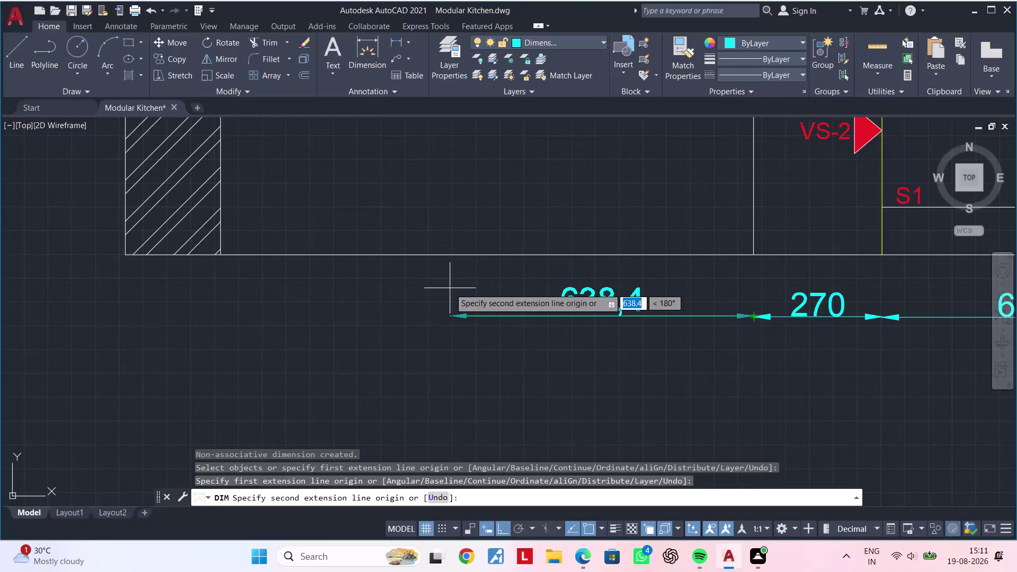
Finish the cabinet width chain with a 1120 dimension placed in line.
text(1)
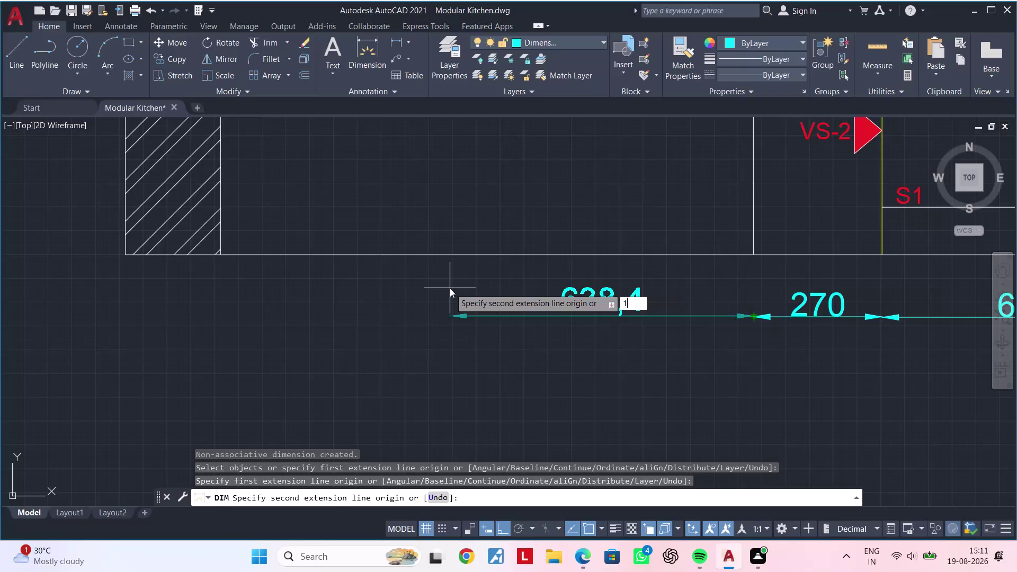
text(120)
key(Return)
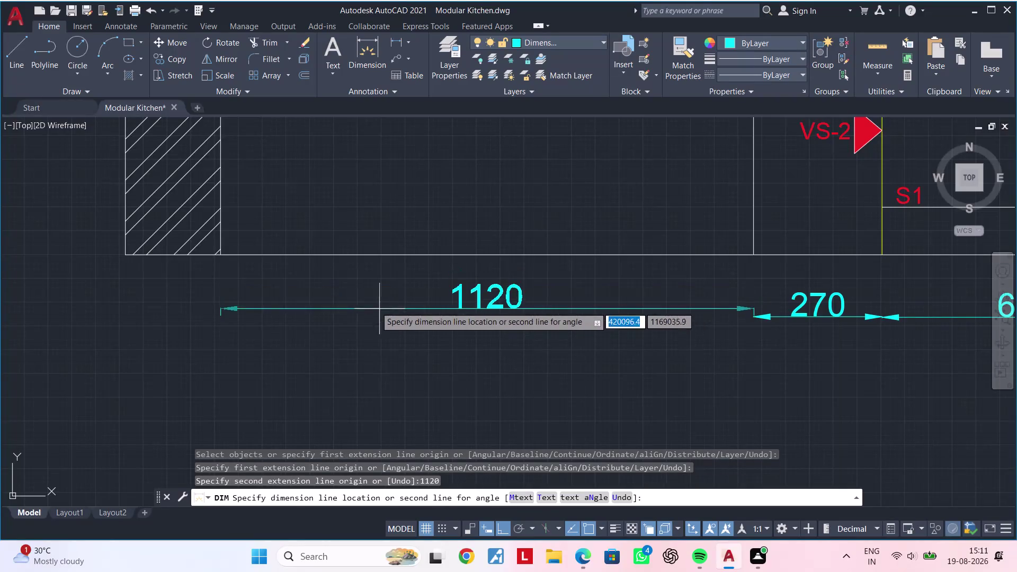
click(754, 319)
middle_drag(819, 332, 409, 233)
scroll(down, 3)
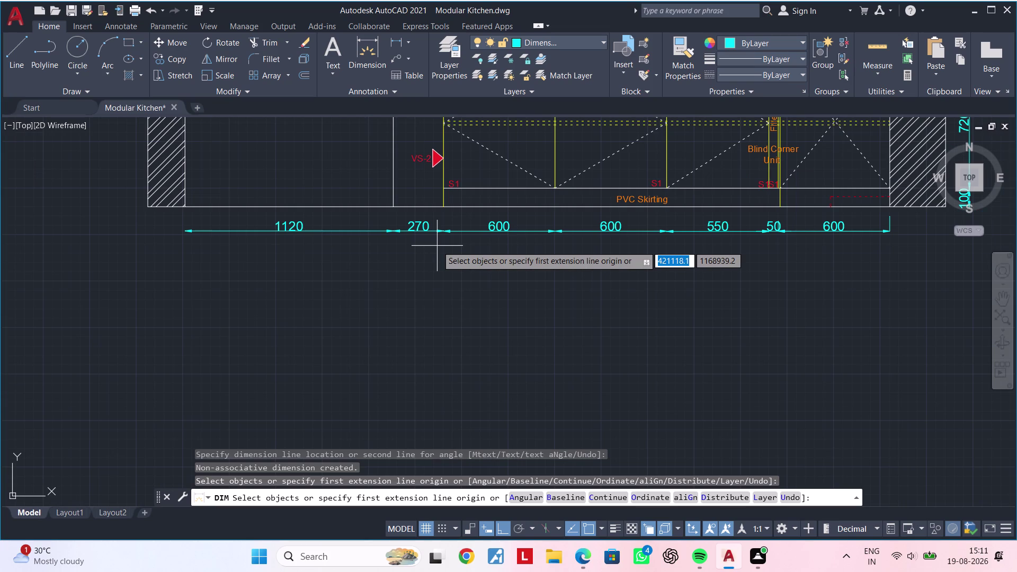
scroll(up, 3)
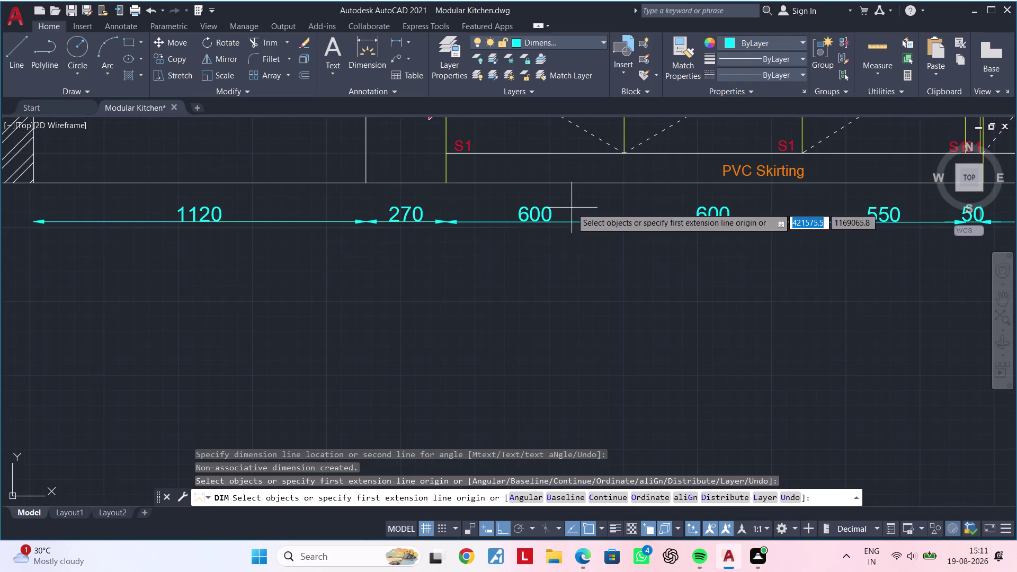
scroll(down, 3)
middle_drag(800, 343, 584, 332)
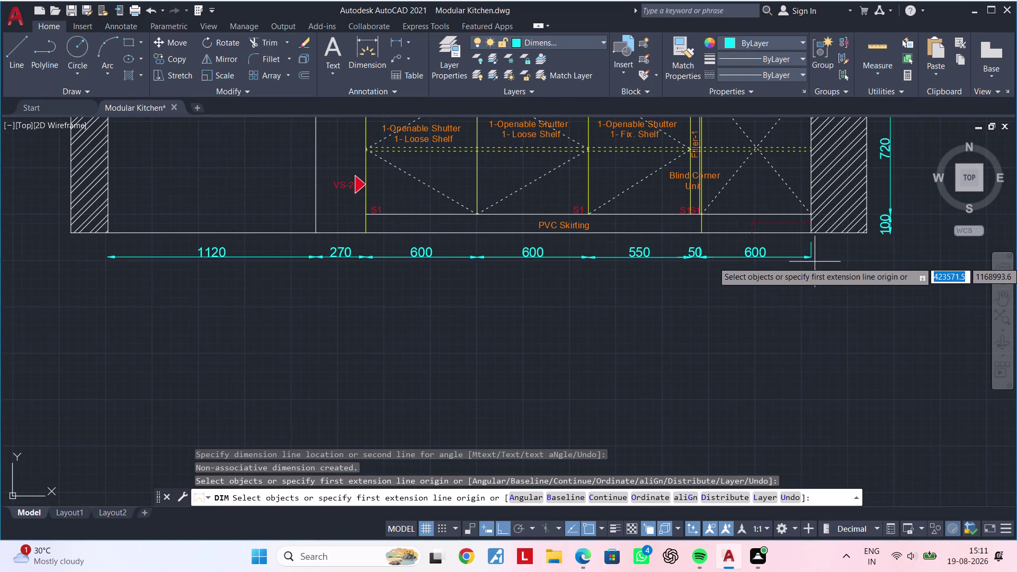
Dimension 1200 from the elevation's right end and place it below the chain.
click(809, 294)
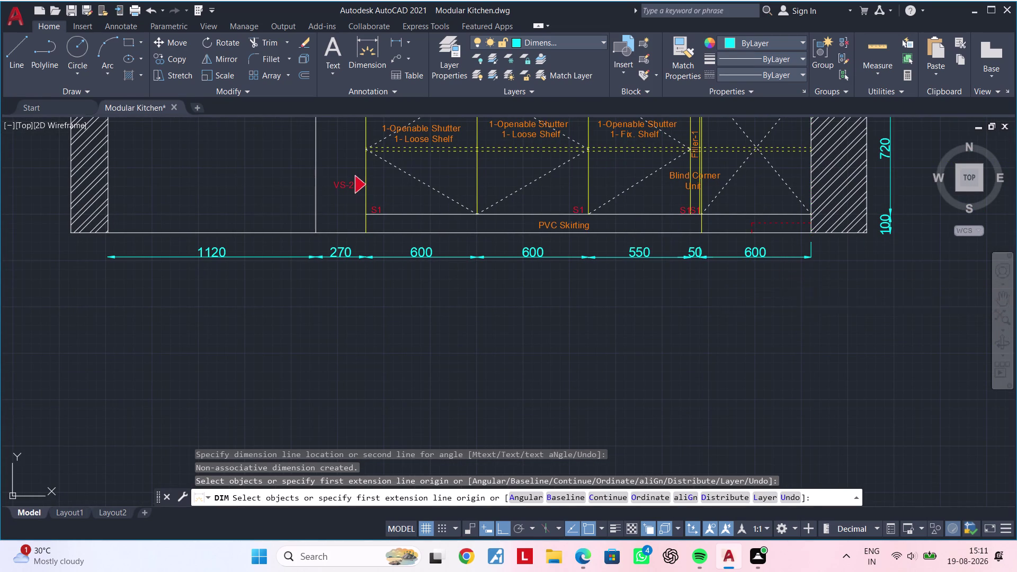
middle_drag(491, 283, 761, 289)
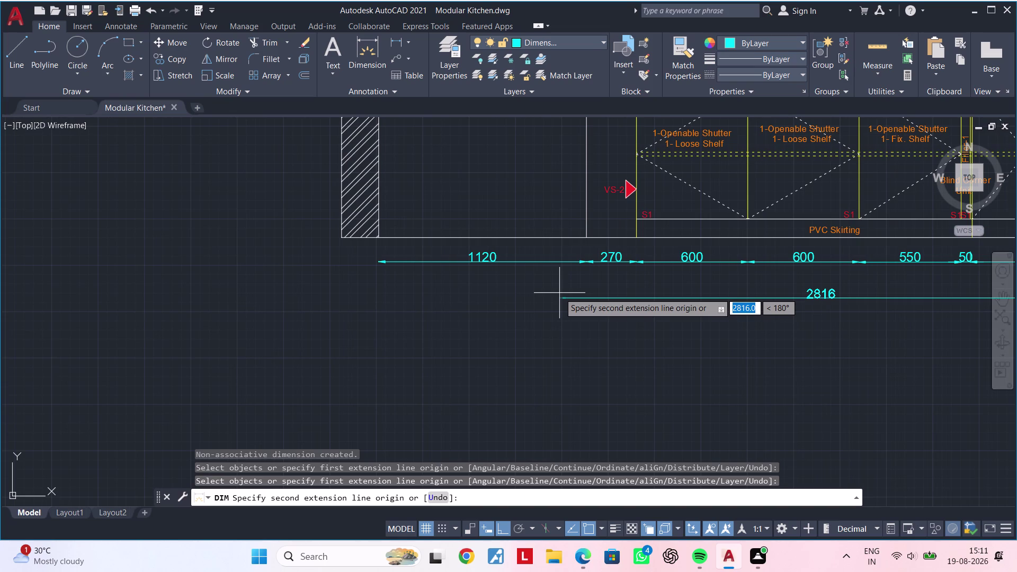
text(12)
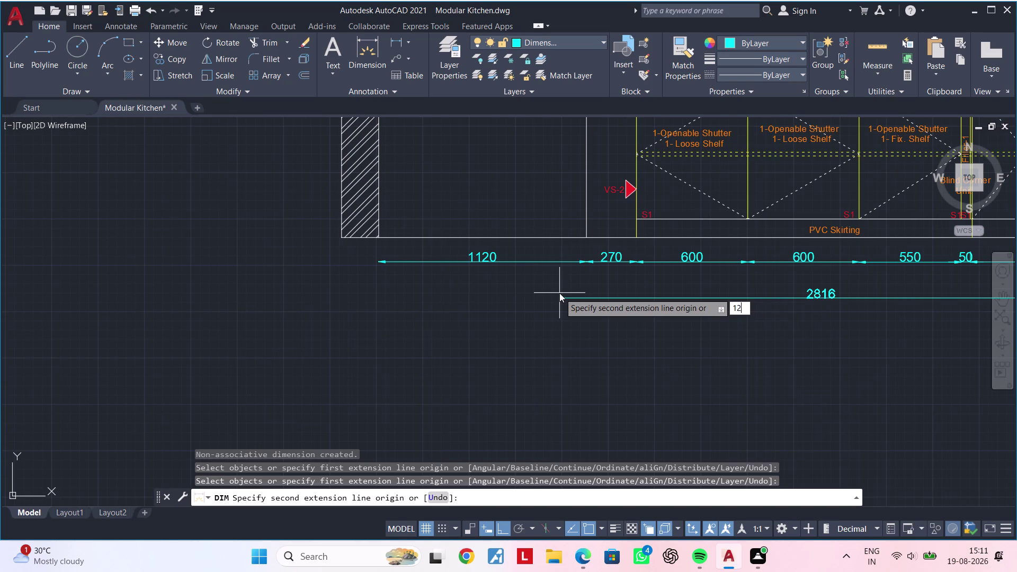
text(00)
key(Return)
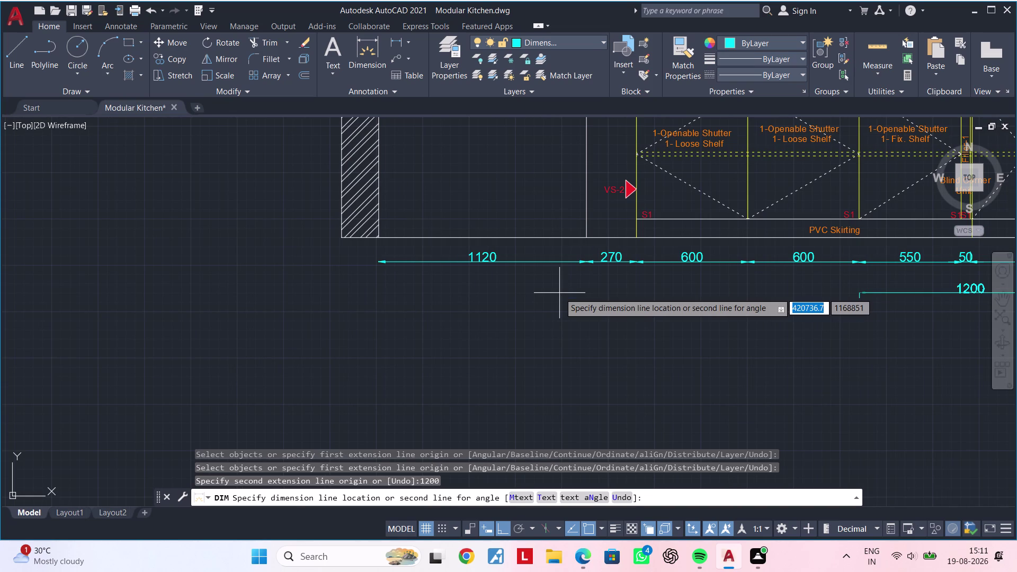
middle_drag(884, 313, 538, 307)
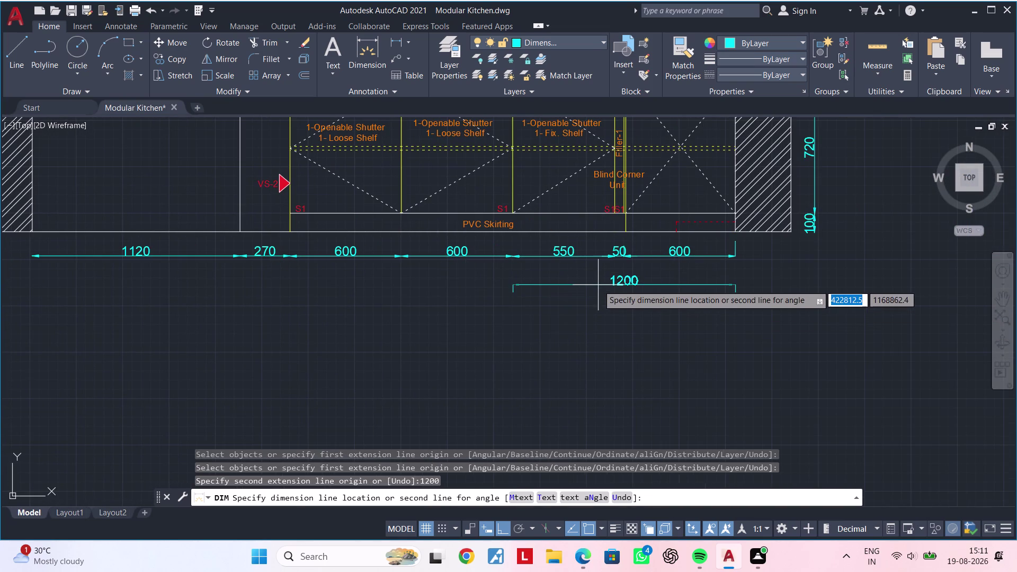
click(599, 278)
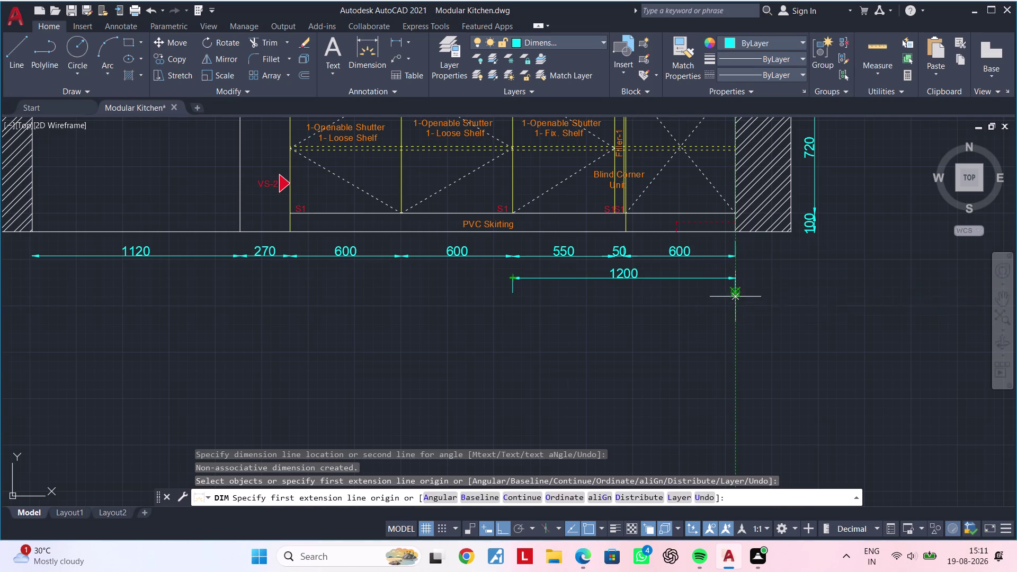
Start a 2400 dimension from the right end, cancel it, and restart dimensioning.
click(736, 307)
middle_click(757, 308)
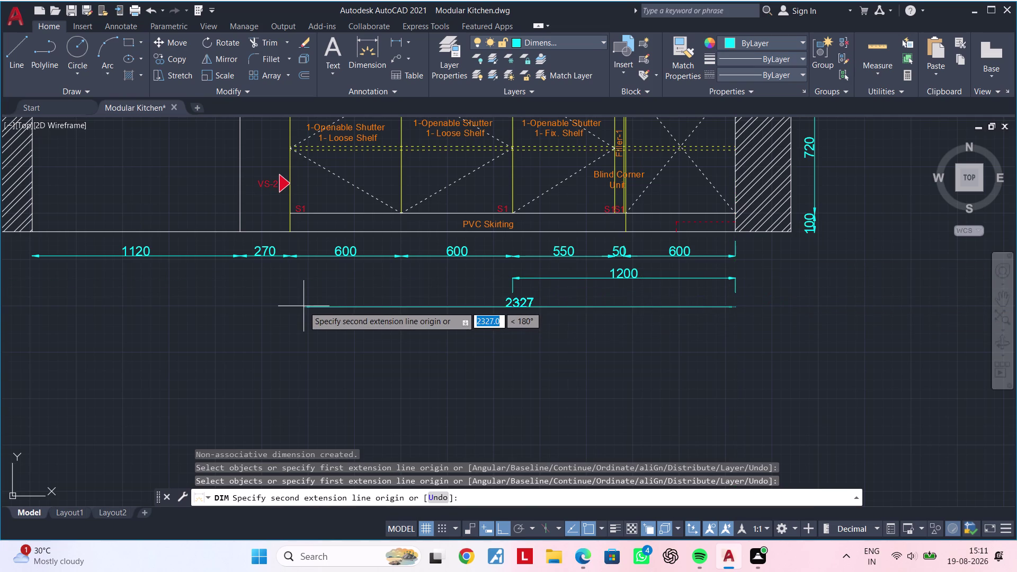
middle_drag(304, 306, 786, 320)
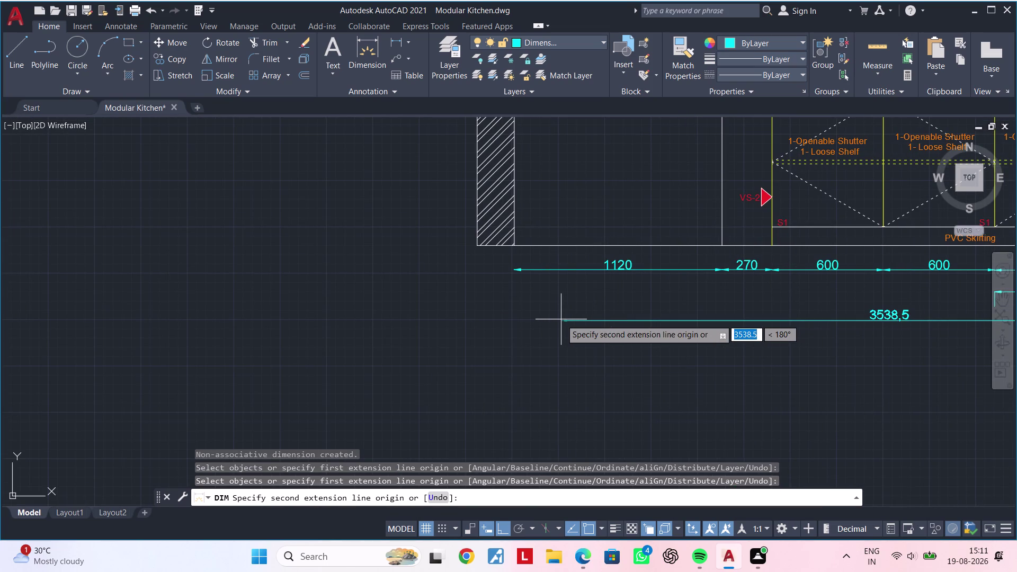
text(240)
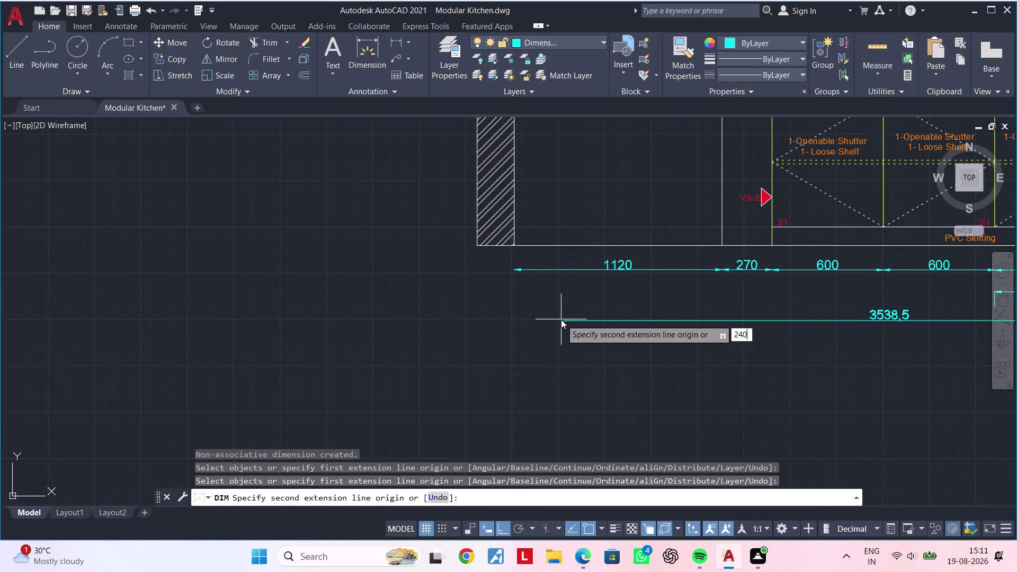
text(0)
key(Return)
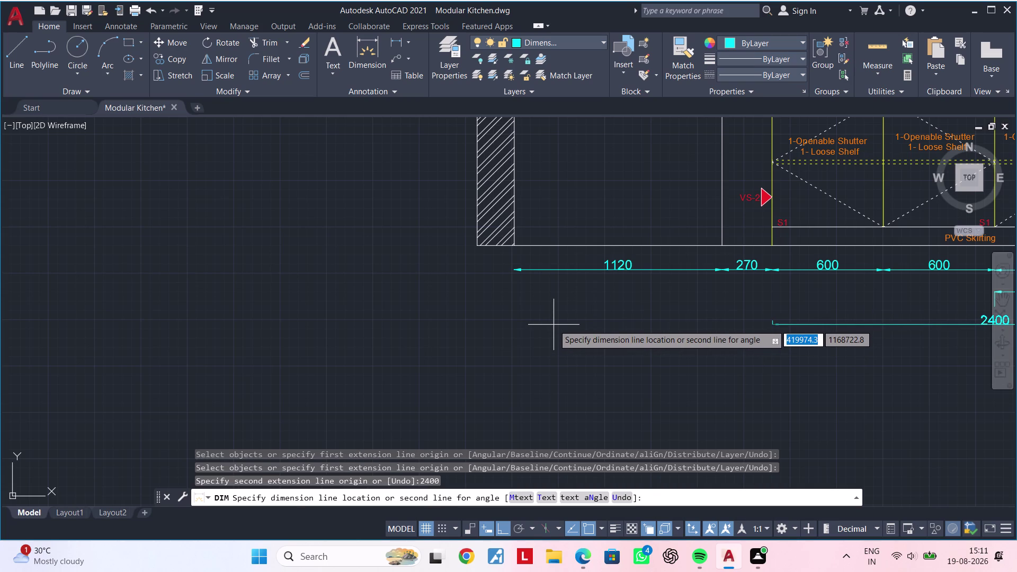
middle_drag(582, 326, 330, 323)
key(Escape)
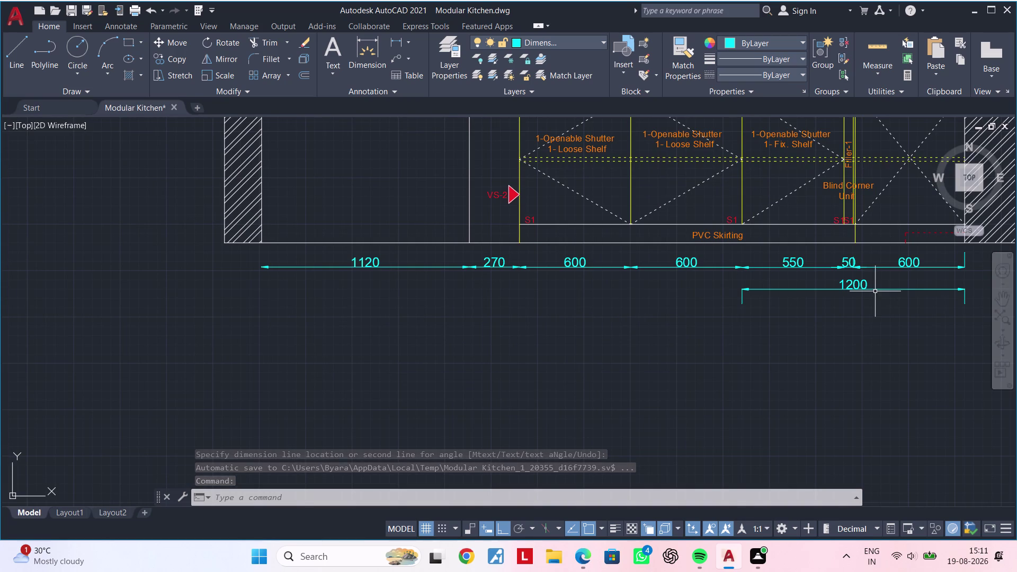
middle_drag(887, 319, 667, 322)
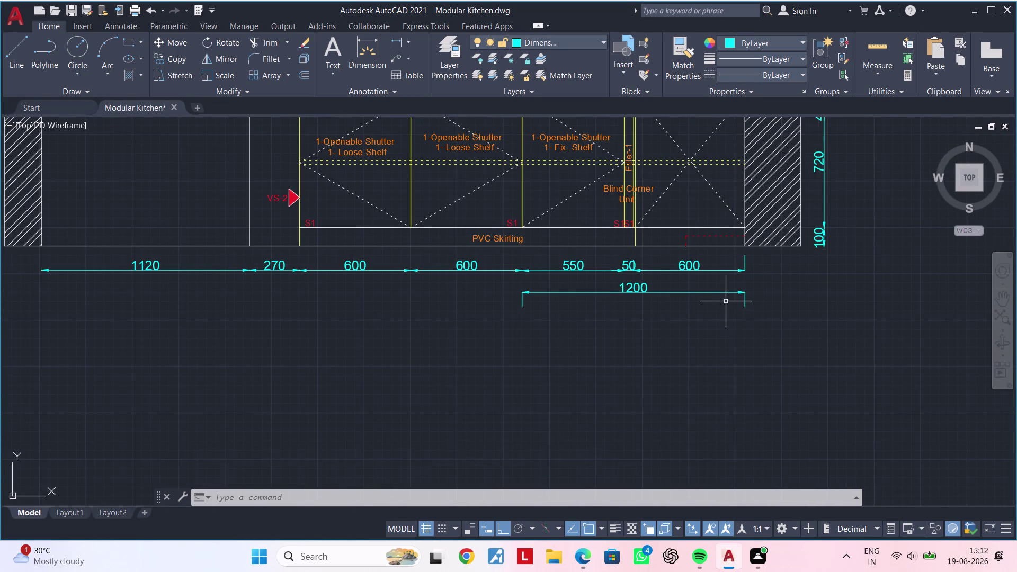
key(space)
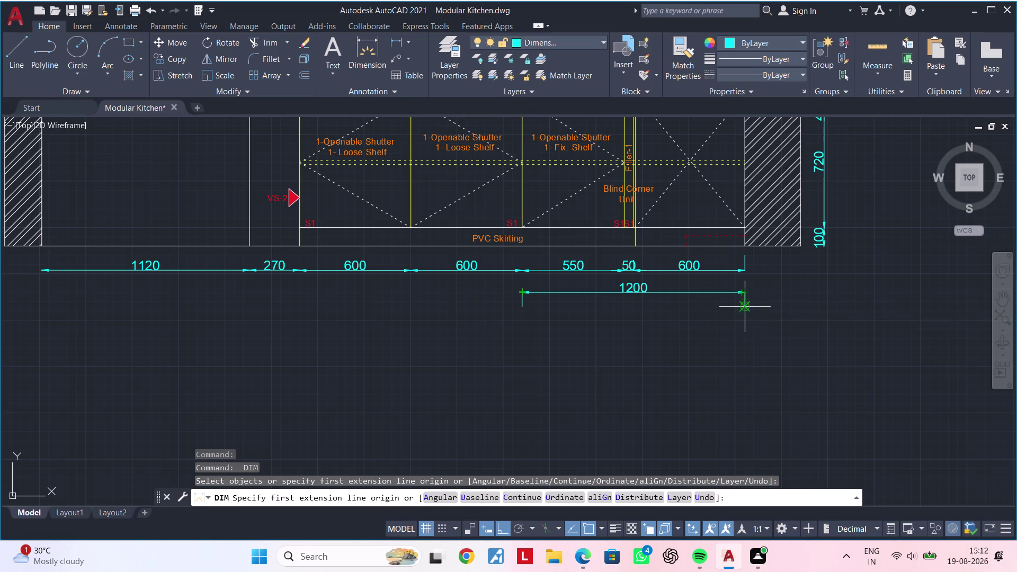
Add a 2400 overall dimension from the right end, below the 1200 one.
click(746, 320)
middle_drag(508, 321, 710, 325)
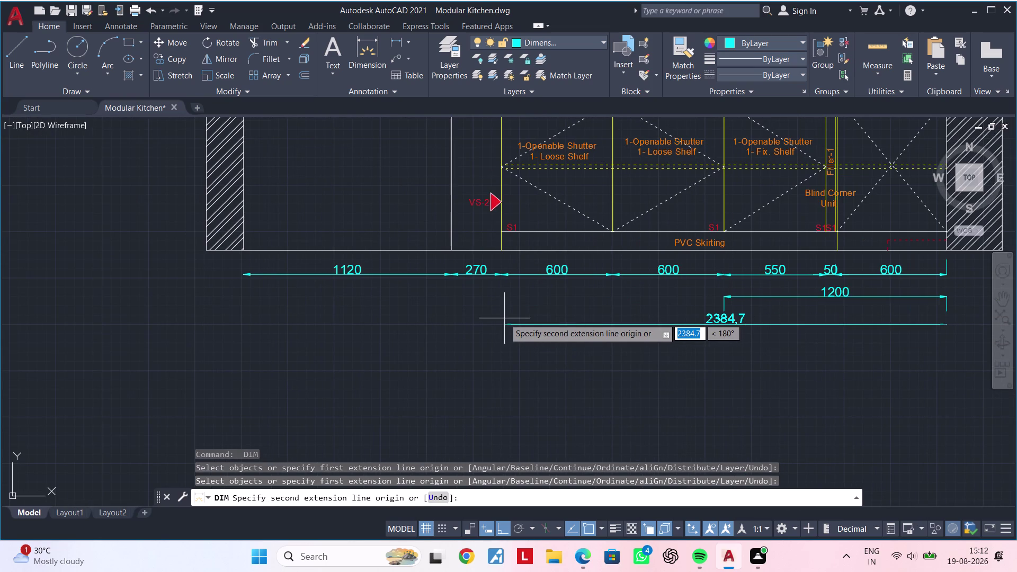
text(2400)
key(Return)
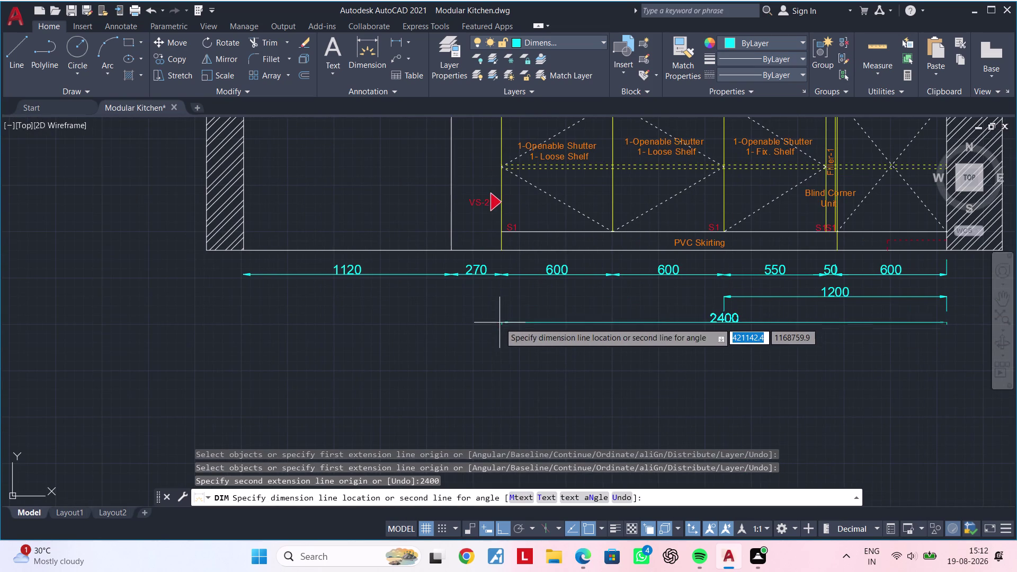
click(488, 326)
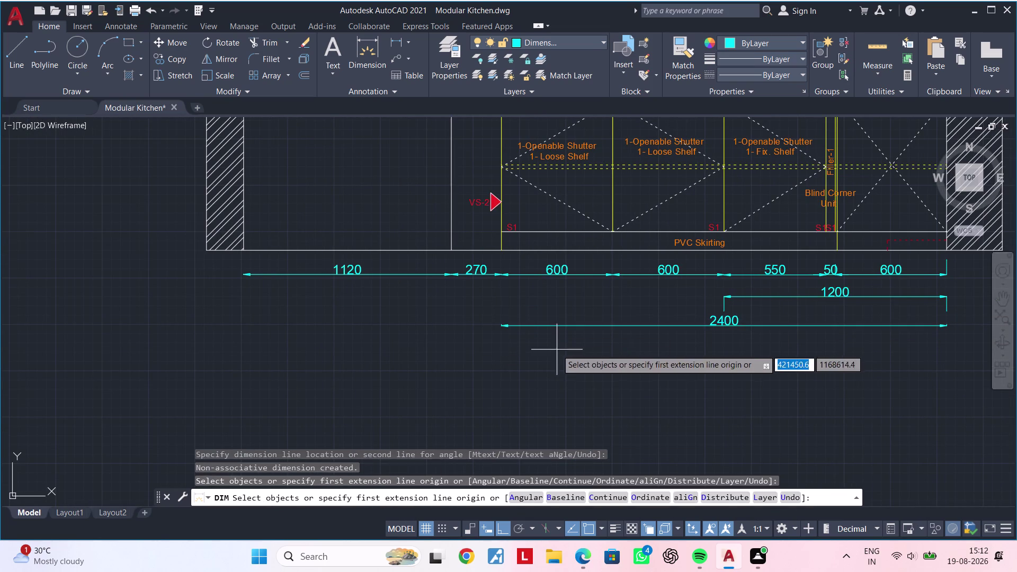
middle_drag(556, 350, 588, 330)
middle_drag(922, 340, 758, 332)
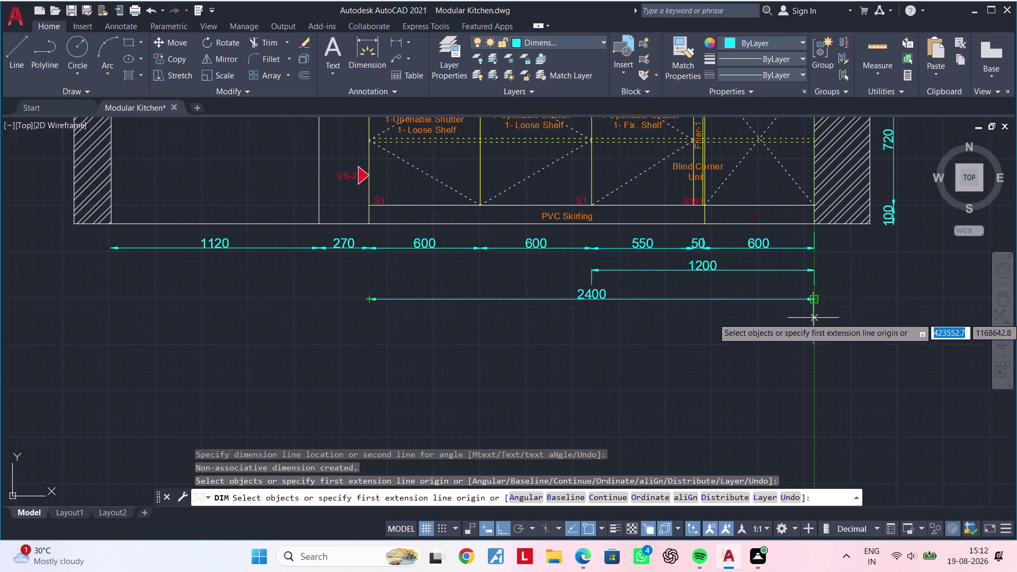
Add a 3790 overall dimension beneath the 2400 dimension.
click(812, 321)
middle_drag(392, 335, 560, 336)
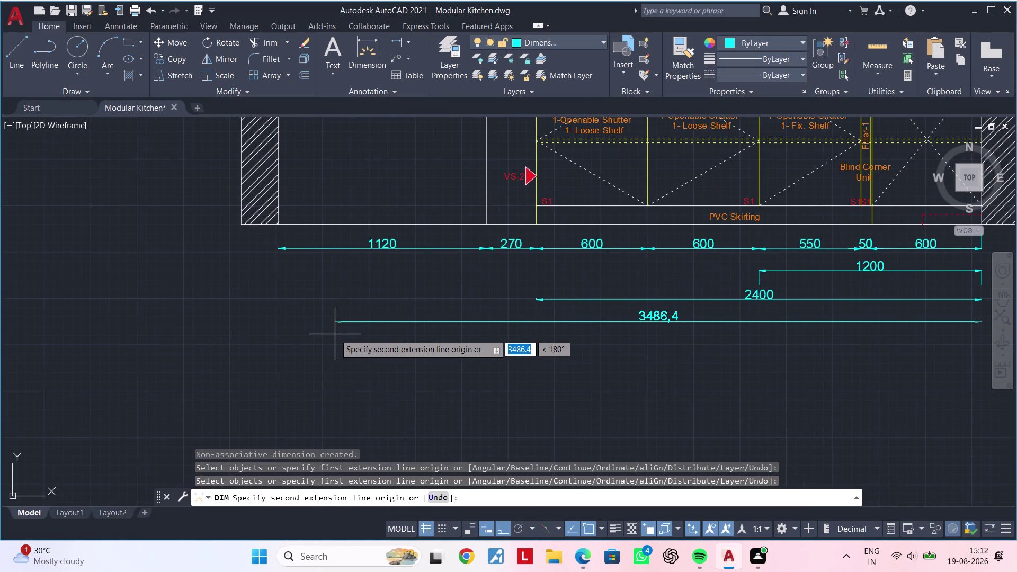
text(3790)
key(Return)
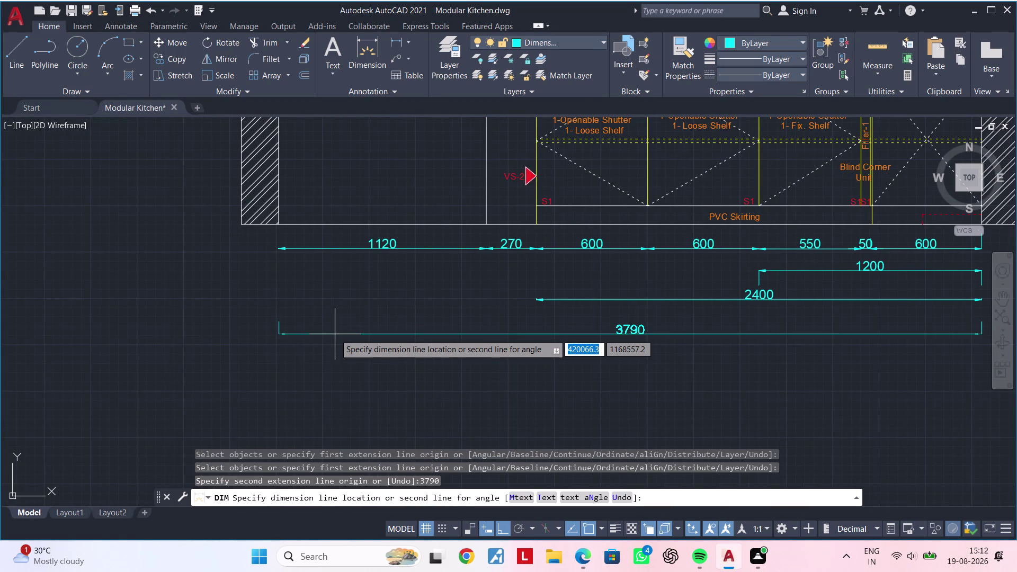
click(341, 324)
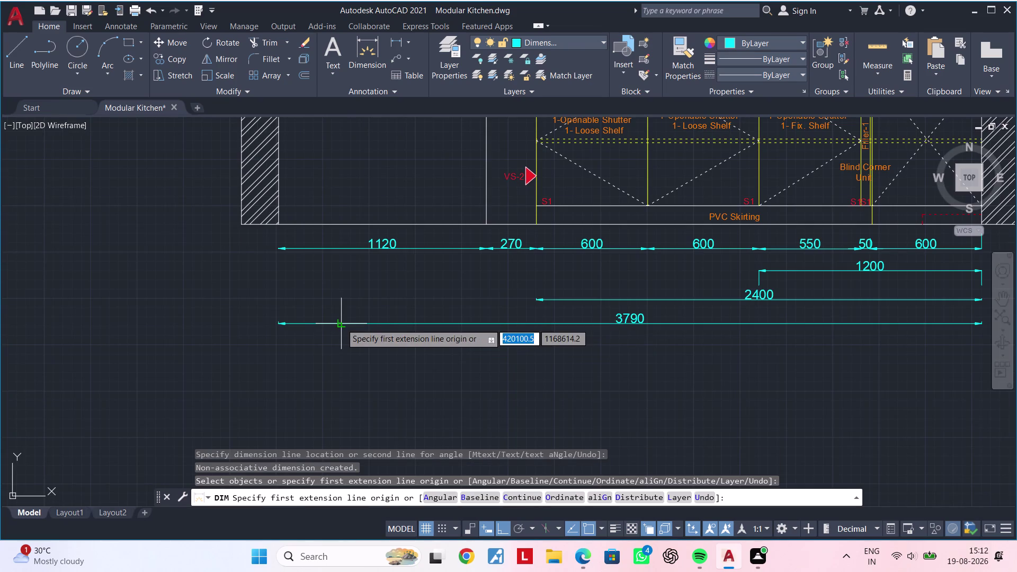
End dimensioning and zoom out to show both elevations.
scroll(down, 3)
middle_drag(344, 328, 389, 313)
key(Escape)
key(Escape)
middle_drag(382, 341, 404, 390)
scroll(down, 3)
middle_drag(330, 367, 495, 367)
middle_drag(296, 333, 364, 335)
click(648, 239)
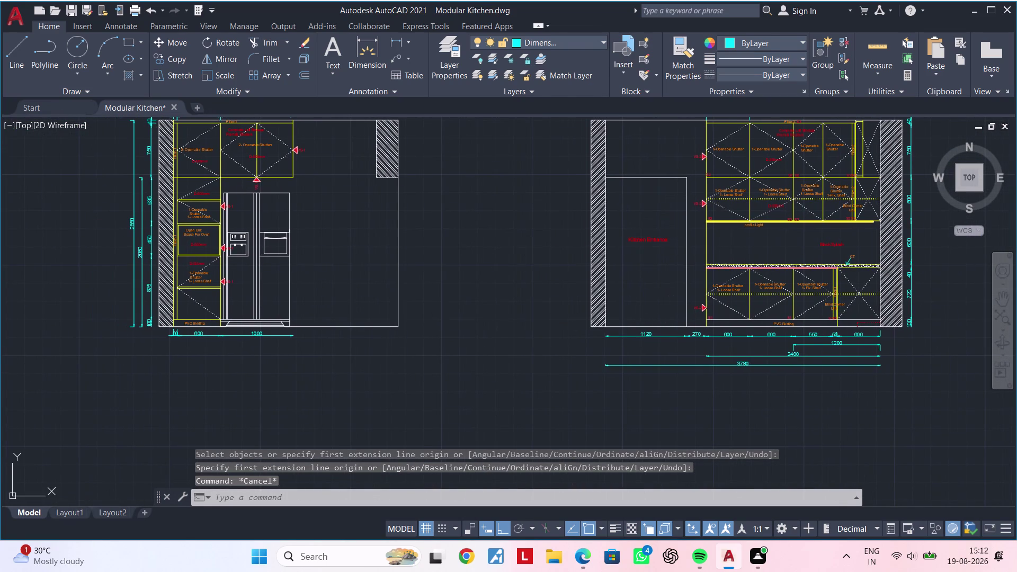
Copy the Kitchen Entrance label with CO to a point below the 3790 dimension.
middle_drag(641, 308, 515, 286)
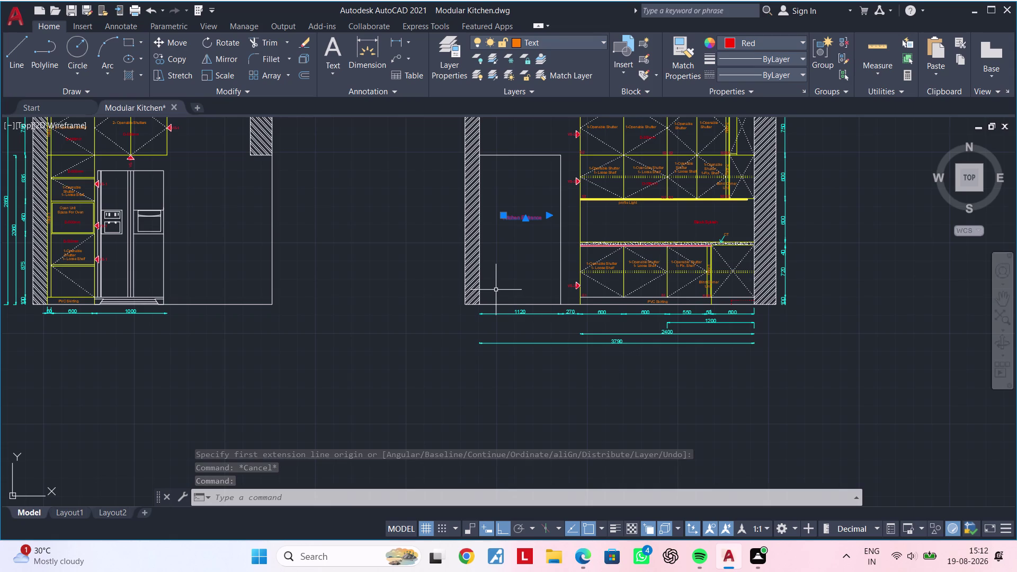
text(co)
key(space)
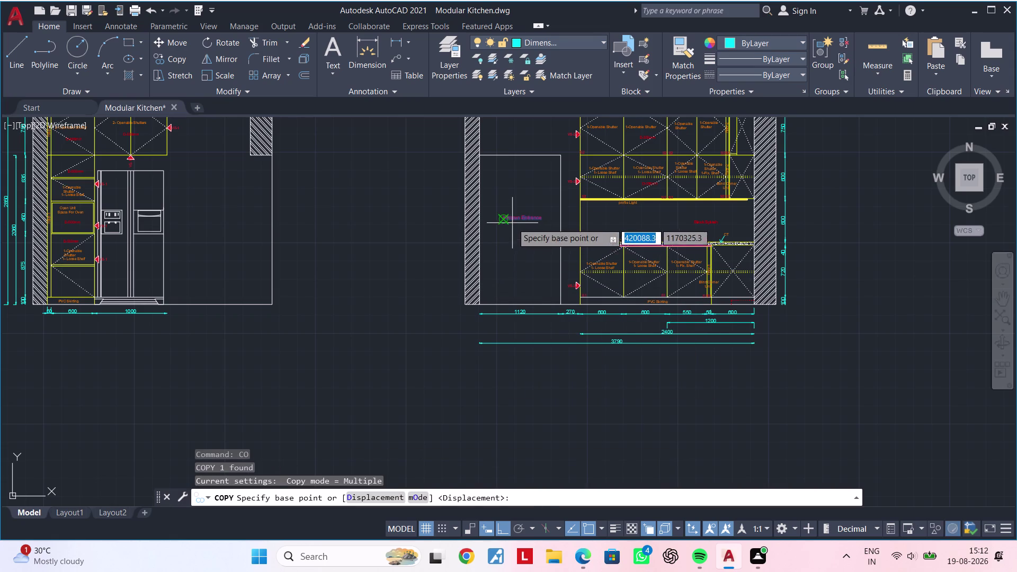
click(512, 223)
middle_drag(600, 385, 573, 349)
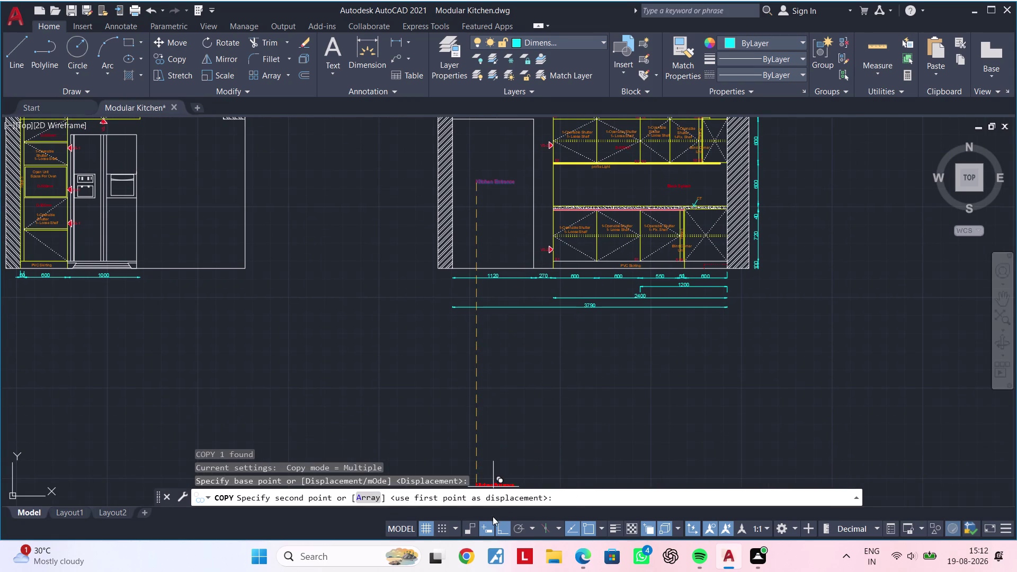
click(496, 528)
scroll(up, 3)
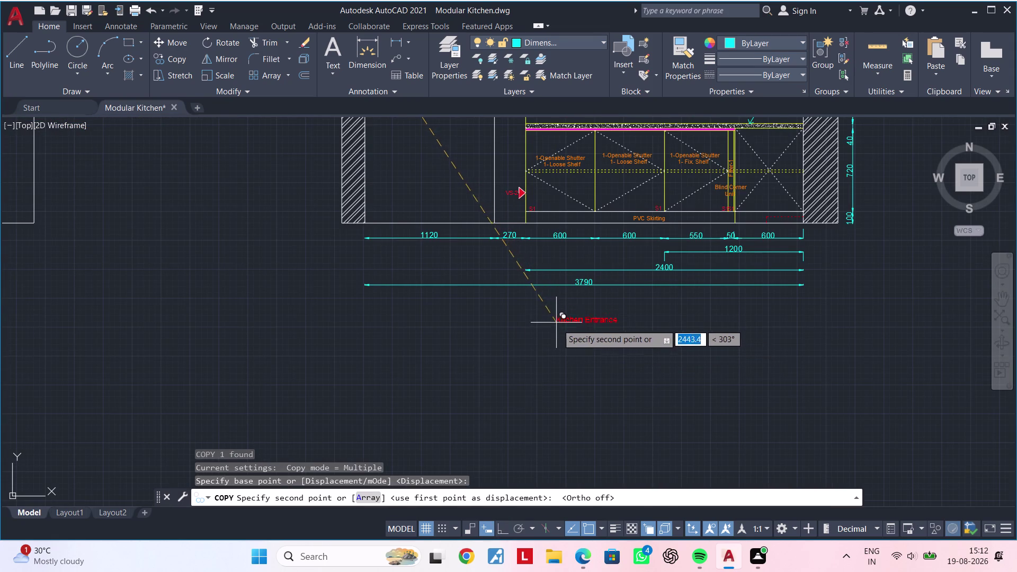
click(561, 340)
key(Escape)
key(Escape)
scroll(up, 3)
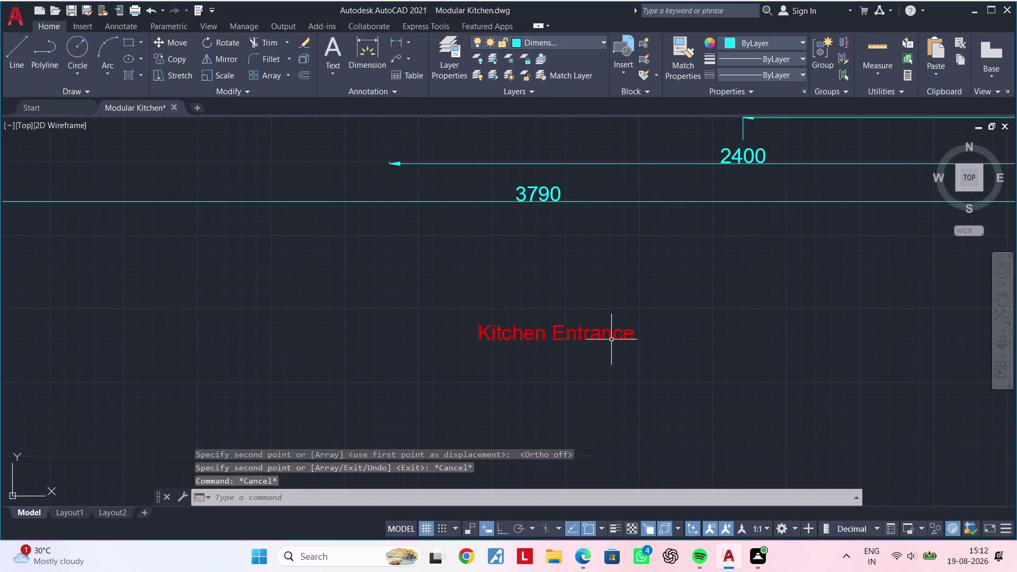
Replace 'Entrance' with 'Elevation' in the copied label text.
double_click(620, 339)
click(636, 338)
key(BackSpace)
key(BackSpace)
key(BackSpace)
key(BackSpace)
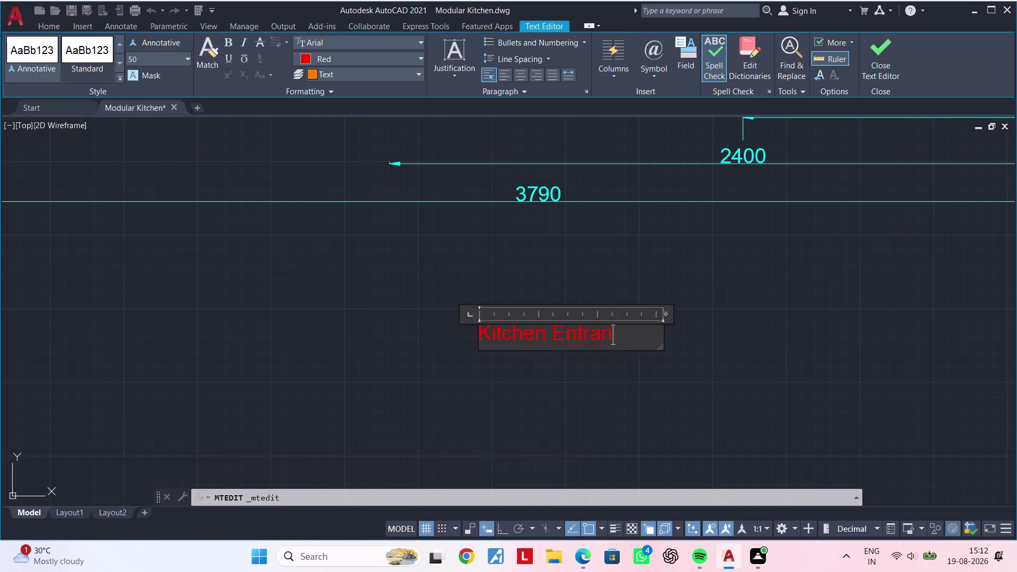
key(BackSpace)
key(BackSpace)
key(BackSpace)
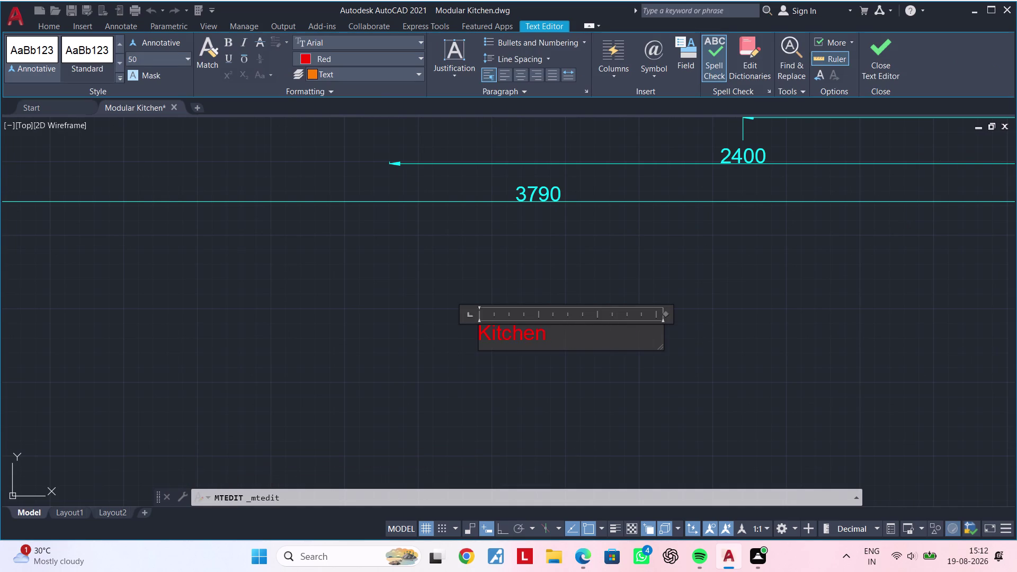
key(space)
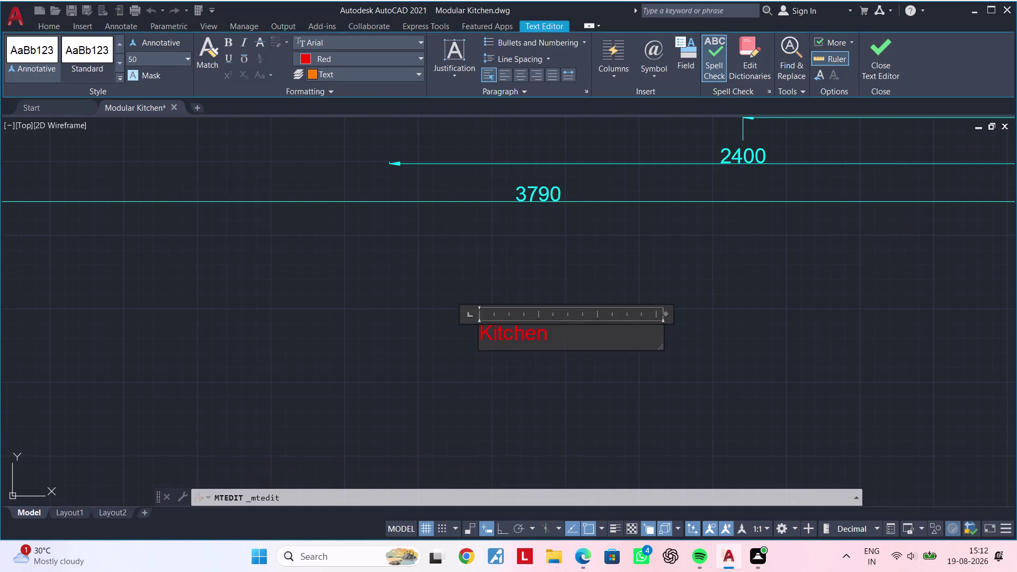
text(El)
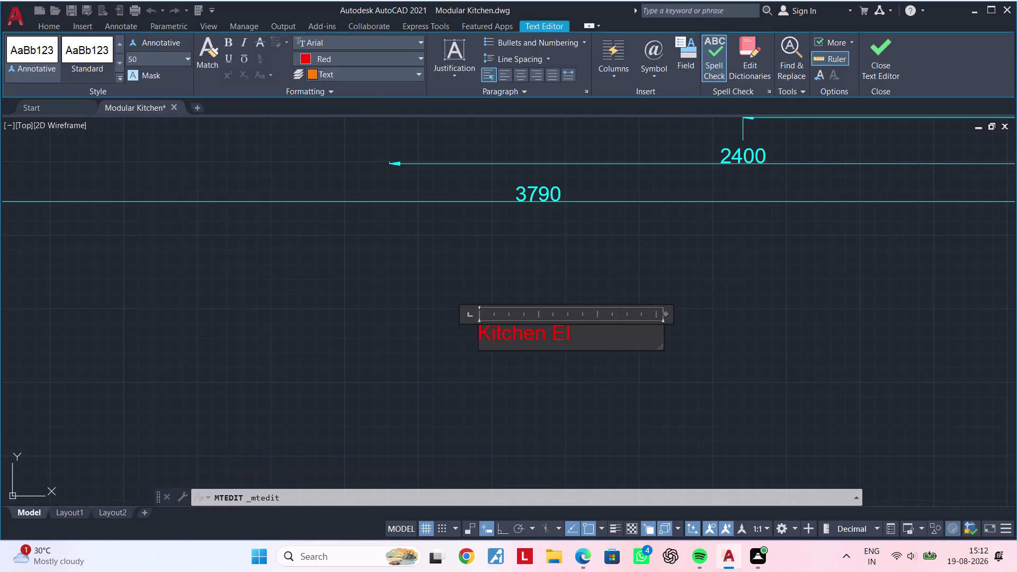
key(e)
text(va)
text(tion)
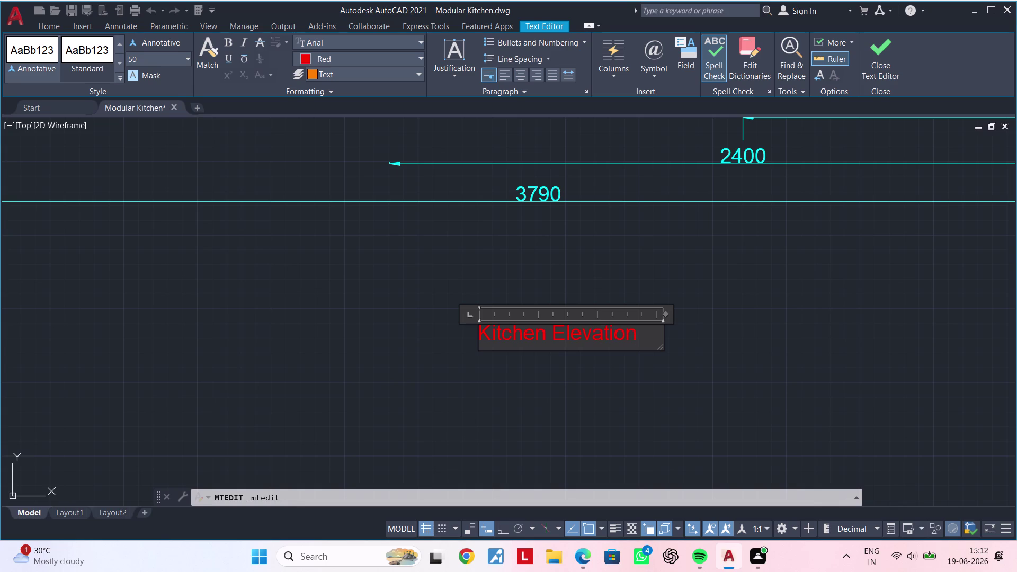
key(space)
key(ctrl+a)
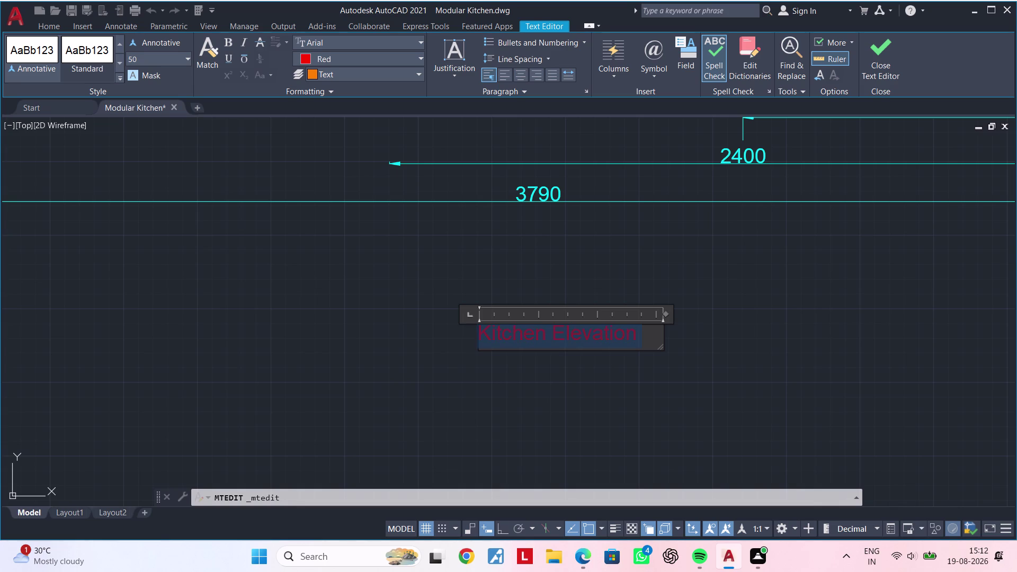
key(BackSpace)
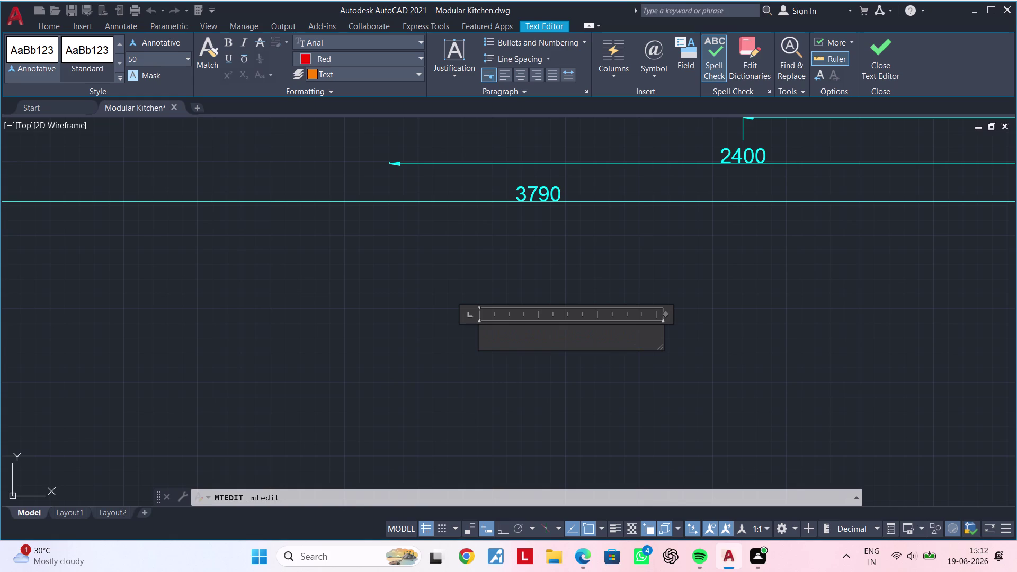
key(ctrl+z)
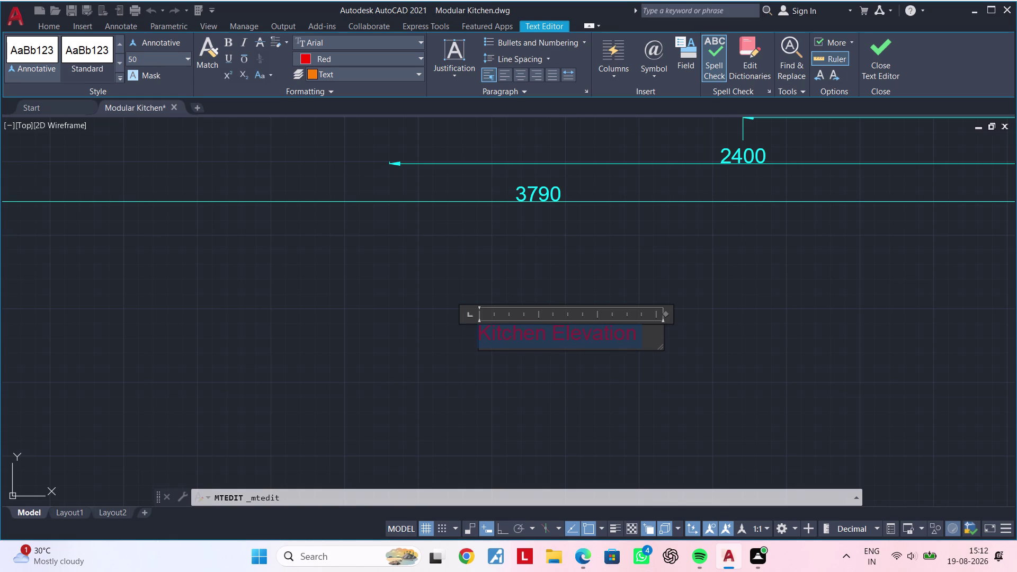
key(space)
key(ctrl+z)
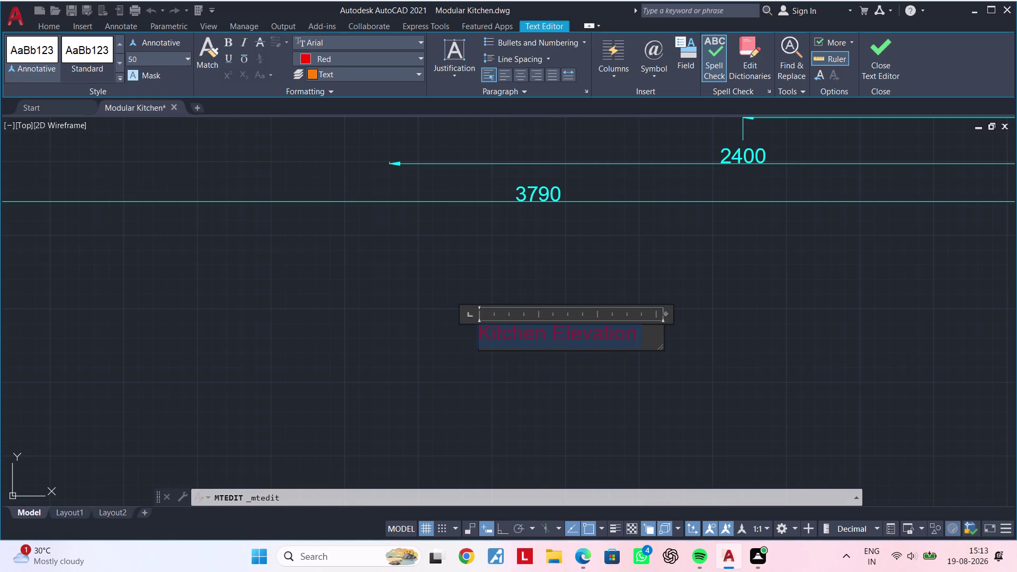
click(595, 365)
Append 'At-D' to the label and widen its text box to one line.
double_click(629, 336)
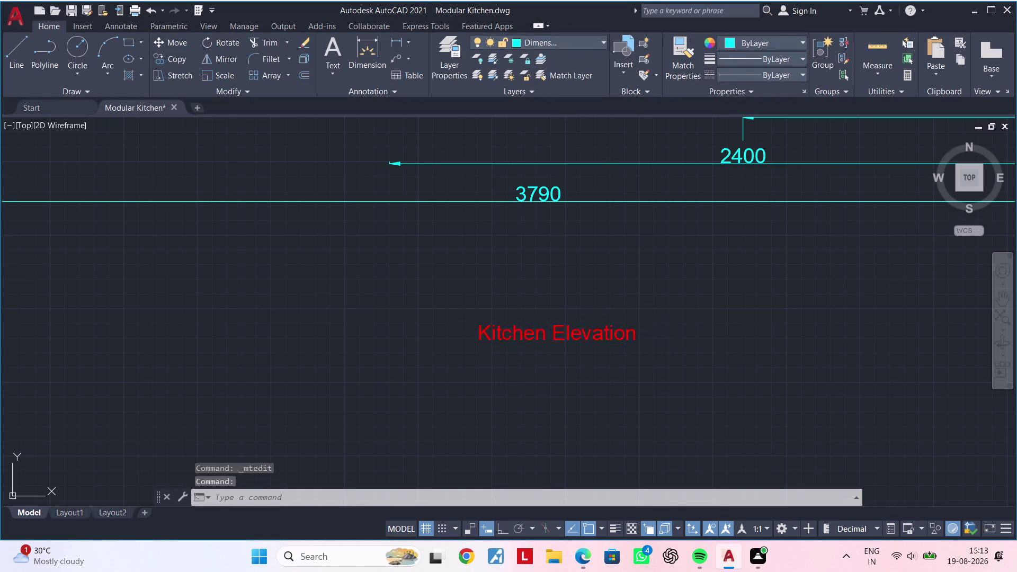
click(644, 336)
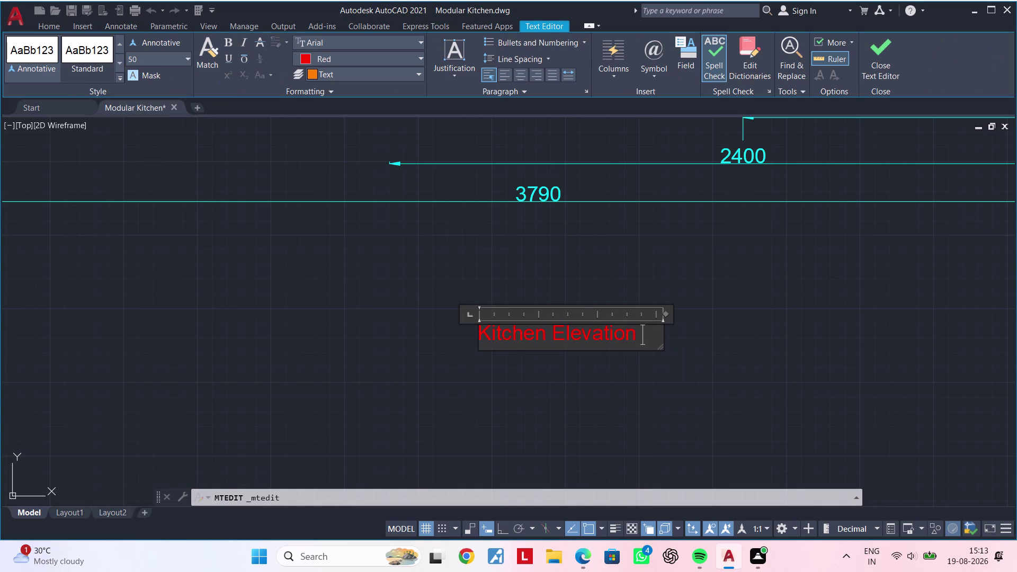
key(shift+a)
key(t)
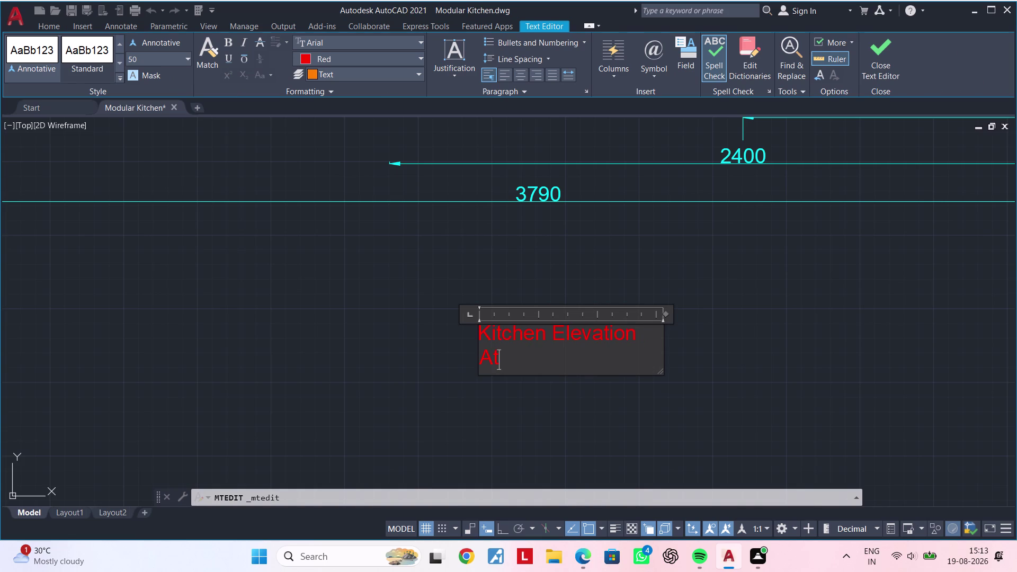
key(minus)
key(d)
key(BackSpace)
key(shift+d)
drag(663, 312, 682, 312)
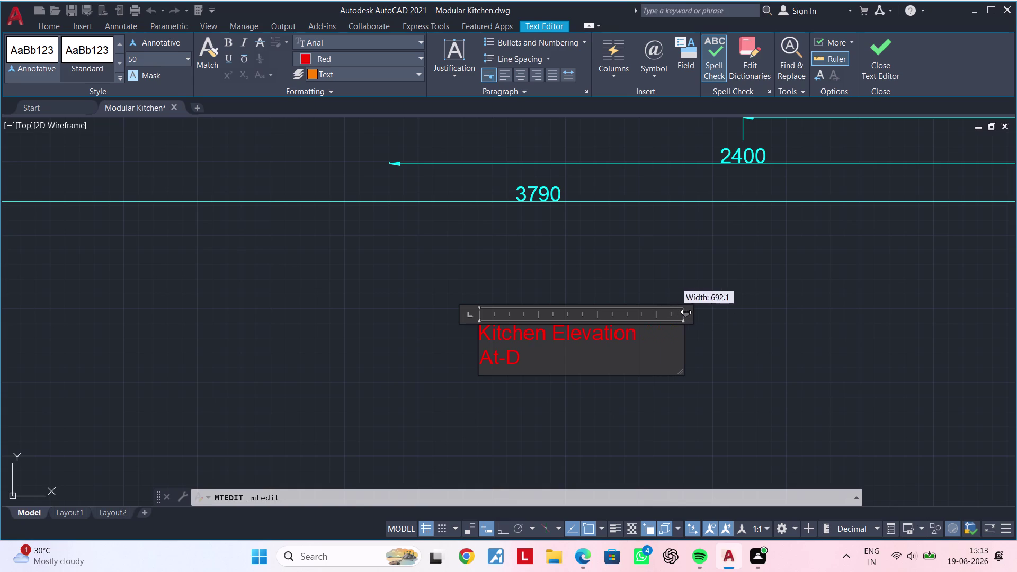
drag(682, 311, 702, 313)
key(Escape)
key(Escape)
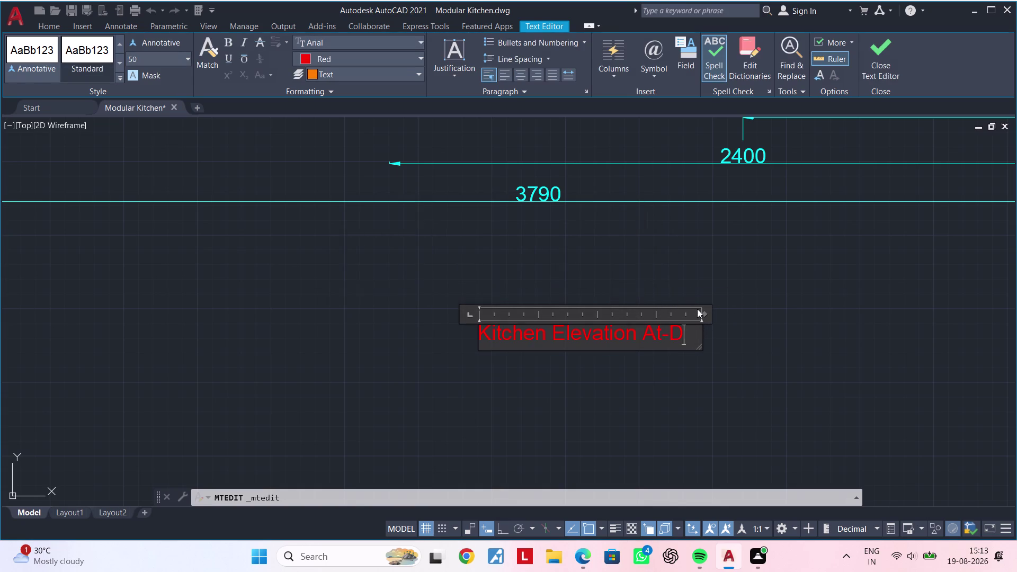
drag(703, 313, 784, 311)
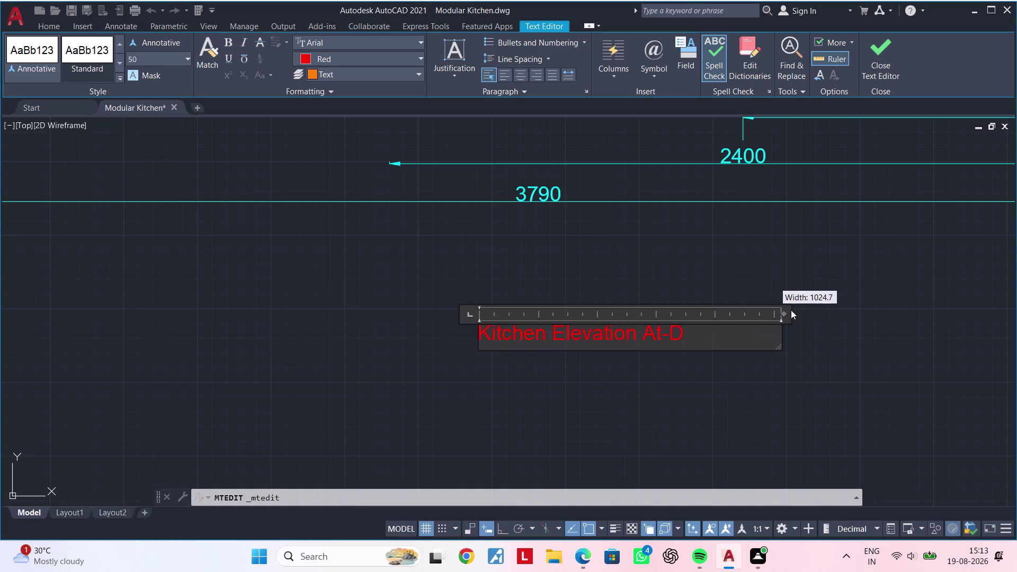
click(792, 310)
right_click(716, 334)
key(Escape)
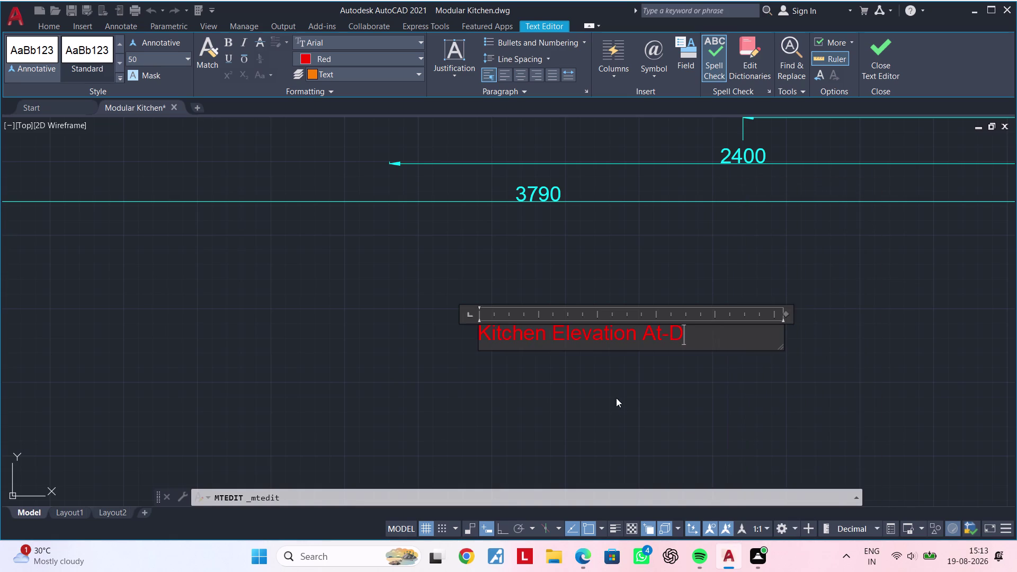
click(616, 398)
click(668, 332)
right_click(656, 333)
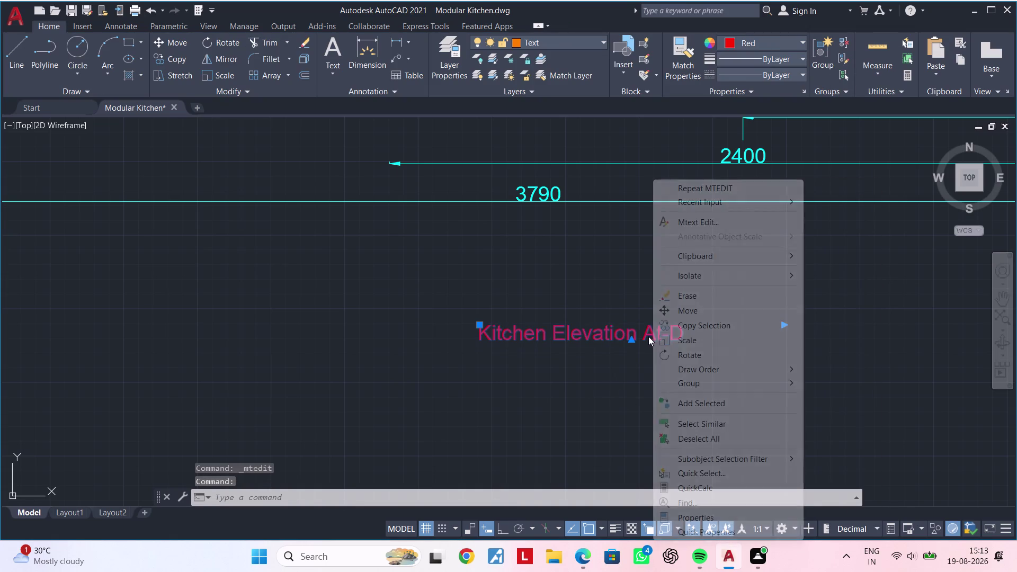
Set the Kitchen Elevation At-D label's text height to 70.
click(694, 524)
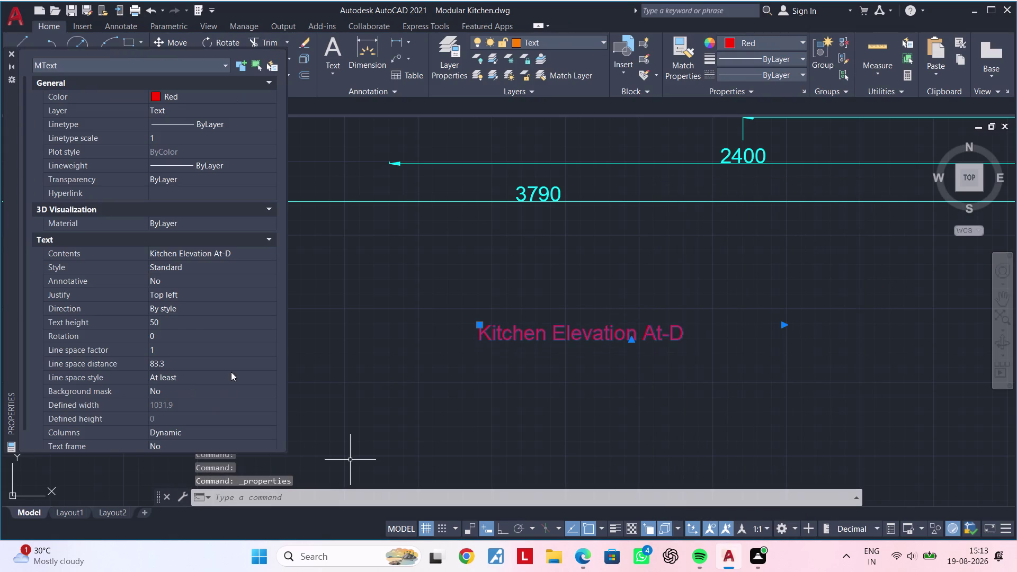
click(189, 320)
key(BackSpace)
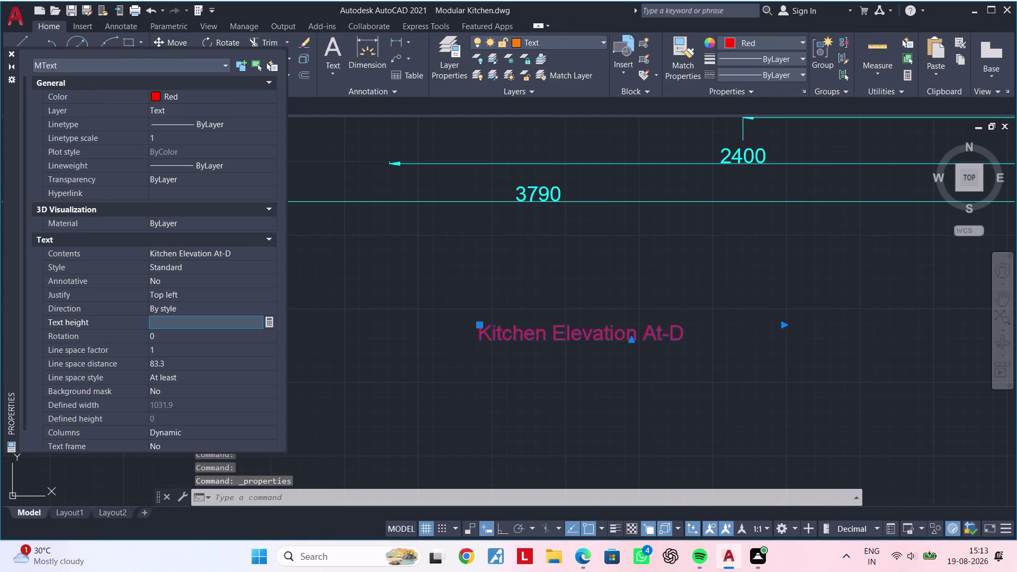
text(70)
key(Return)
key(Escape)
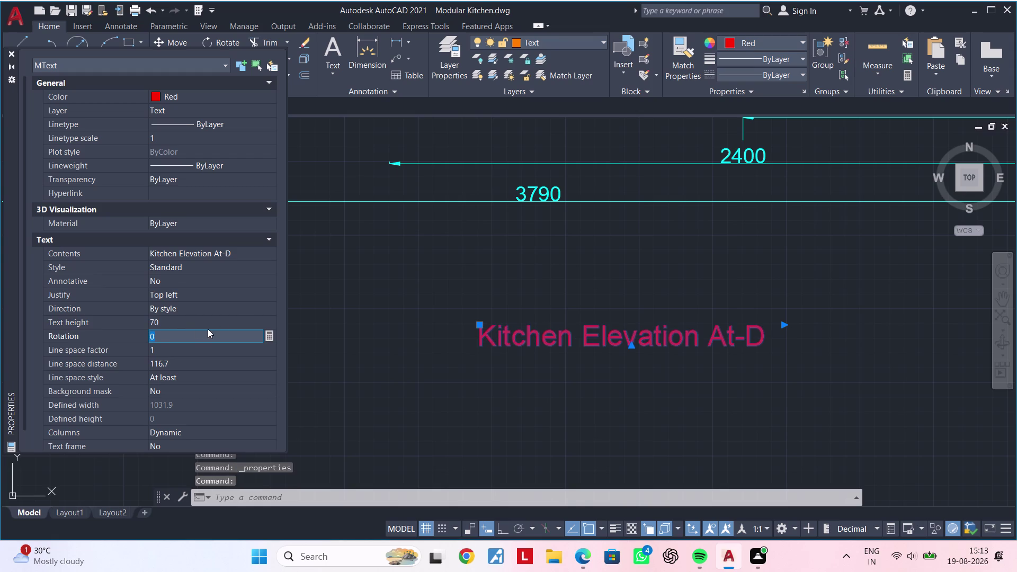
click(9, 53)
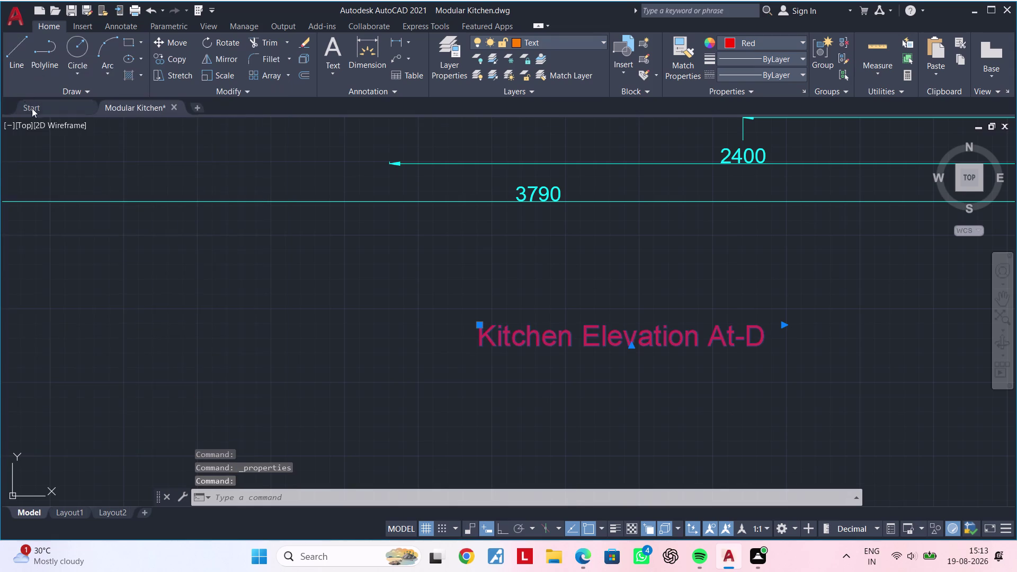
Move the At-D label up to sit just under the elevation's dimensions.
scroll(down, 3)
key(Escape)
key(Escape)
middle_drag(236, 292, 276, 345)
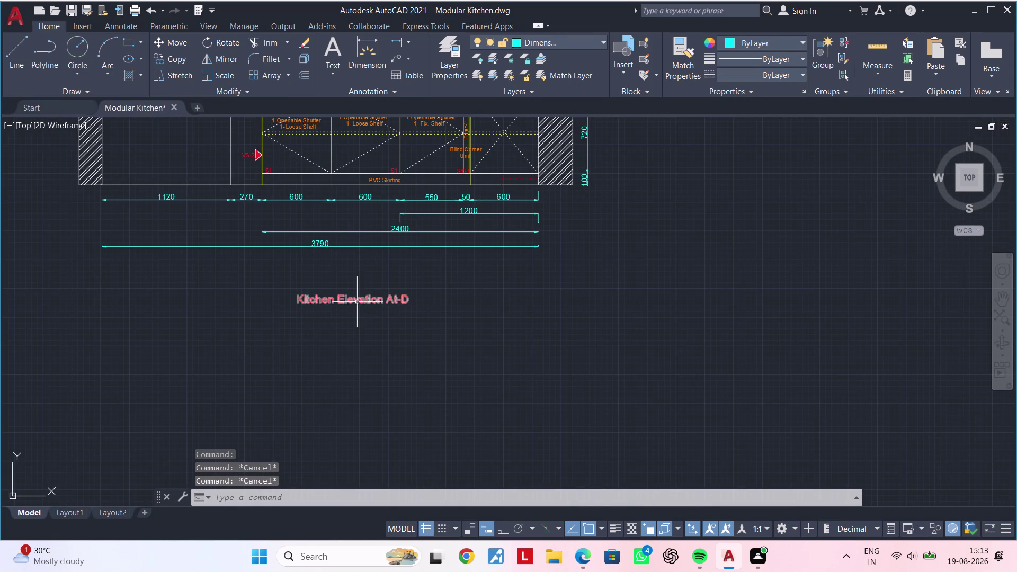
click(357, 302)
text(m)
key(space)
click(369, 311)
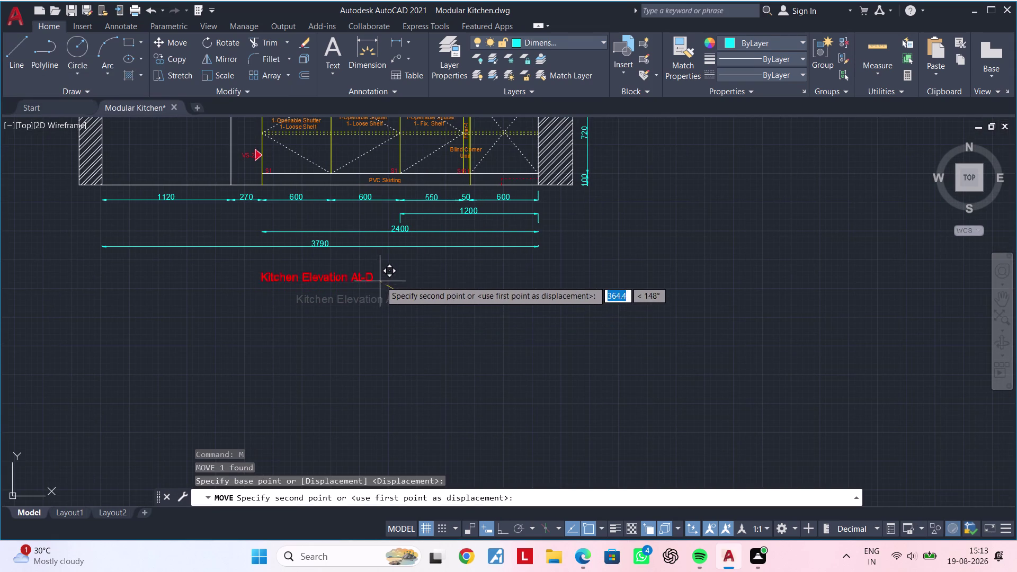
click(390, 271)
scroll(down, 3)
middle_drag(336, 314, 615, 325)
scroll(up, 3)
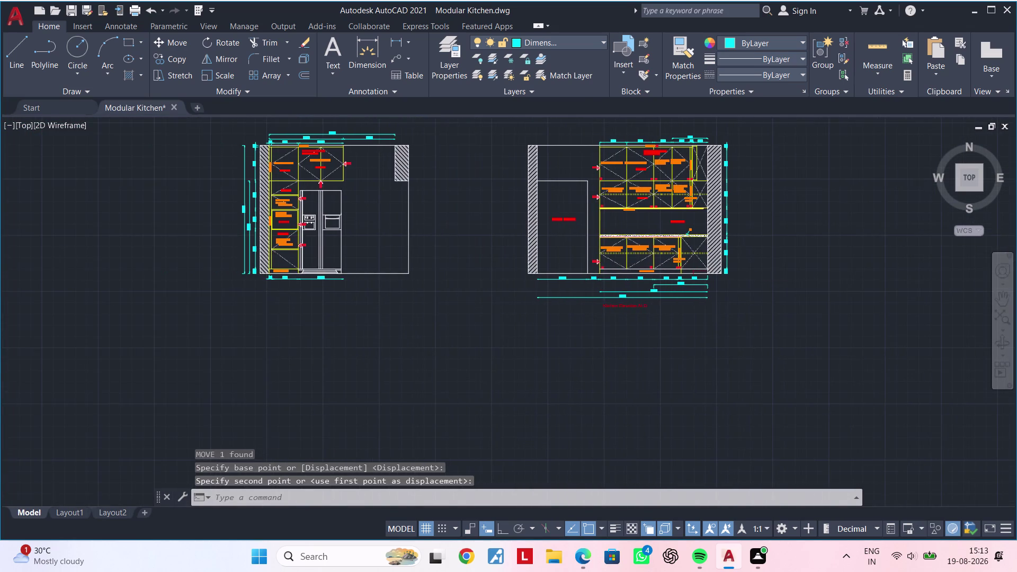
scroll(down, 3)
middle_drag(540, 326, 570, 389)
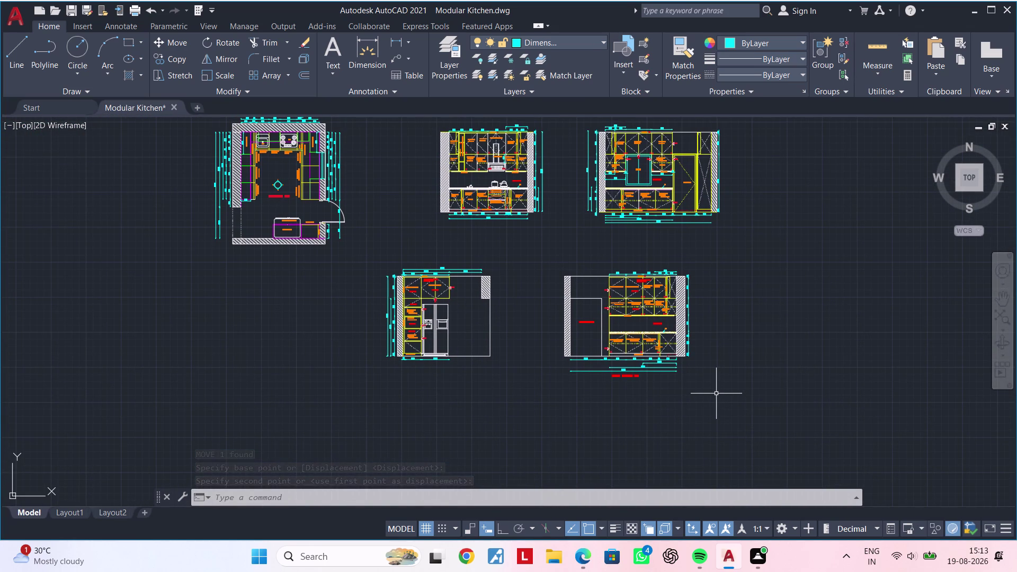
Change the At-D label's text height to 80 in Properties.
key(Escape)
key(Escape)
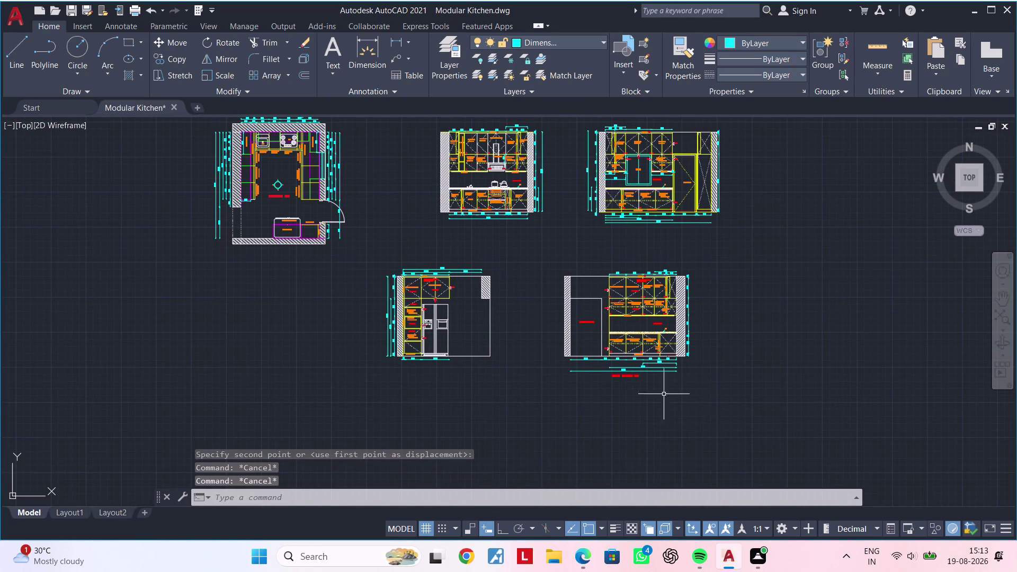
scroll(up, 3)
click(630, 349)
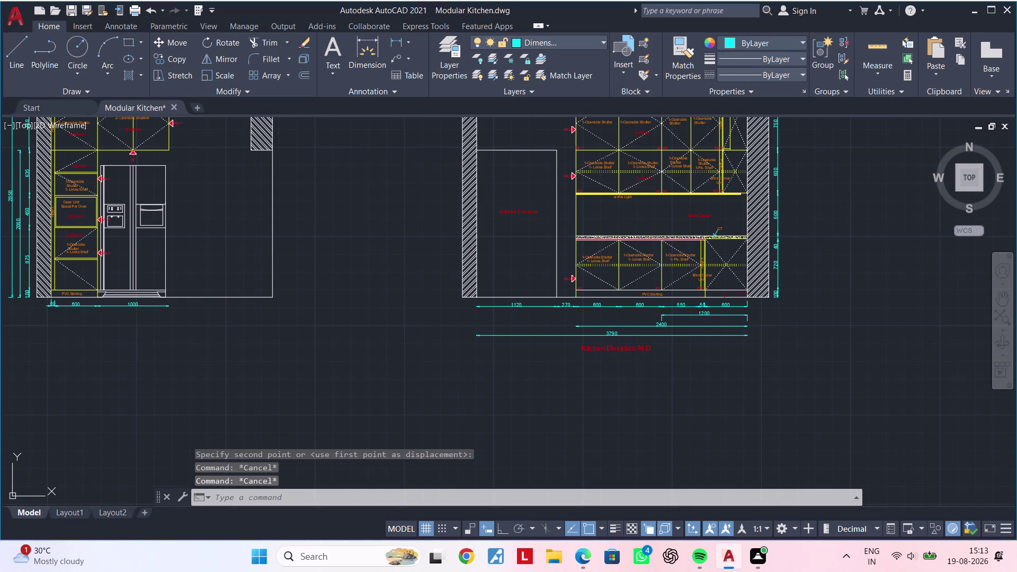
right_click(631, 349)
click(671, 518)
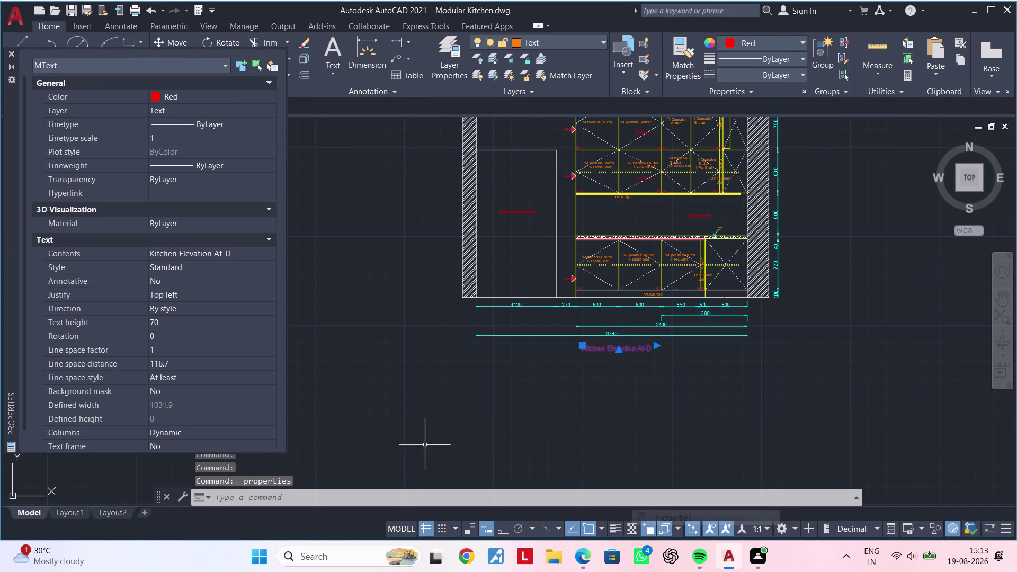
click(187, 321)
key(BackSpace)
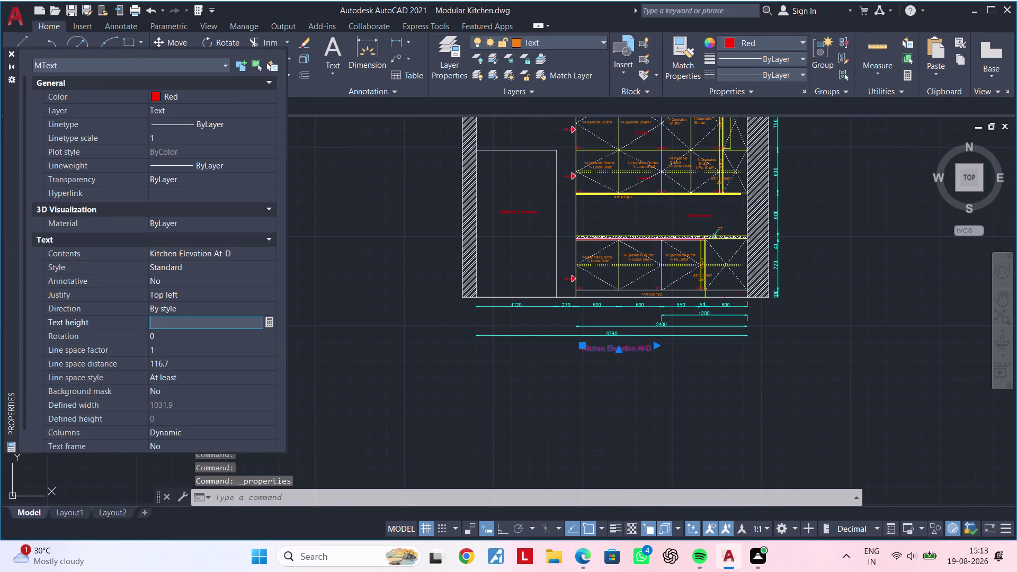
text(80)
key(Return)
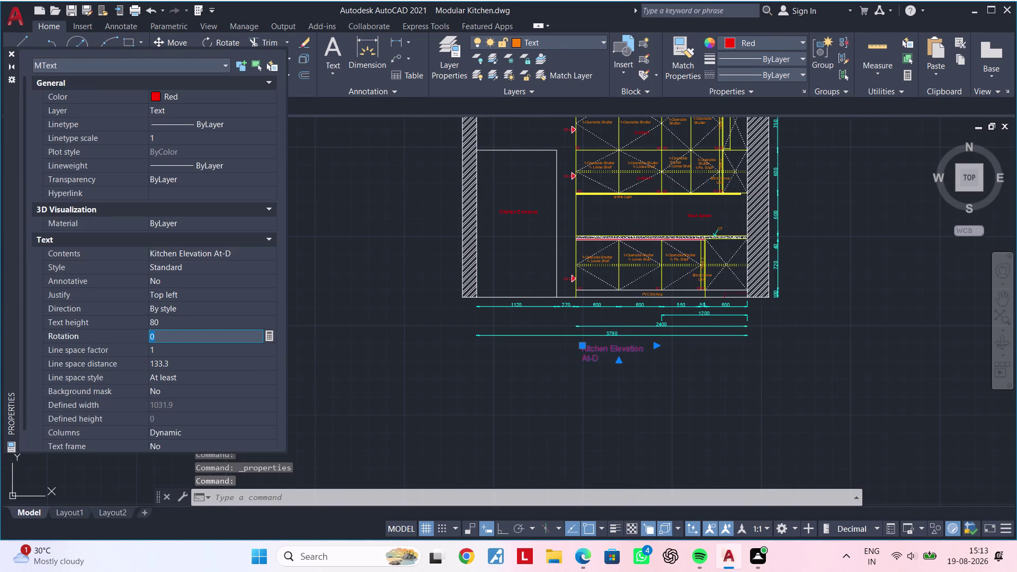
click(12, 51)
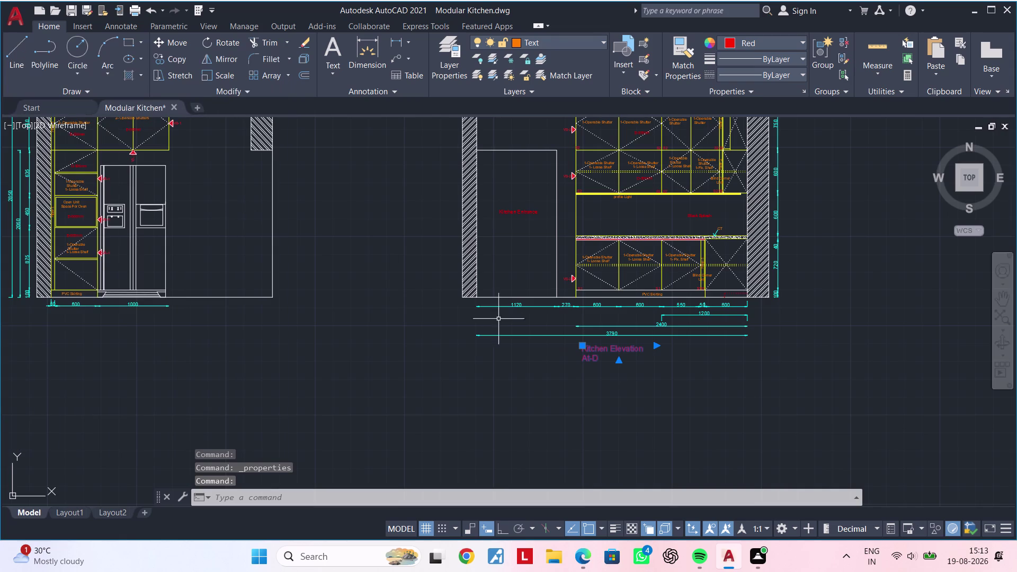
key(Escape)
Drag the At-D title's MText width handle so the title fits on one line.
double_click(594, 359)
middle_drag(643, 356, 547, 377)
scroll(up, 3)
scroll(up, 3)
drag(557, 362, 579, 363)
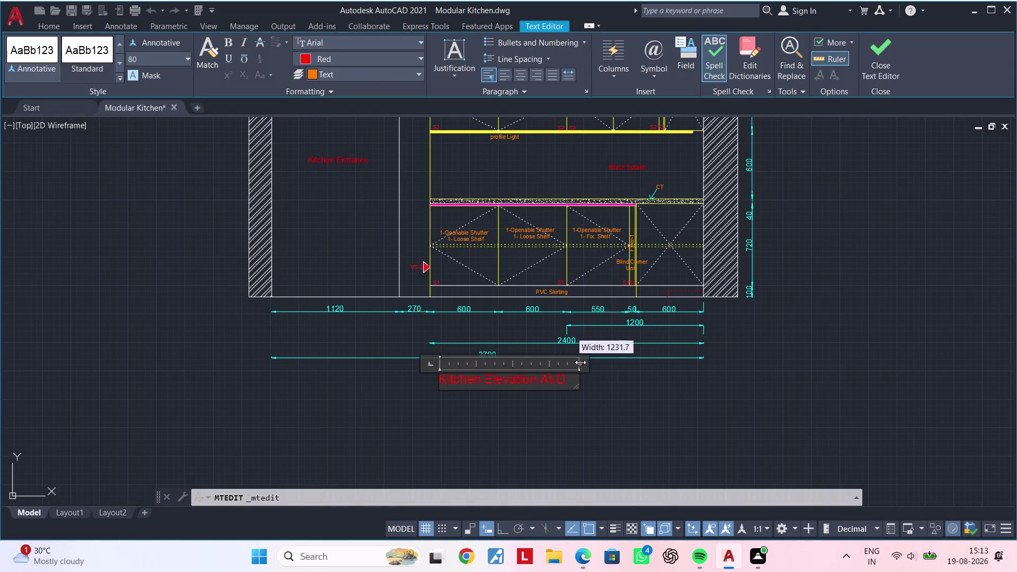
drag(579, 362, 594, 362)
click(555, 424)
key(Escape)
scroll(down, 3)
middle_drag(529, 410, 606, 407)
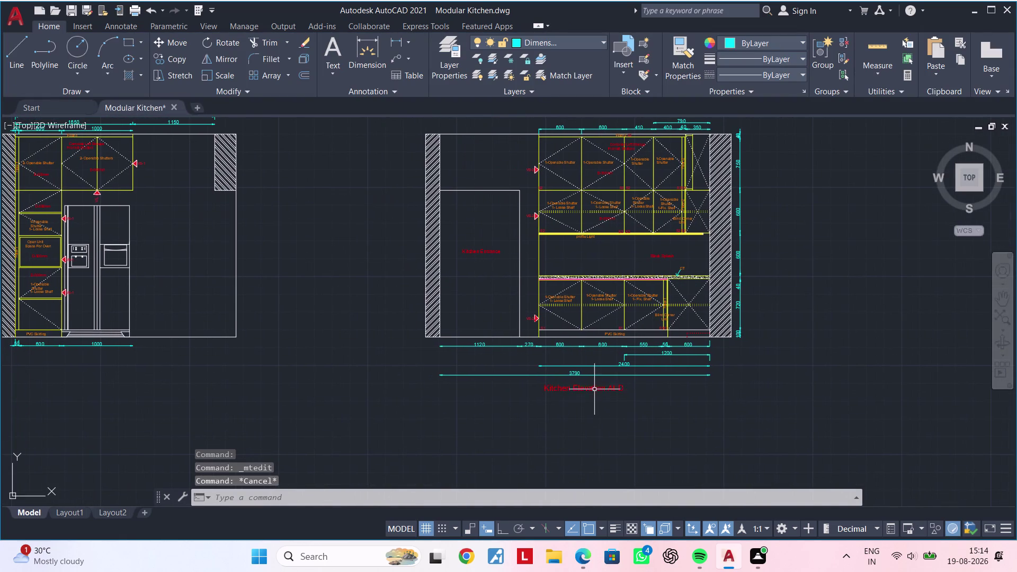
Copy the At-D title with CO and place a copy under the left elevation.
click(594, 387)
key(c)
key(o)
key(space)
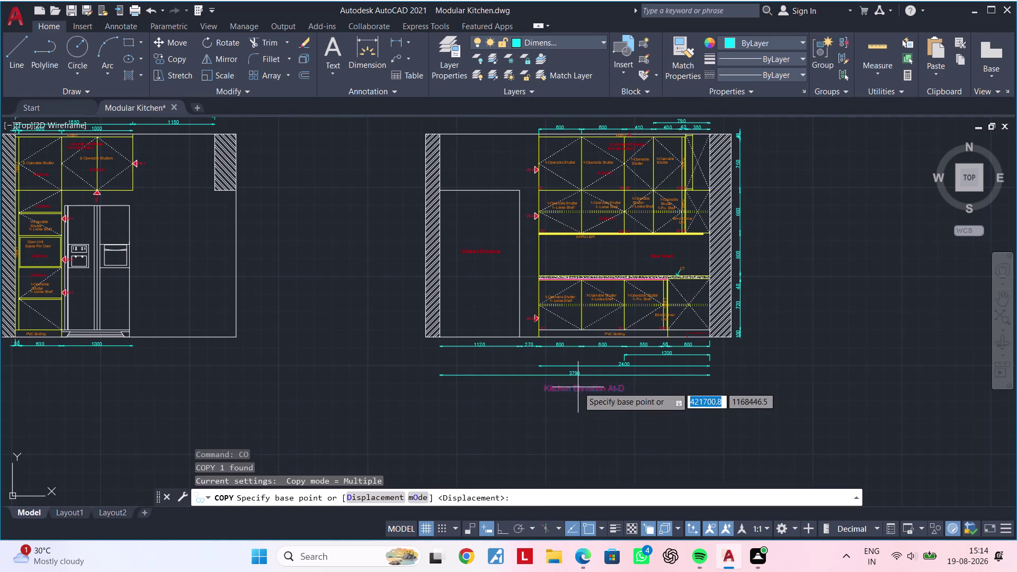
click(577, 387)
middle_drag(293, 395, 629, 394)
click(400, 360)
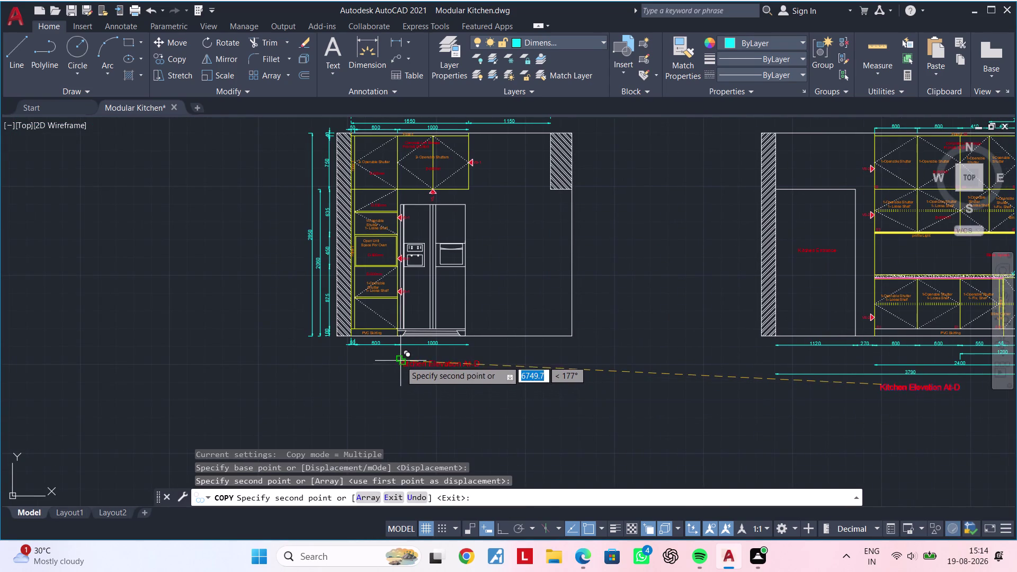
middle_drag(586, 361, 372, 484)
scroll(down, 3)
middle_drag(472, 389, 418, 455)
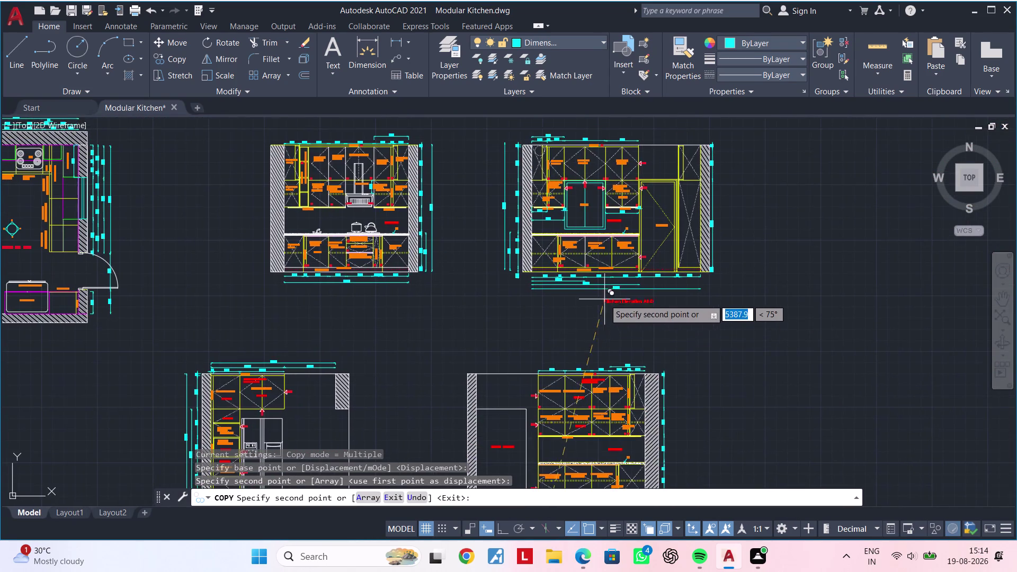
scroll(up, 3)
click(579, 295)
Place a second title copy under an upper elevation.
middle_drag(464, 317, 720, 320)
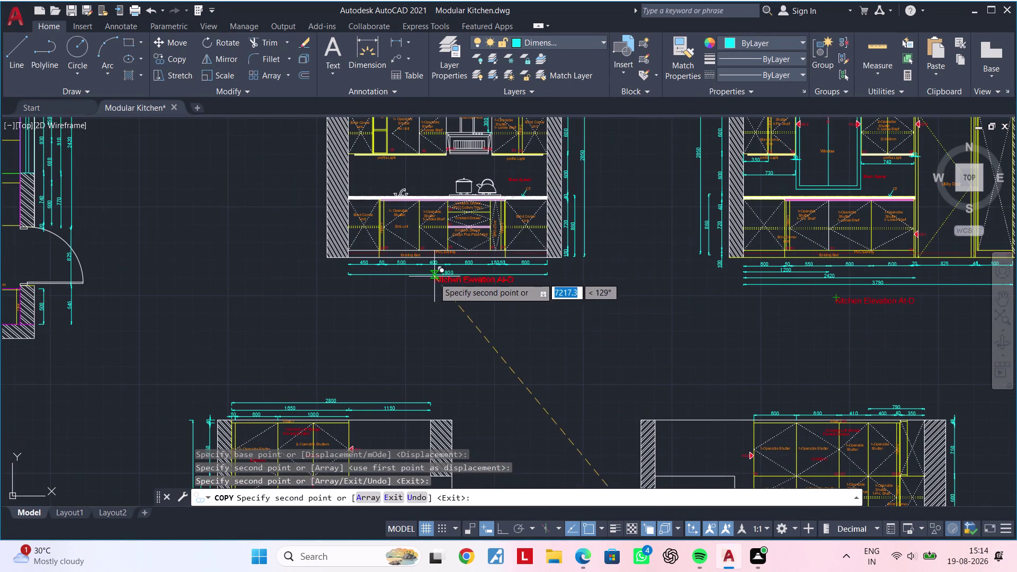
click(405, 289)
scroll(down, 3)
key(Escape)
middle_drag(430, 327, 461, 306)
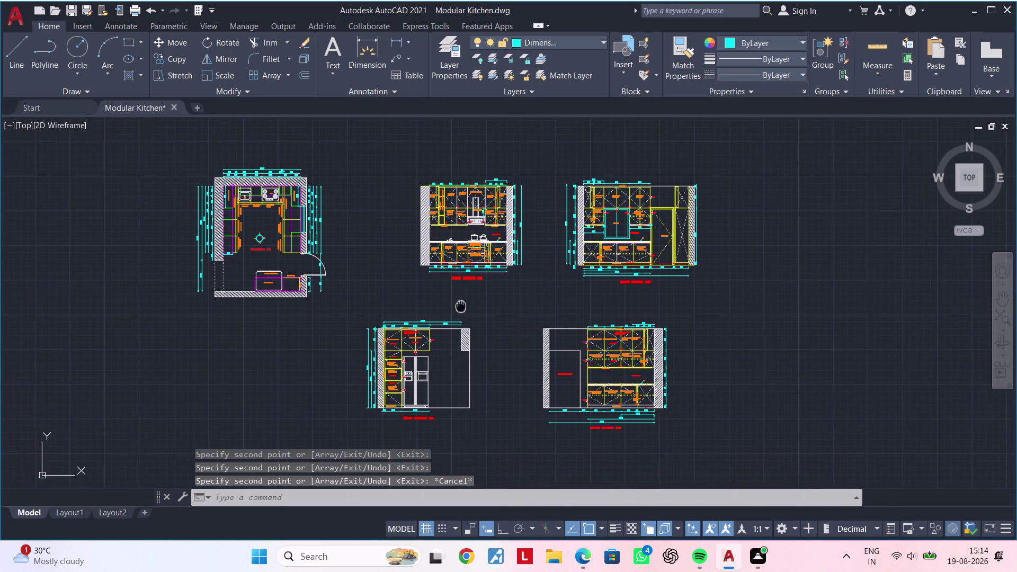
key(Escape)
key(Escape)
middle_drag(439, 412, 475, 346)
key(Escape)
scroll(up, 3)
scroll(up, 3)
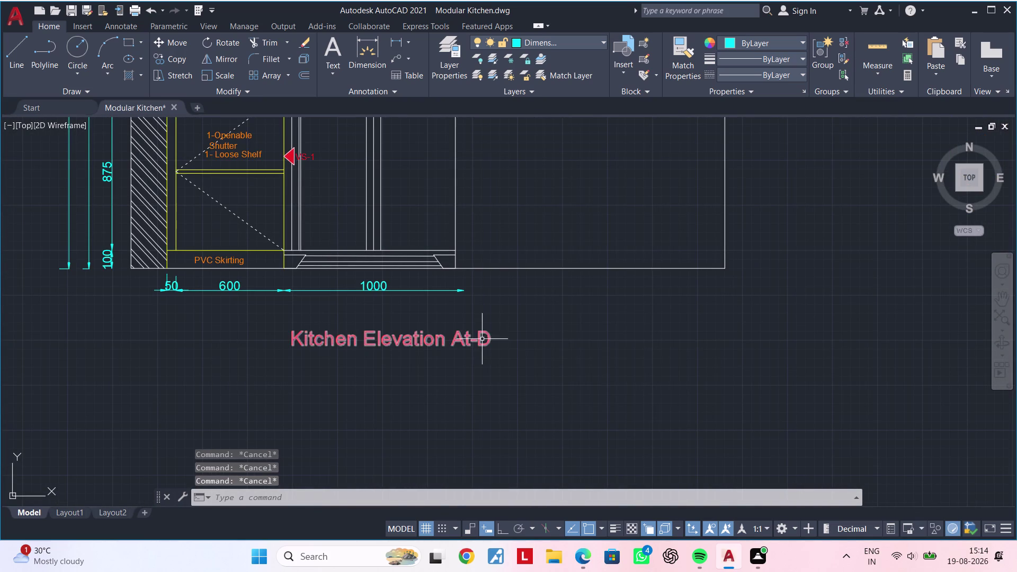
Edit the copy under the left elevation to read Kitchen Elevation At-C.
double_click(483, 340)
key(Escape)
key(Escape)
key(Escape)
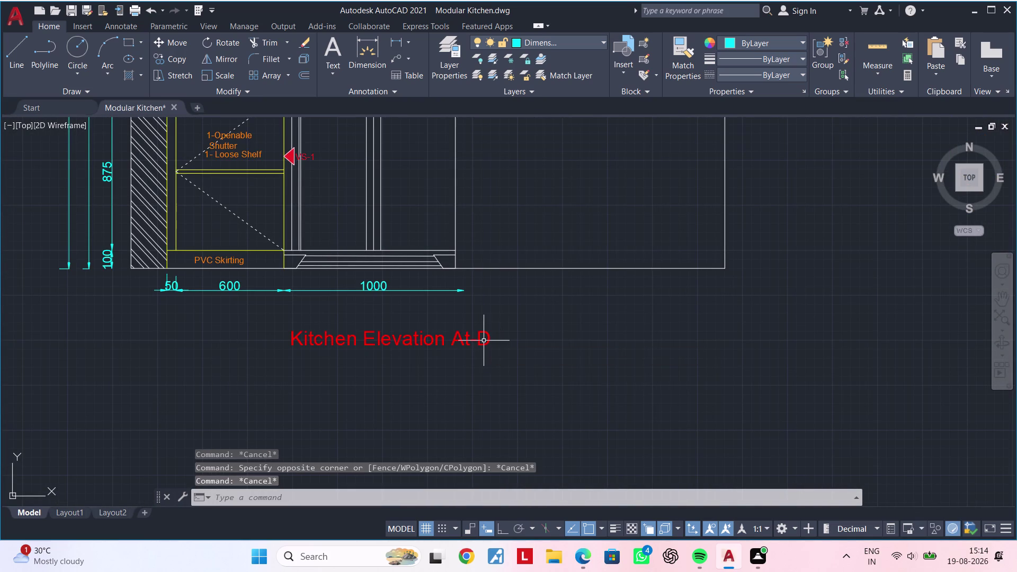
scroll(up, 3)
double_click(489, 341)
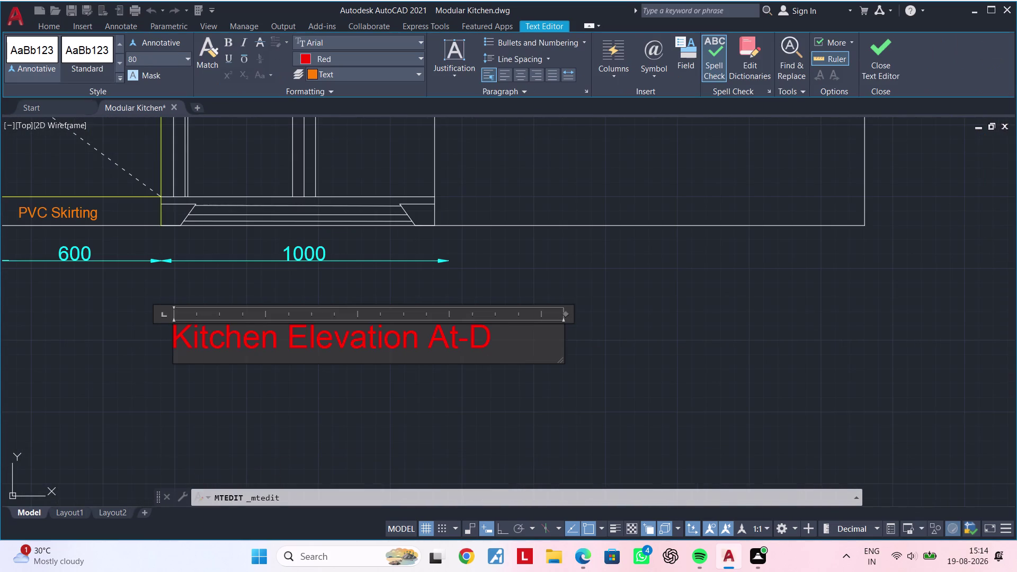
key(BackSpace)
key(c)
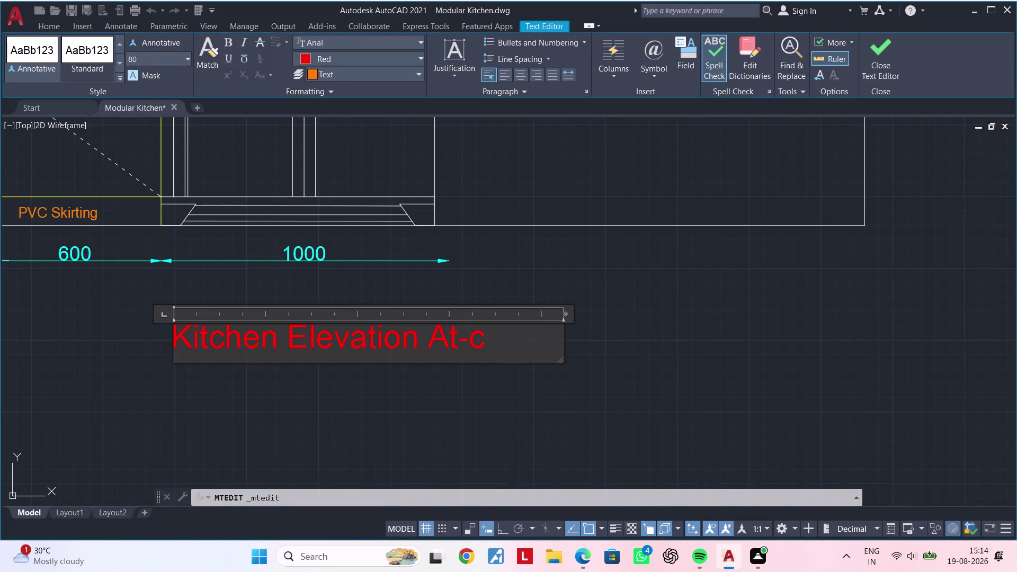
key(BackSpace)
key(shift+c)
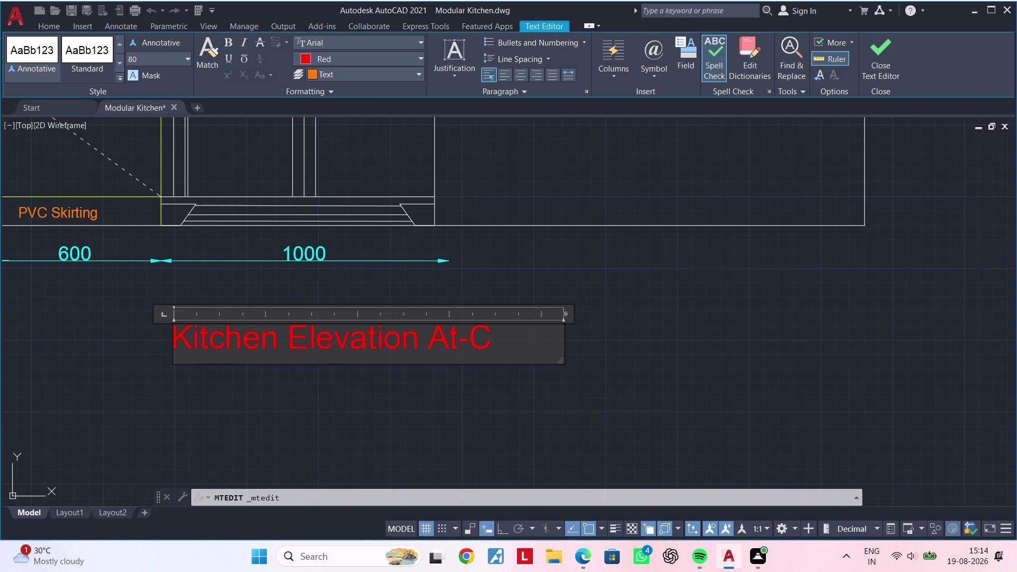
click(633, 348)
Edit the next title copy to read Kitchen Elevation At-B.
scroll(down, 3)
scroll(down, 3)
middle_drag(688, 353, 542, 410)
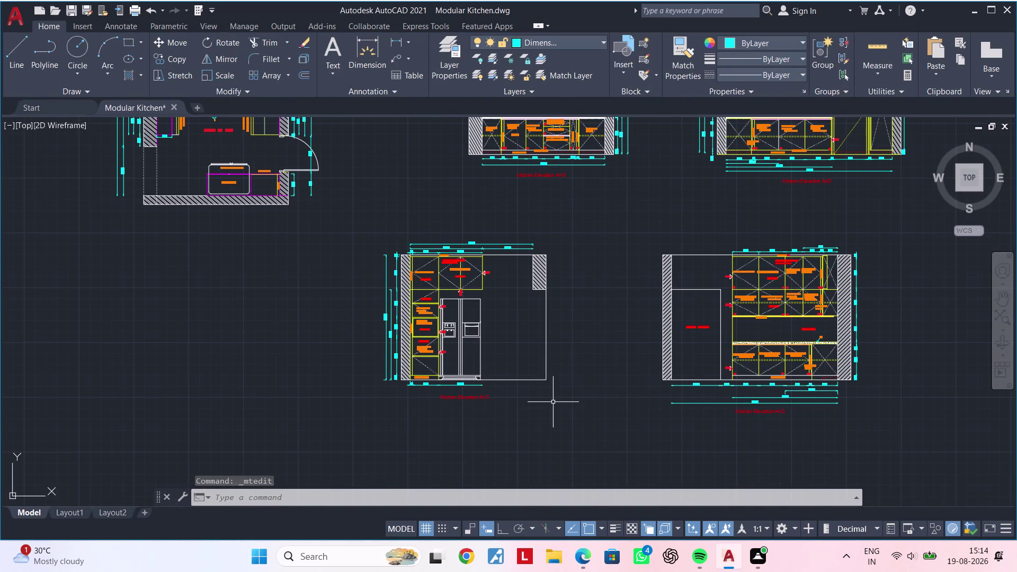
middle_drag(567, 387, 474, 480)
scroll(up, 3)
middle_drag(730, 285, 660, 336)
scroll(up, 3)
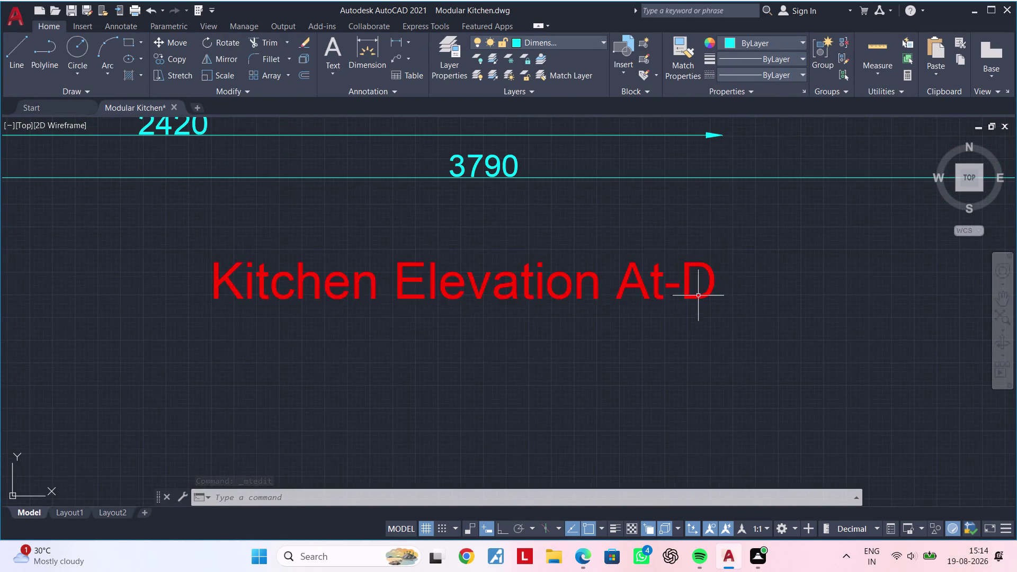
double_click(710, 285)
key(BackSpace)
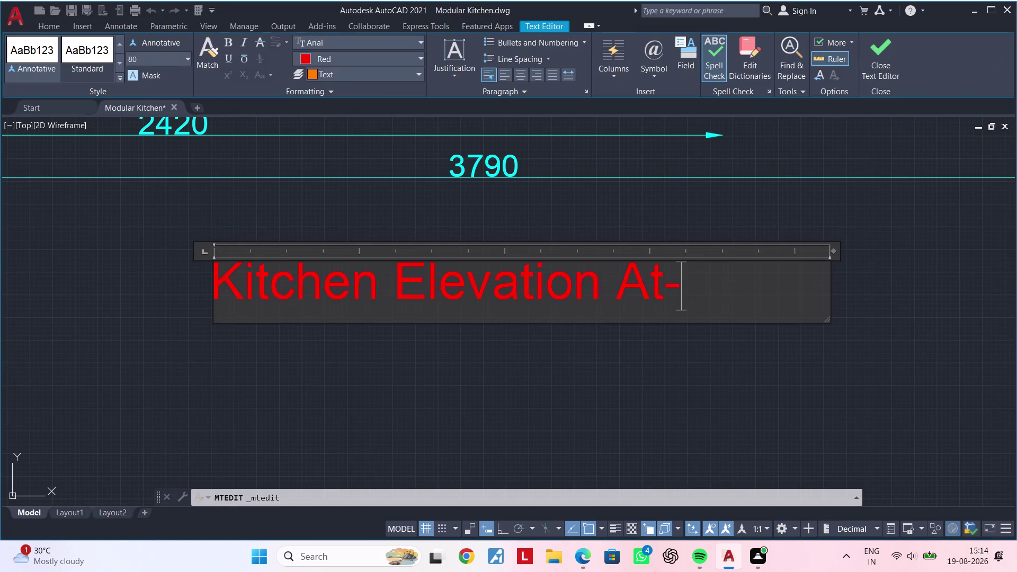
key(shift+b)
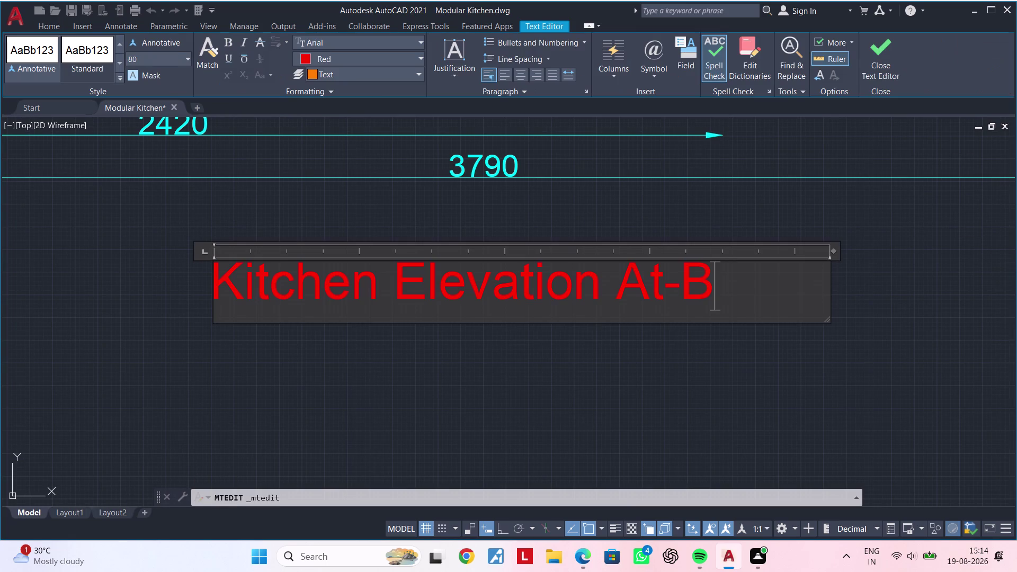
click(598, 362)
Change the title under the sink elevation's letter to A.
scroll(down, 3)
middle_drag(467, 357, 910, 356)
middle_drag(506, 347, 520, 347)
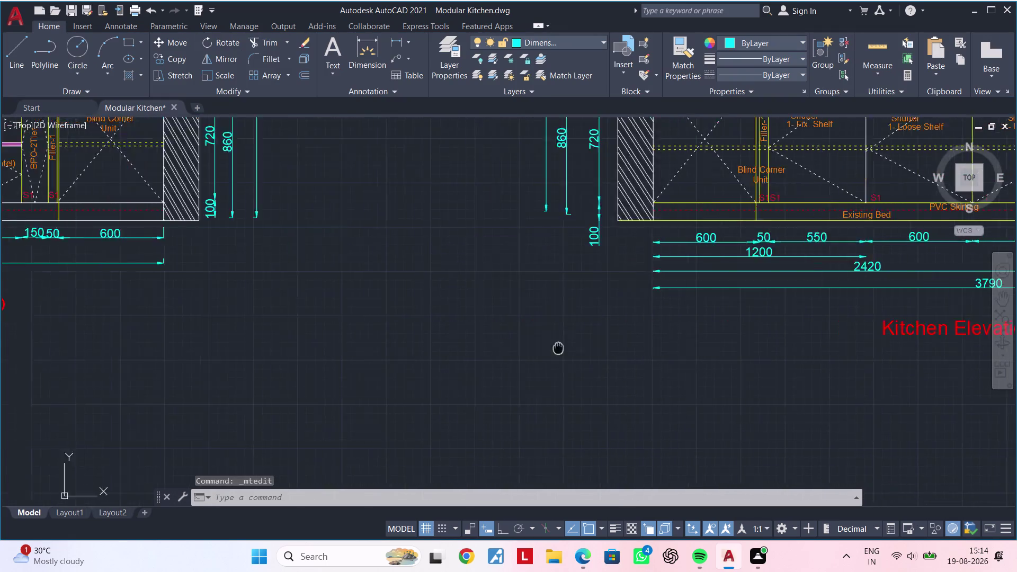
middle_drag(520, 347, 968, 346)
middle_drag(570, 341, 788, 342)
double_click(625, 306)
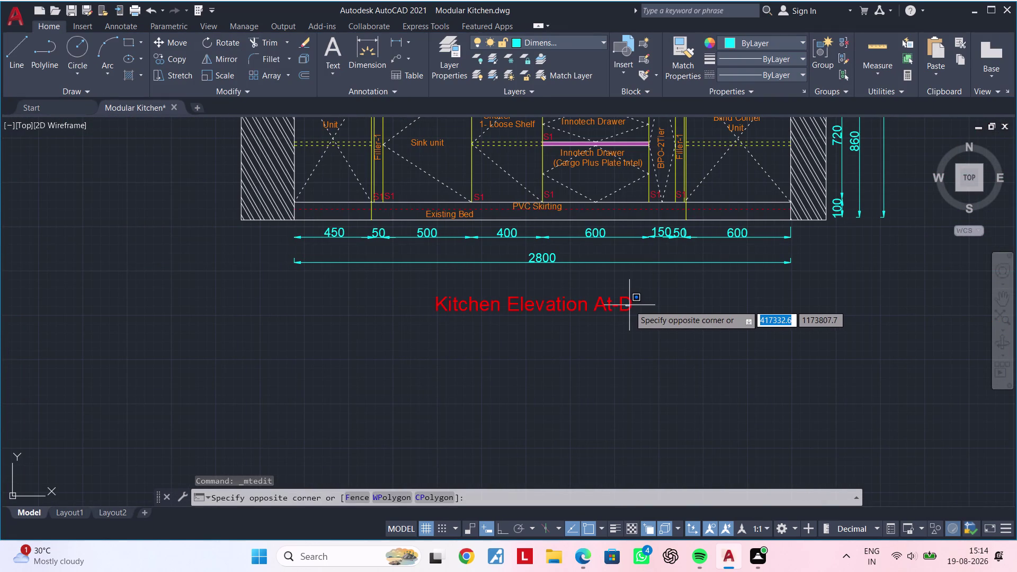
click(628, 304)
double_click(631, 304)
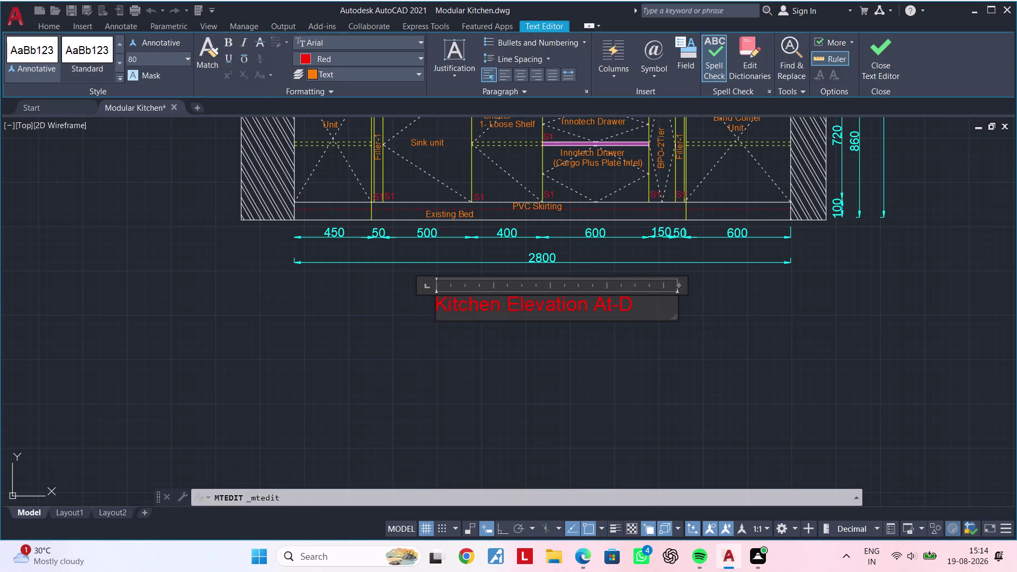
key(BackSpace)
key(shift+a)
scroll(down, 3)
middle_drag(543, 339, 704, 331)
key(Escape)
key(Escape)
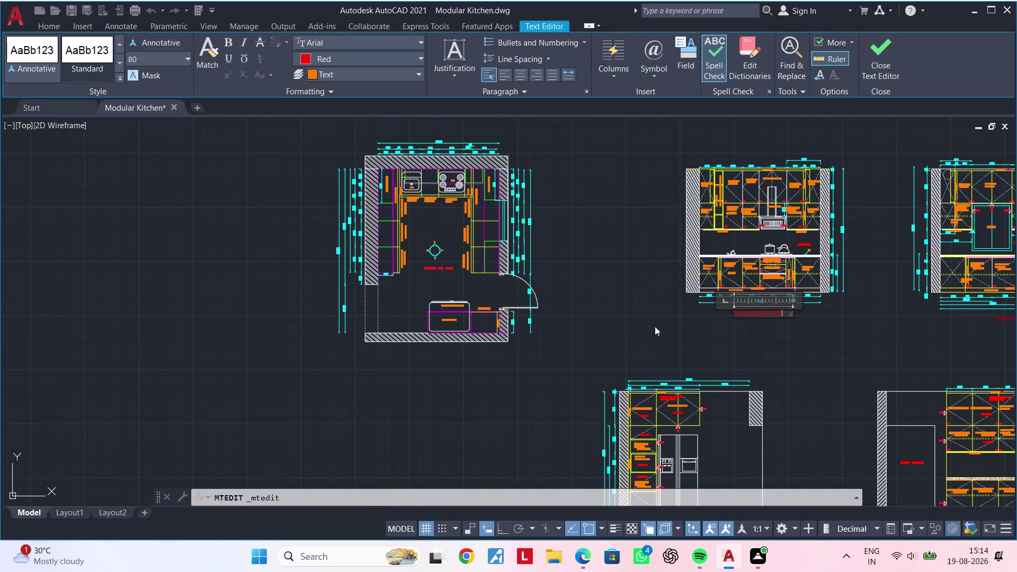
click(708, 333)
middle_drag(808, 325, 490, 308)
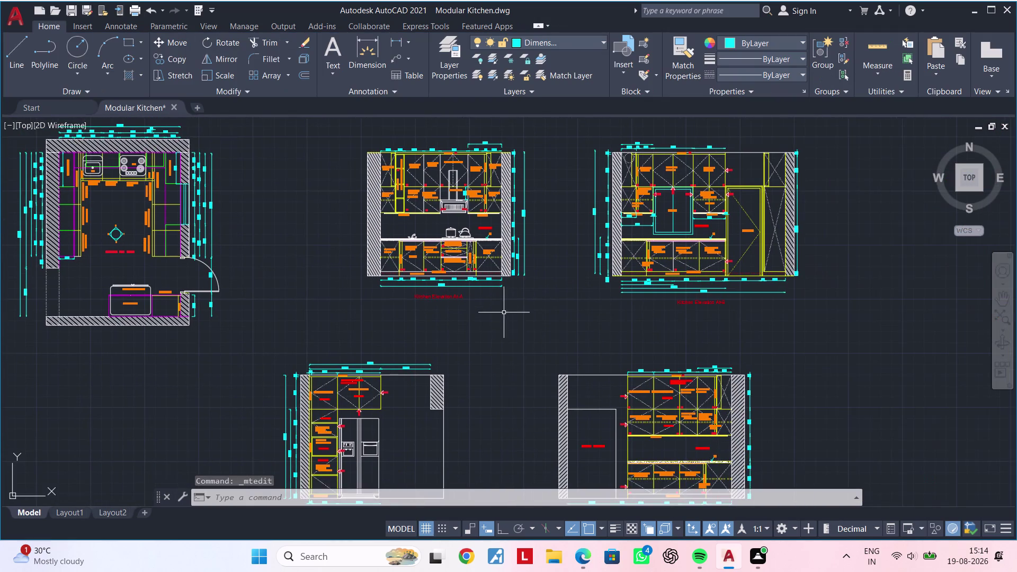
Set the Black Splash label's text height to 60.
middle_drag(509, 316, 517, 270)
middle_drag(537, 311, 531, 289)
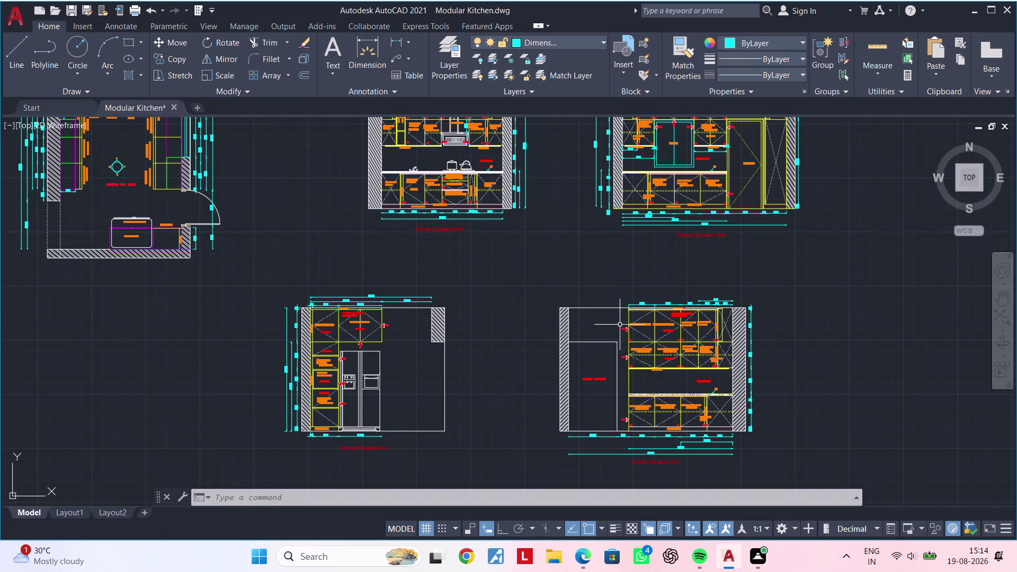
middle_click(604, 243)
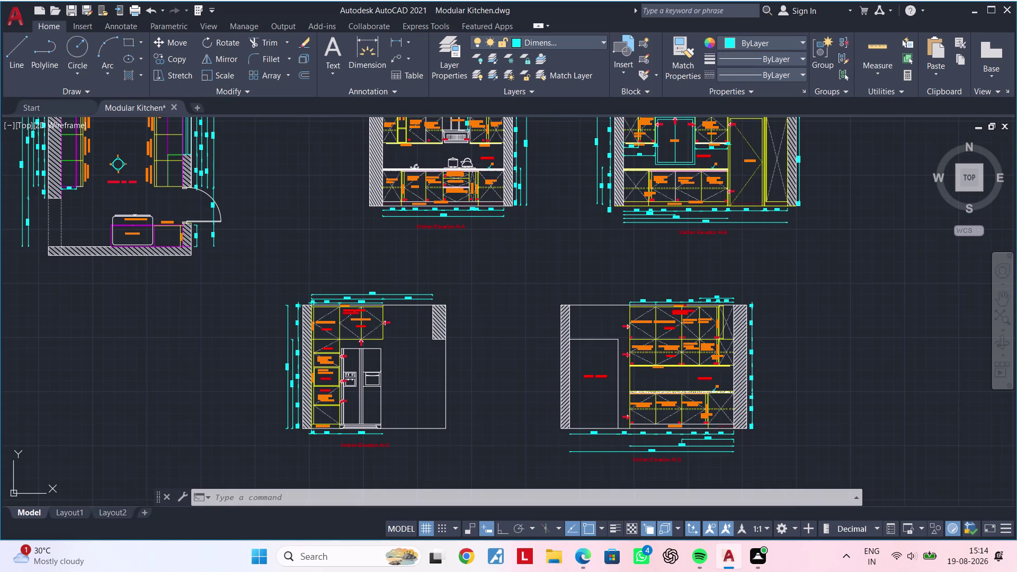
key(Escape)
key(Escape)
scroll(up, 3)
click(709, 376)
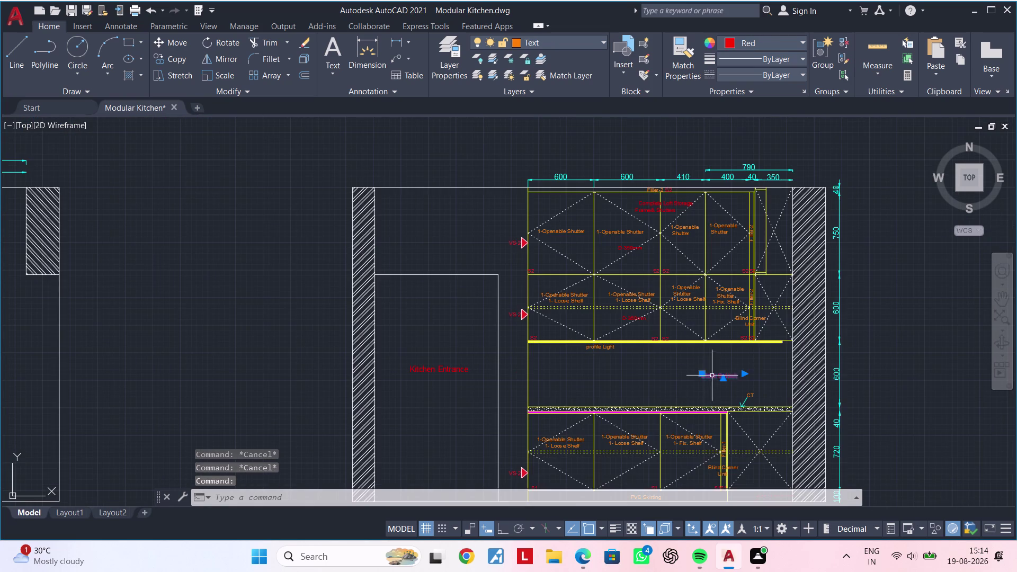
scroll(up, 3)
right_click(688, 385)
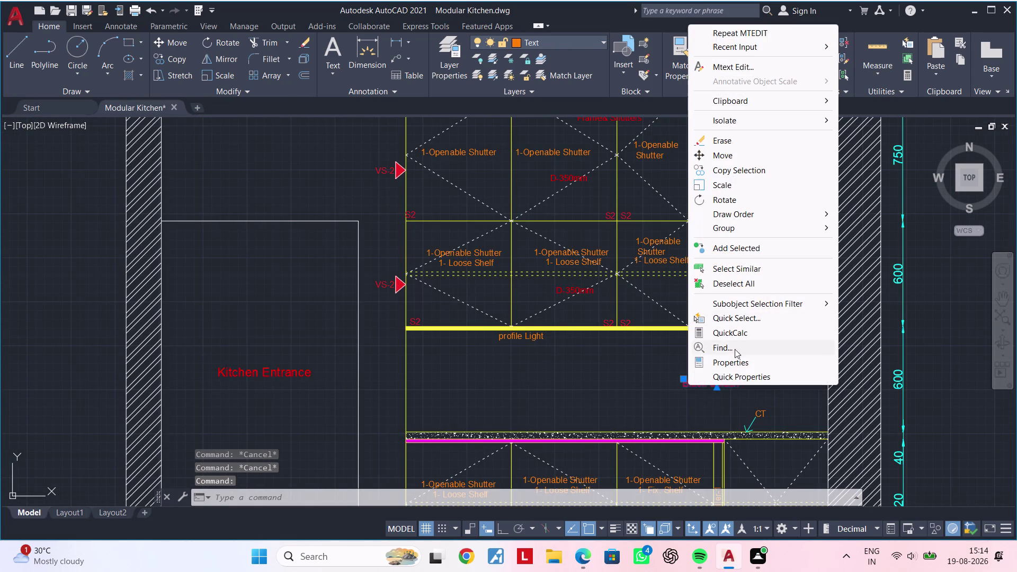
click(734, 360)
click(184, 323)
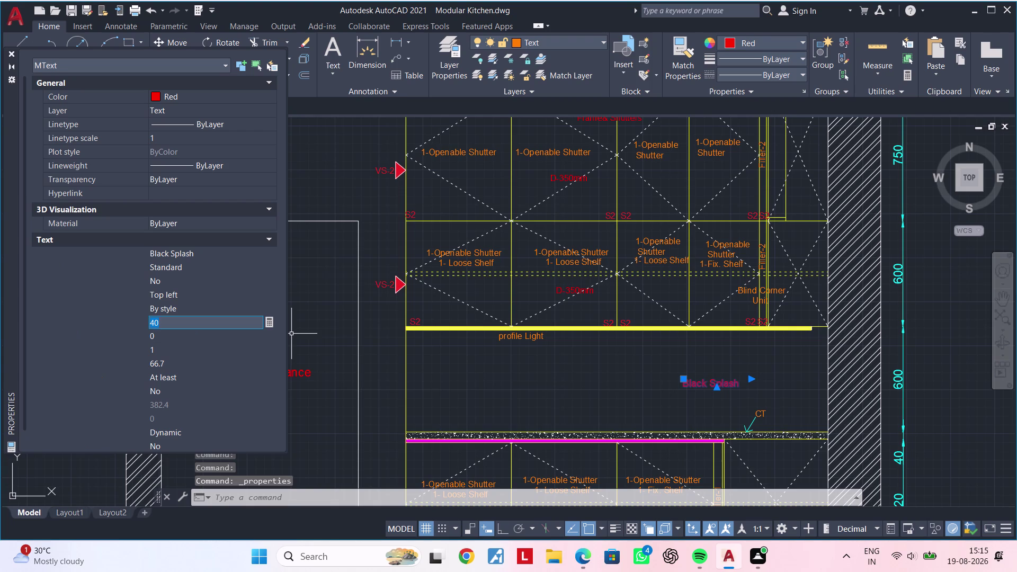
key(BackSpace)
text(60)
key(Return)
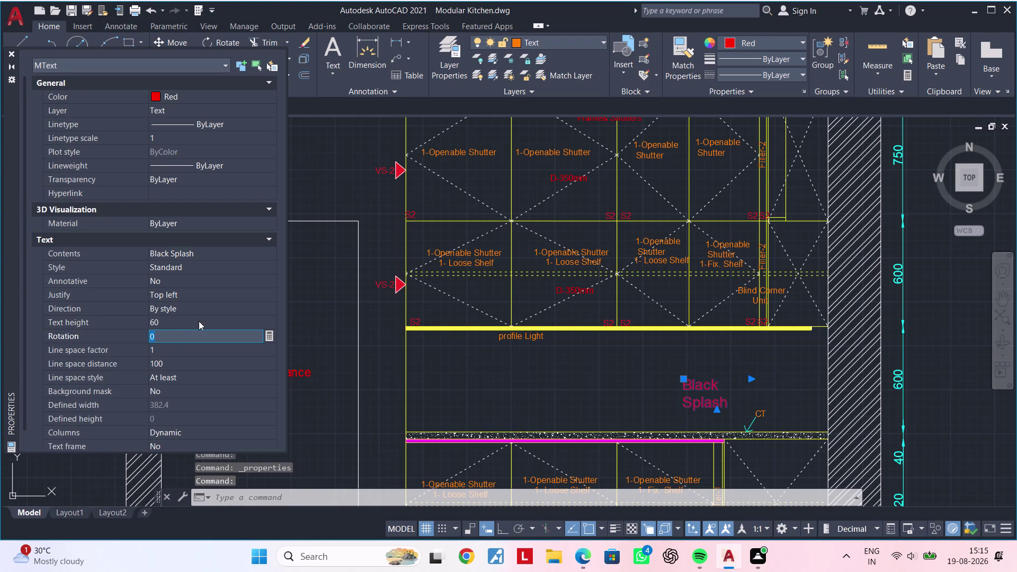
key(Escape)
click(8, 55)
Widen the Black Splash text box so the label runs on one line.
middle_drag(565, 264, 520, 265)
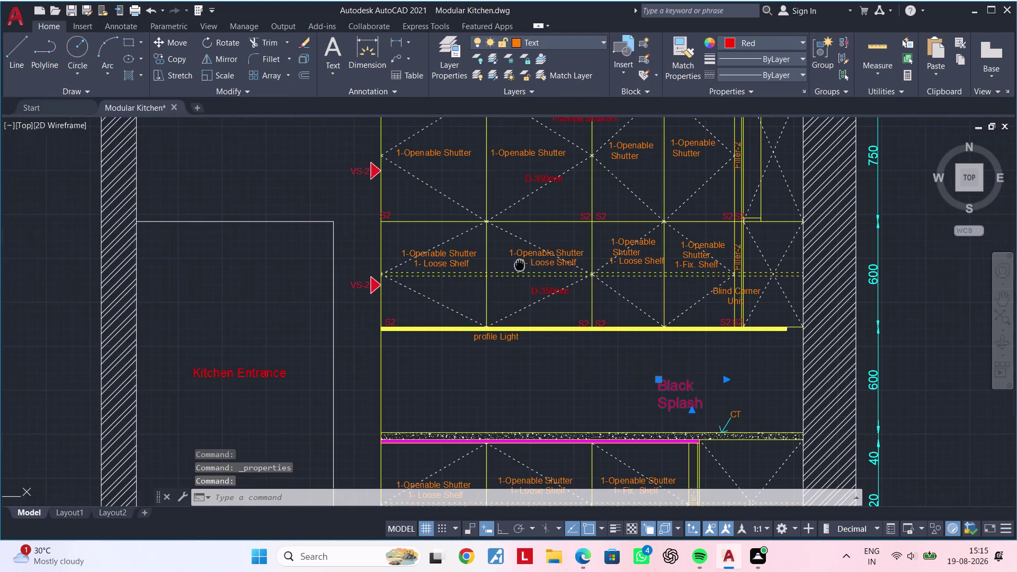
middle_drag(520, 265, 389, 251)
scroll(up, 3)
key(Escape)
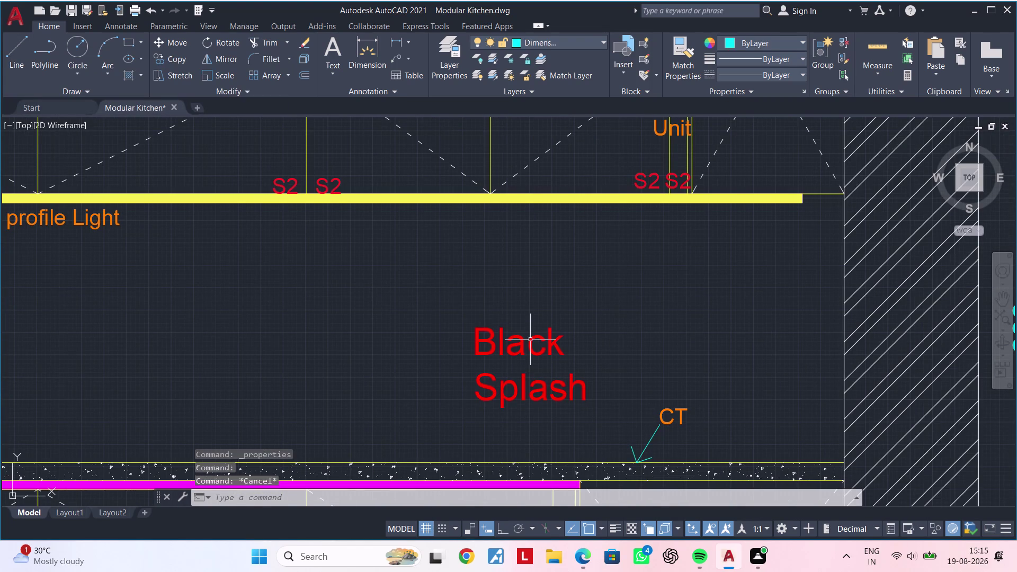
click(529, 340)
click(529, 339)
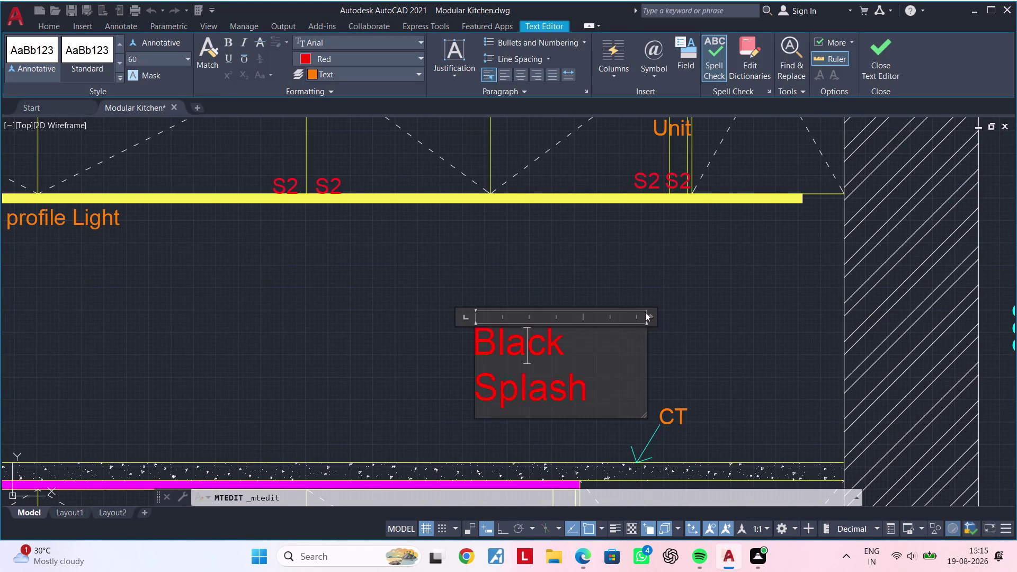
drag(648, 316, 705, 312)
click(730, 310)
key(Escape)
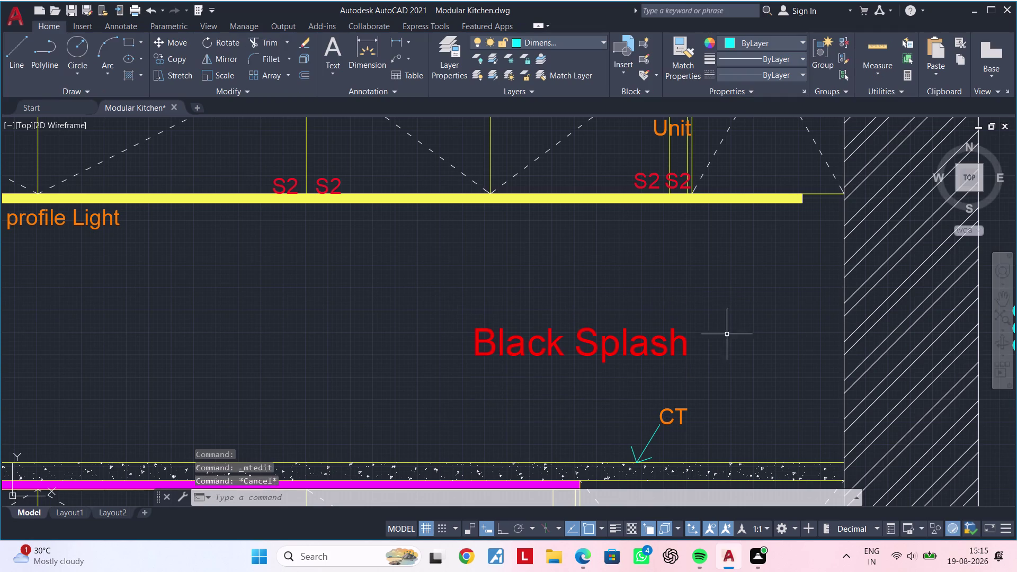
Move the Black Splash label left to its new spot in the backsplash zone.
click(666, 342)
key(c)
key(Escape)
key(Escape)
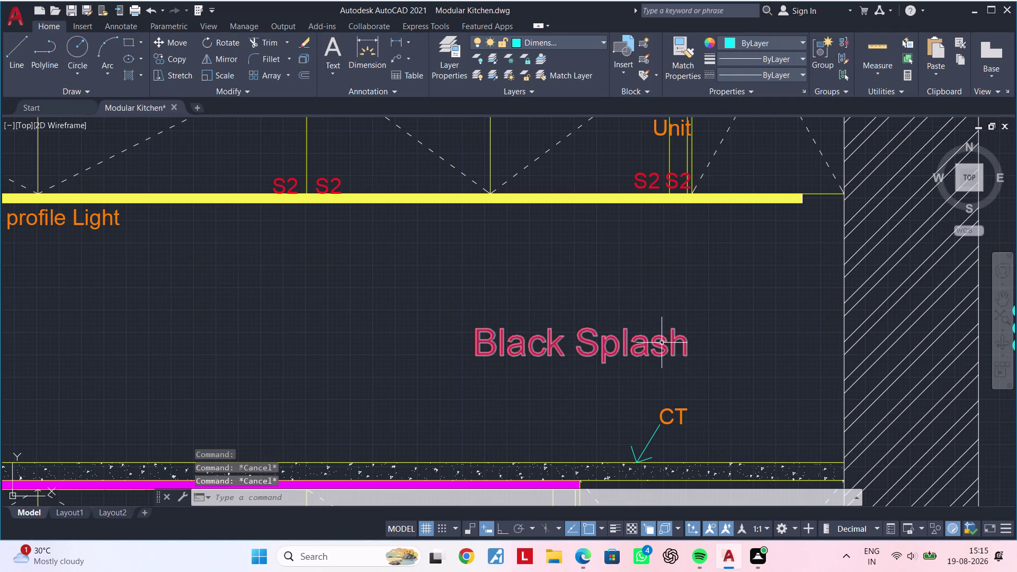
click(661, 343)
text(m)
key(space)
drag(661, 343, 655, 343)
middle_drag(259, 349, 541, 326)
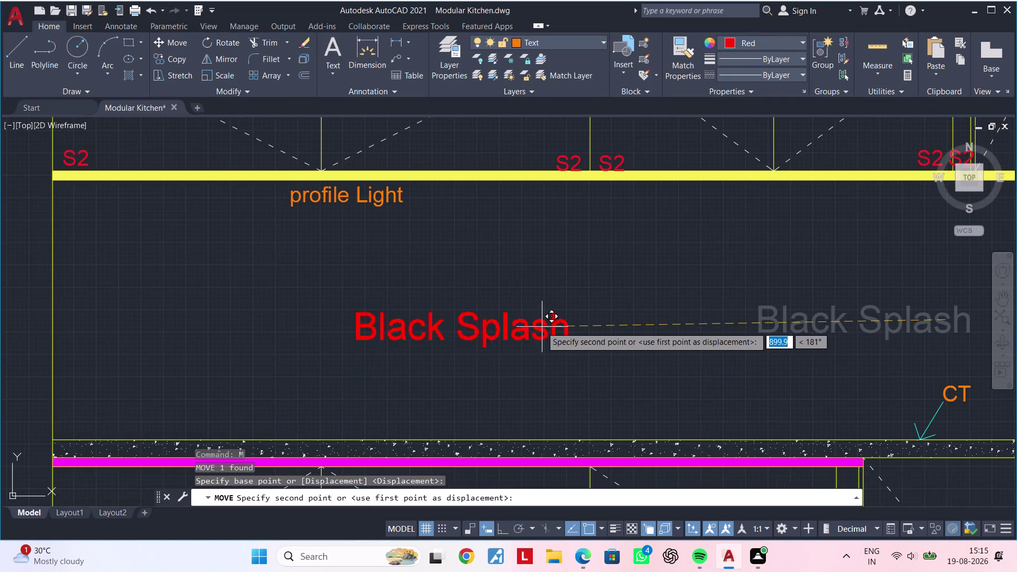
click(509, 328)
scroll(down, 3)
Set the Kitchen Entrance label's text height to 70 through Properties.
middle_drag(446, 350, 575, 347)
scroll(down, 3)
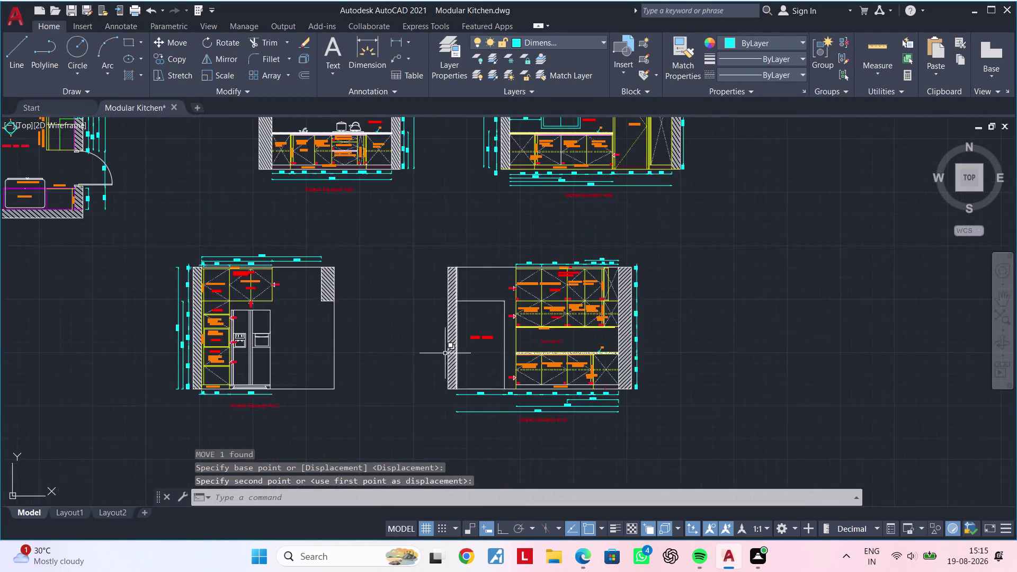
middle_drag(444, 353, 547, 354)
scroll(up, 3)
middle_drag(602, 351, 558, 362)
scroll(up, 3)
middle_drag(568, 351, 506, 367)
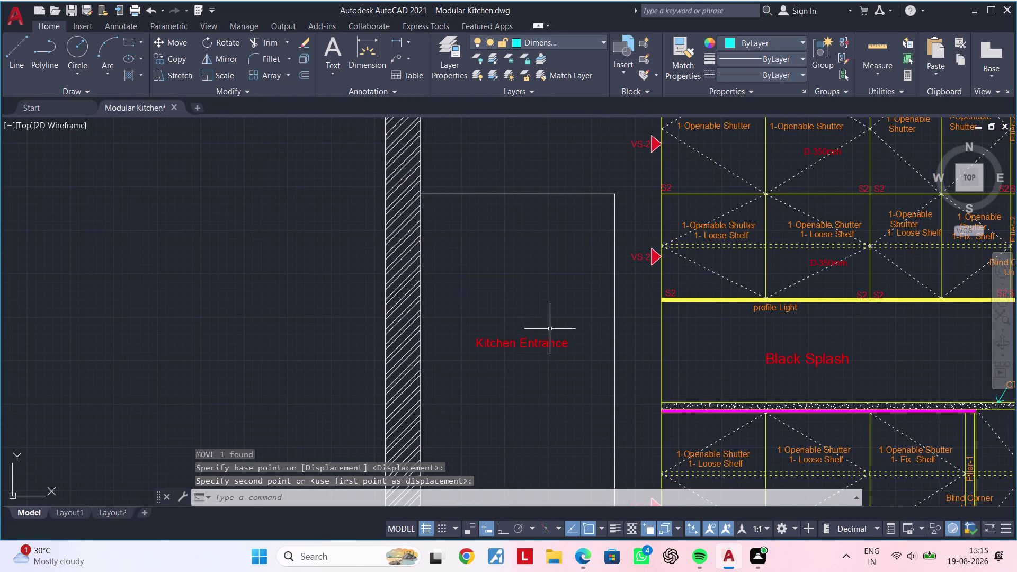
click(549, 342)
right_click(549, 341)
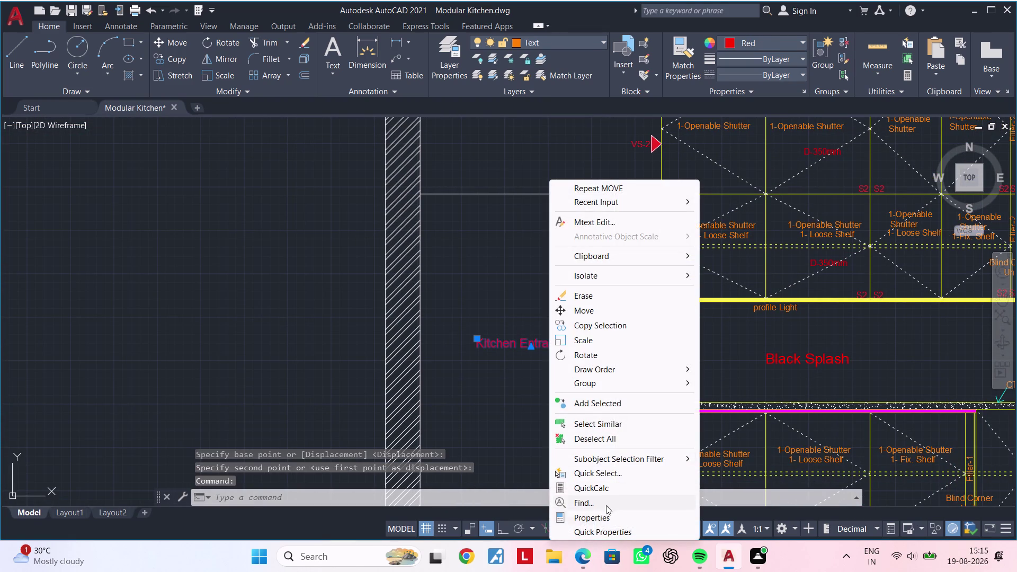
click(604, 518)
click(175, 318)
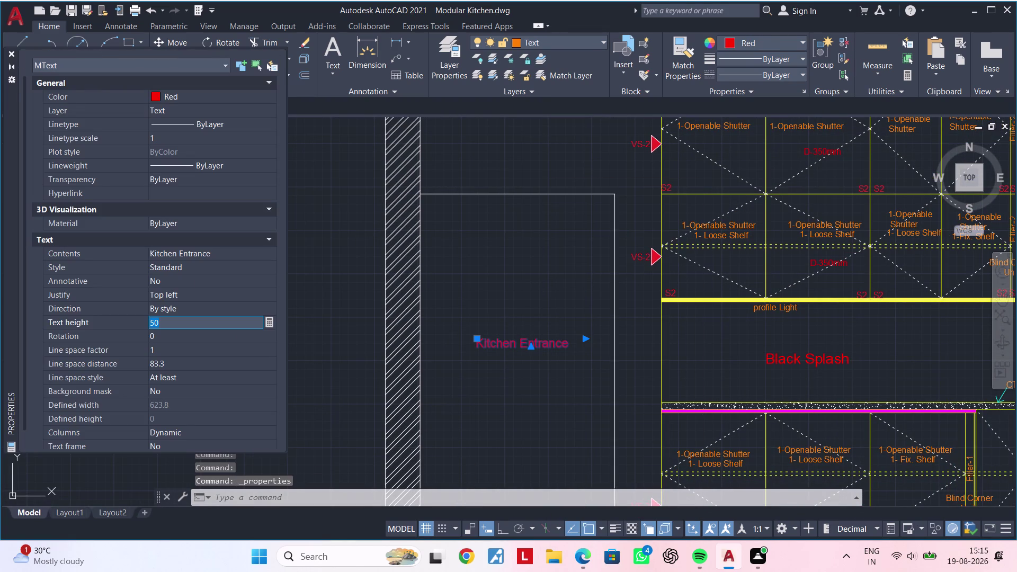
key(BackSpace)
text(70)
key(Return)
key(Escape)
key(Escape)
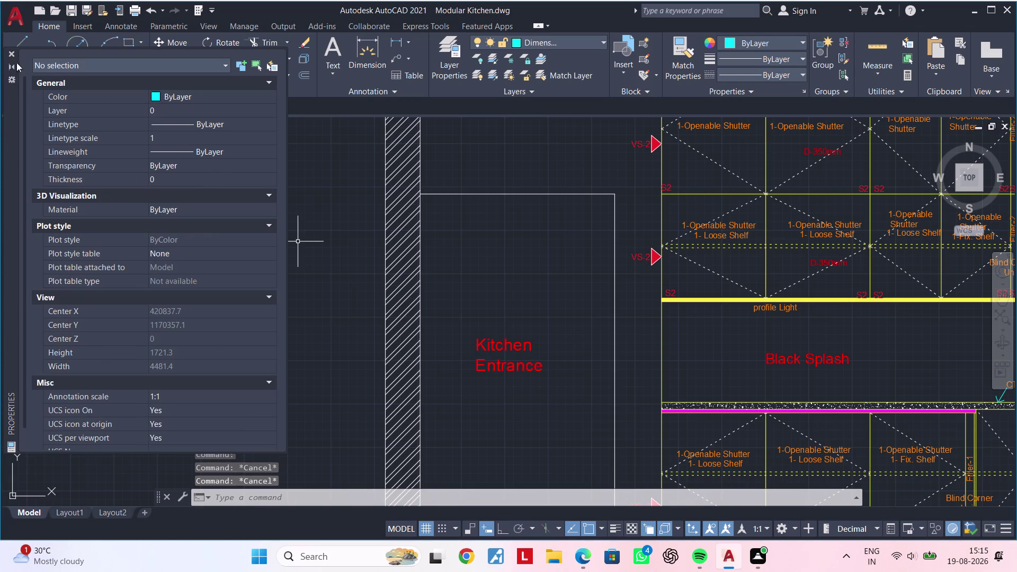
click(10, 54)
Widen the Kitchen Entrance MText box so the label fits on one line.
click(512, 372)
double_click(516, 371)
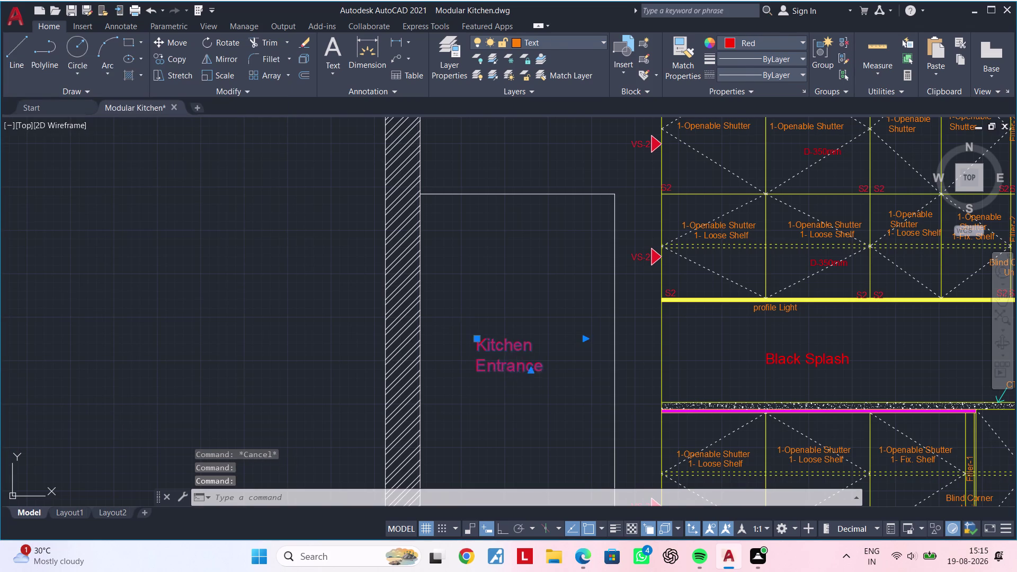
drag(588, 327, 615, 326)
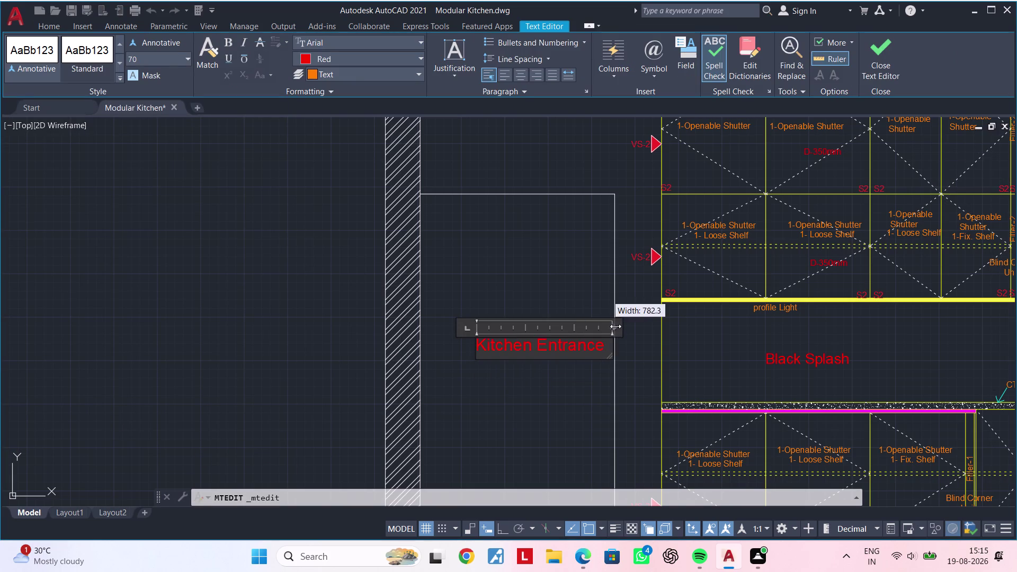
drag(615, 326, 616, 326)
click(555, 387)
key(Escape)
Pan across the elevations to bring the Window label into view.
scroll(down, 3)
middle_drag(525, 383, 624, 350)
middle_drag(339, 373, 562, 321)
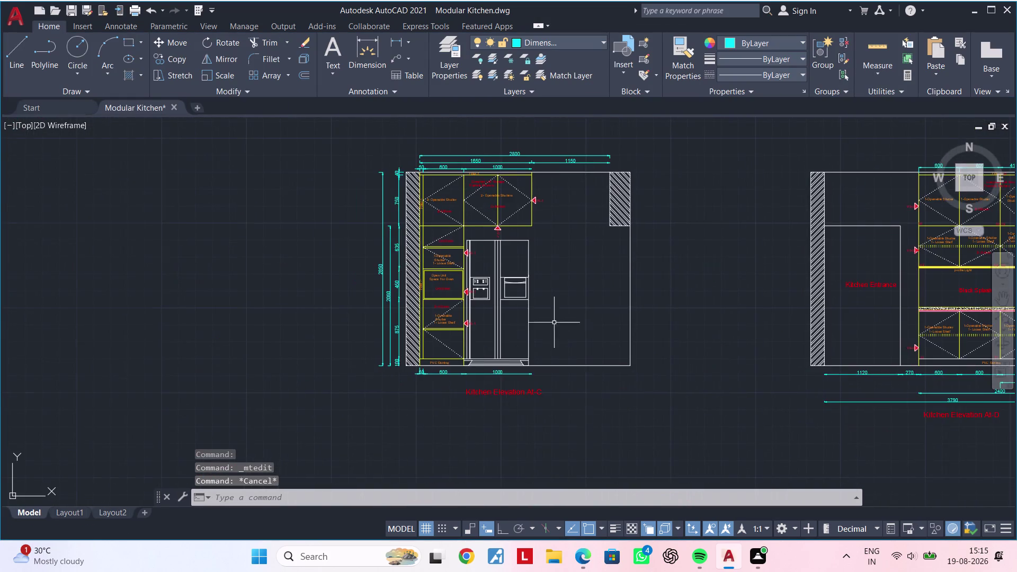
scroll(up, 3)
middle_drag(543, 310, 515, 427)
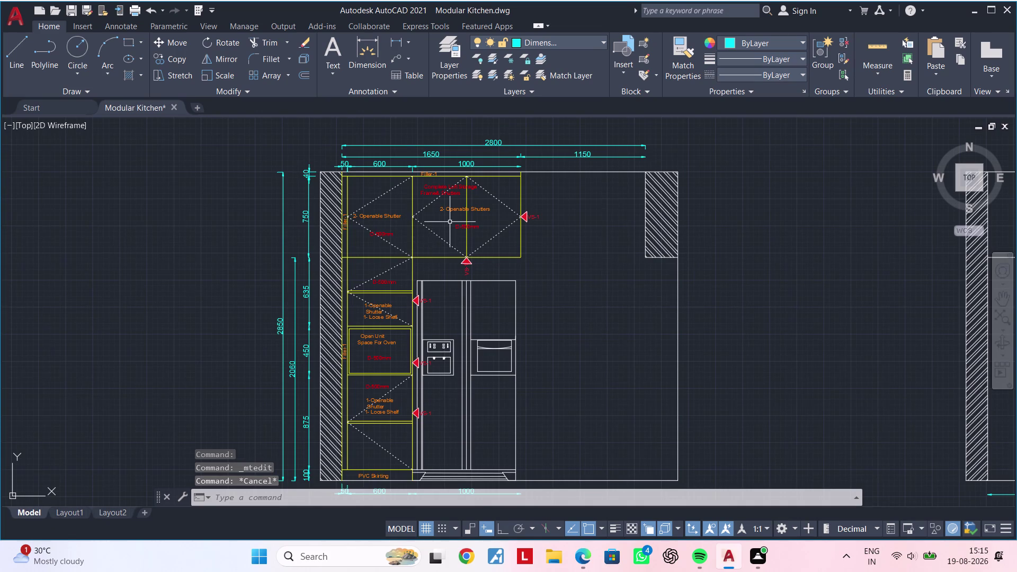
scroll(up, 3)
scroll(down, 3)
middle_drag(494, 277, 333, 495)
scroll(down, 3)
middle_drag(619, 329, 514, 408)
scroll(up, 3)
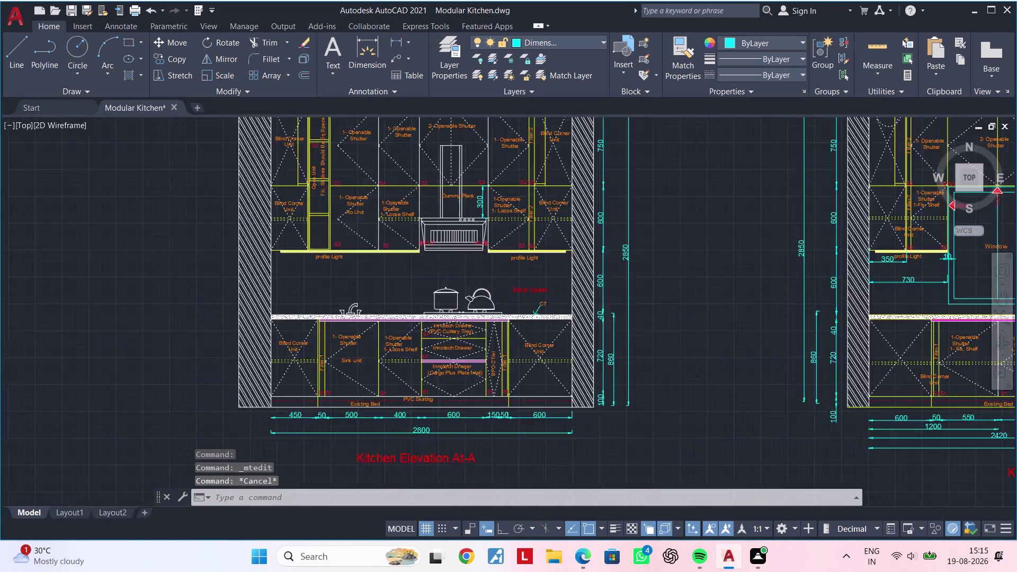
middle_drag(707, 311, 252, 327)
scroll(down, 3)
middle_drag(642, 319, 402, 315)
Set the Window label's text height to 70 through Properties.
scroll(up, 3)
click(544, 298)
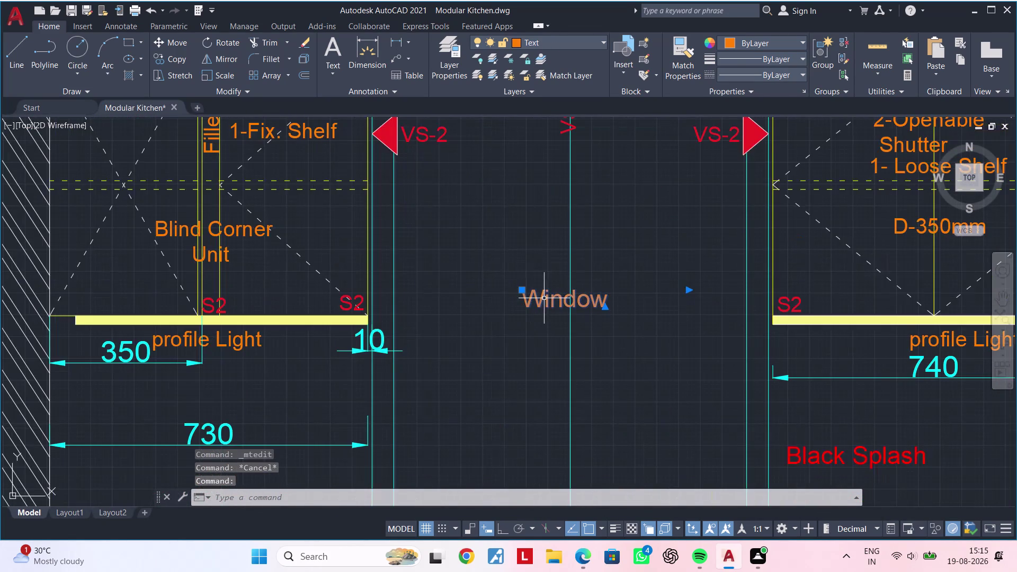
right_click(544, 298)
click(602, 510)
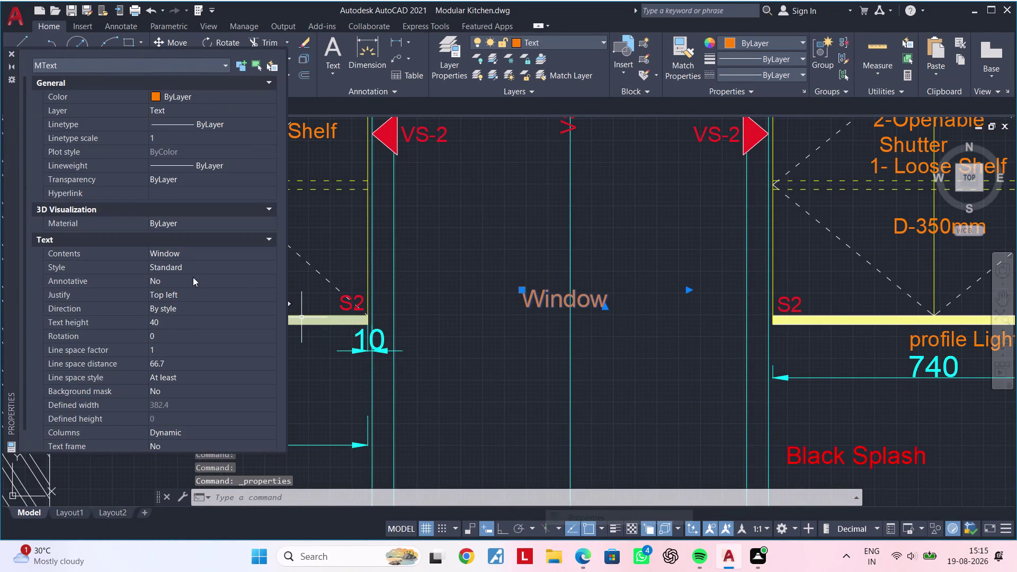
click(174, 323)
key(BackSpace)
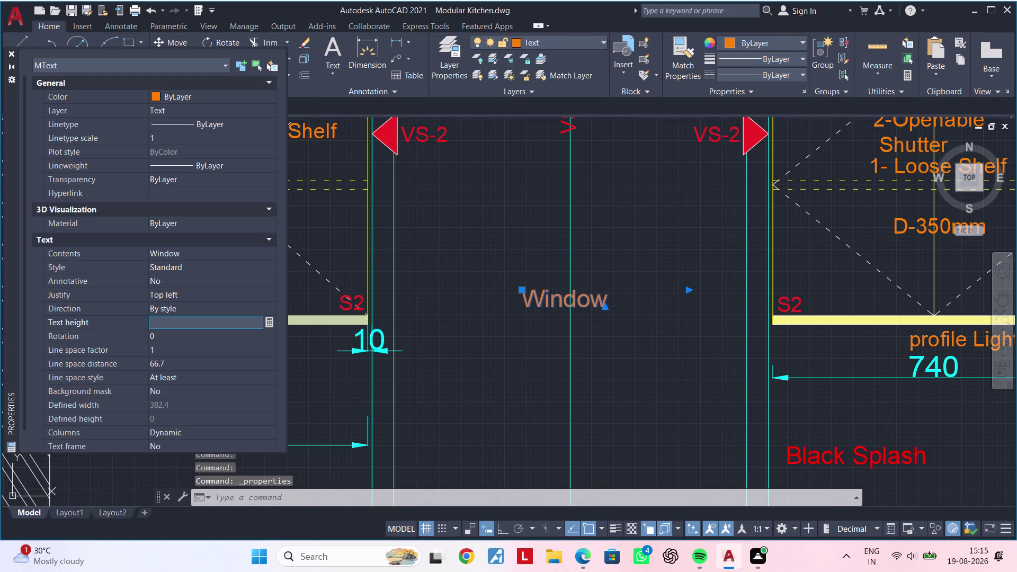
text(70)
key(Return)
key(Escape)
key(Escape)
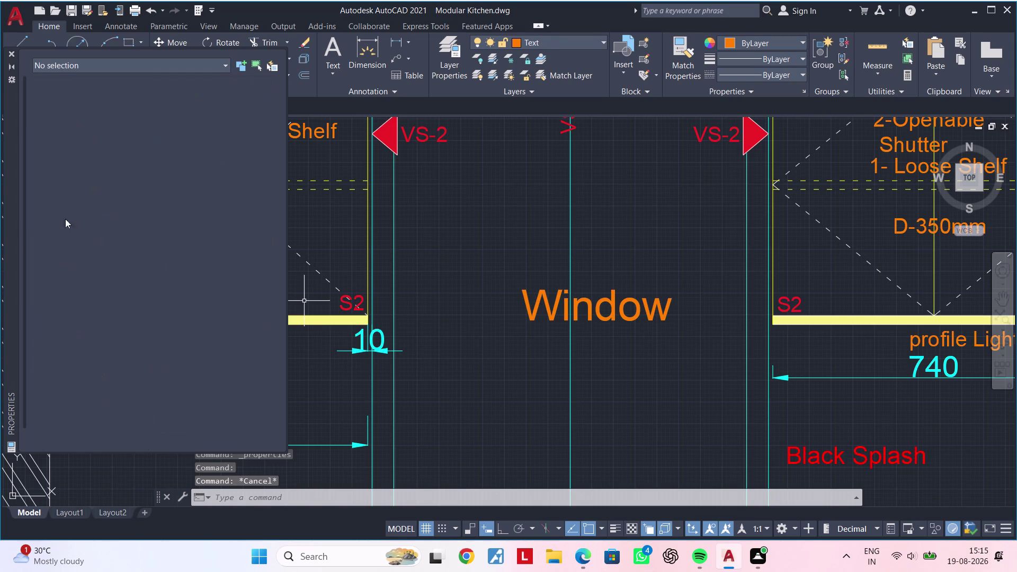
click(13, 54)
Set the Utility Door label's text height to 70 through Properties.
scroll(down, 3)
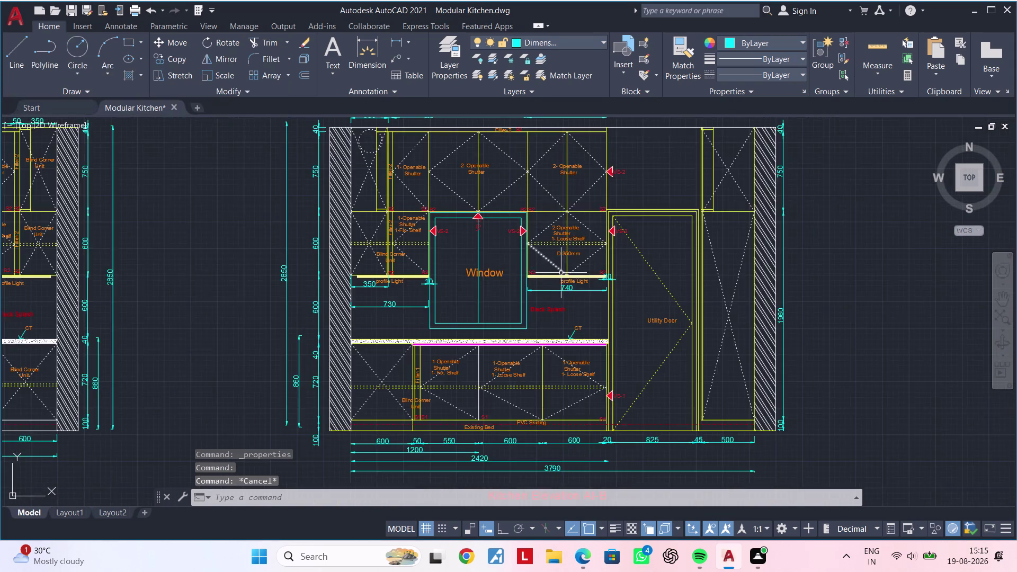
middle_drag(556, 272, 361, 240)
scroll(up, 3)
double_click(496, 295)
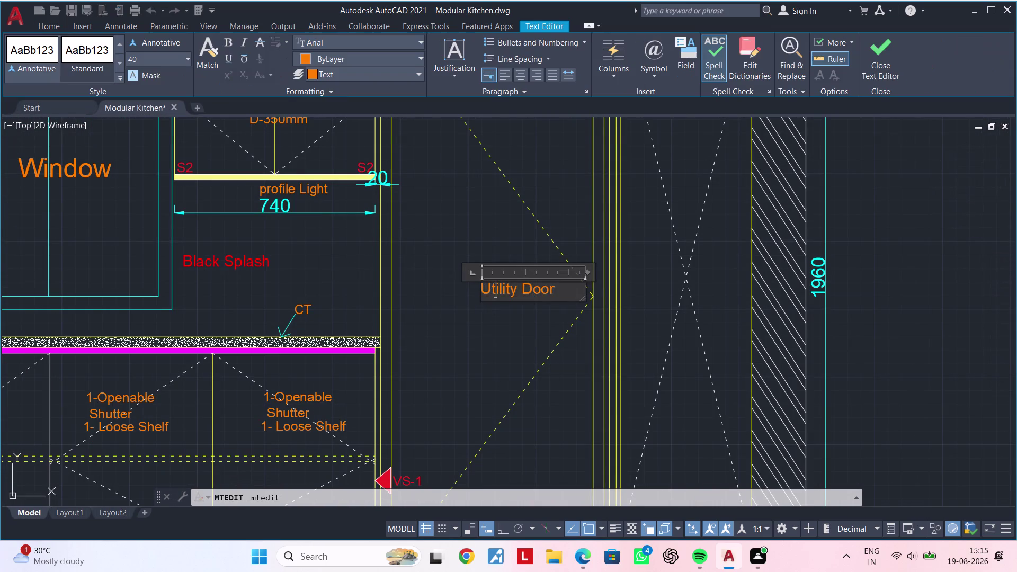
key(Escape)
click(526, 292)
right_click(518, 297)
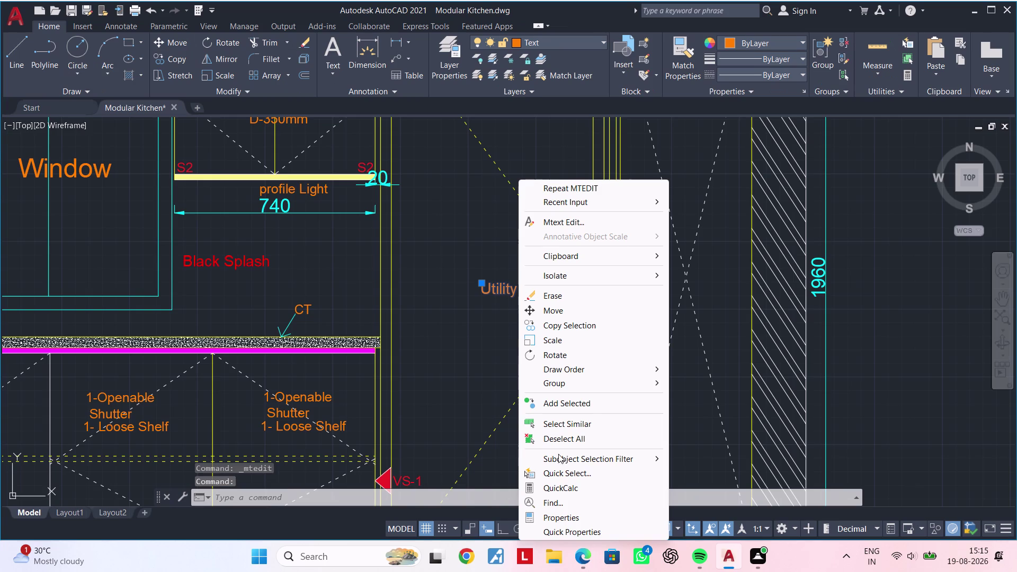
click(568, 518)
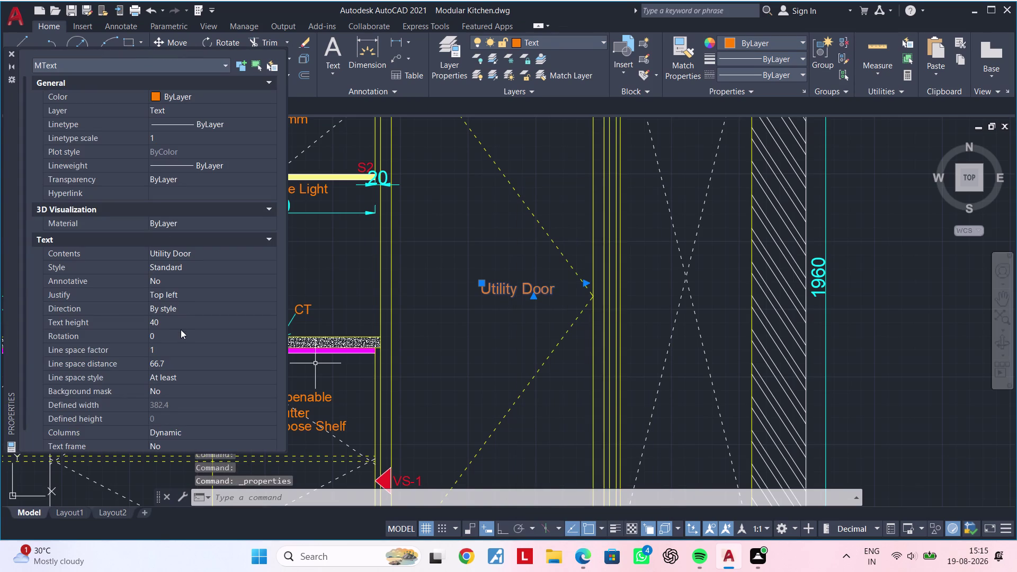
click(181, 321)
key(BackSpace)
text(70)
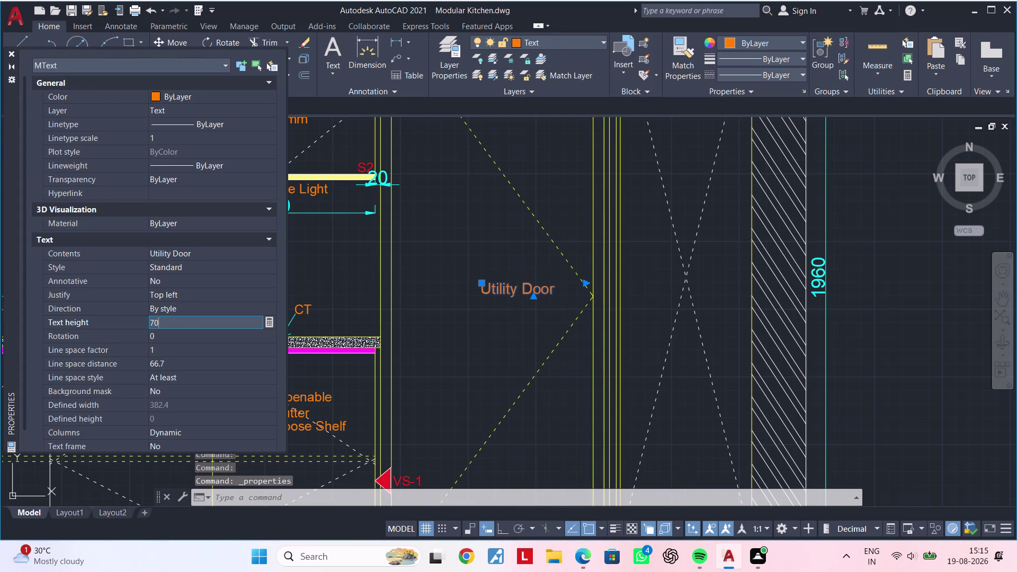
key(Return)
key(Escape)
key(Escape)
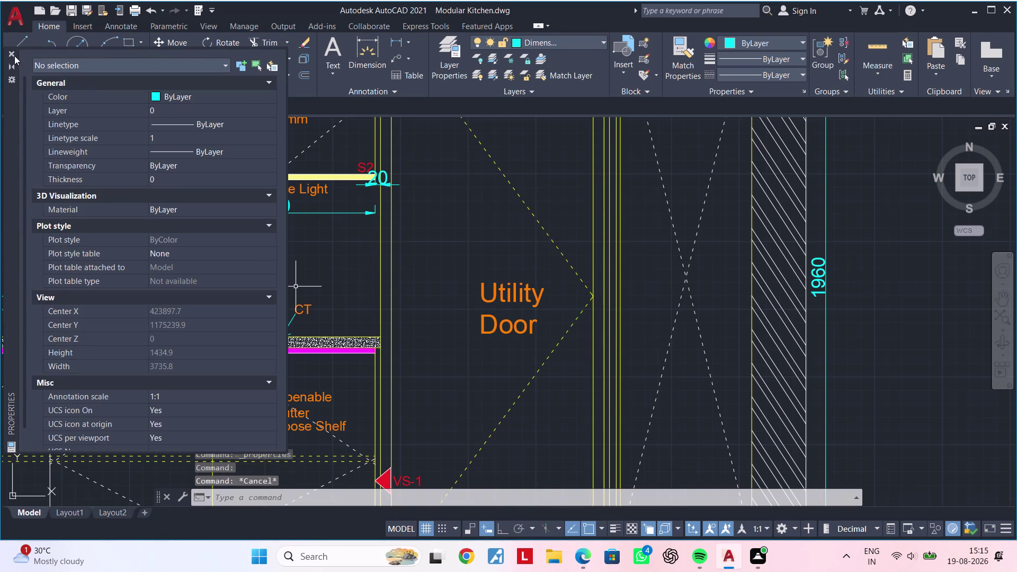
click(11, 52)
Widen the Utility Door MText box so it reads on one line.
double_click(502, 327)
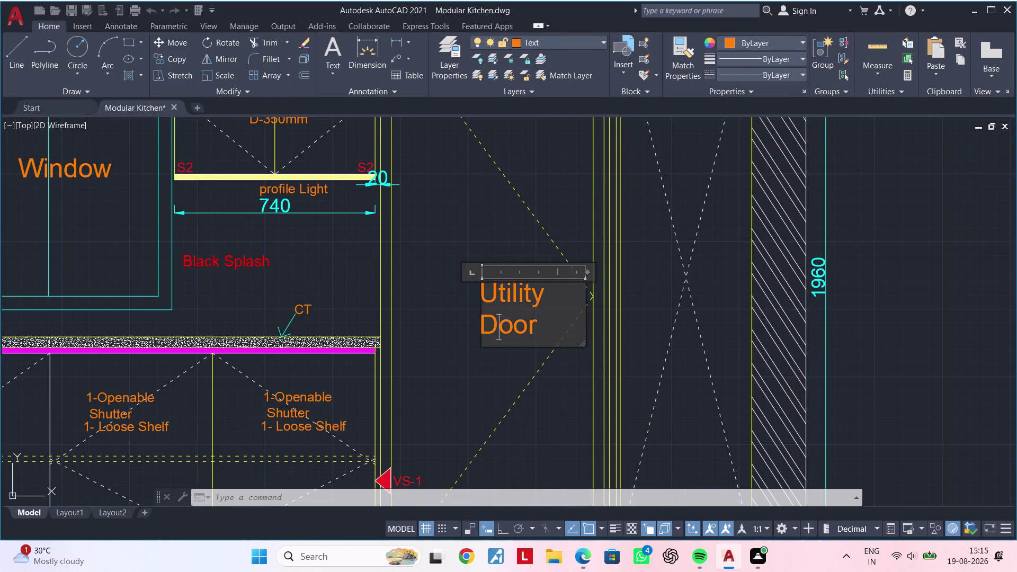
drag(588, 271, 622, 272)
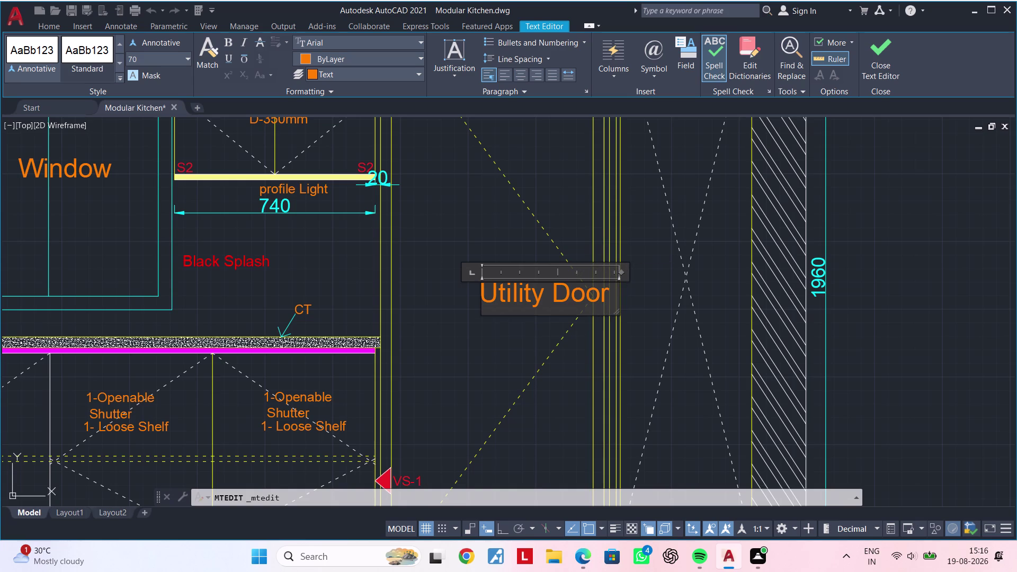
click(504, 354)
key(Escape)
Move the Utility Door label left within the door outline.
click(539, 298)
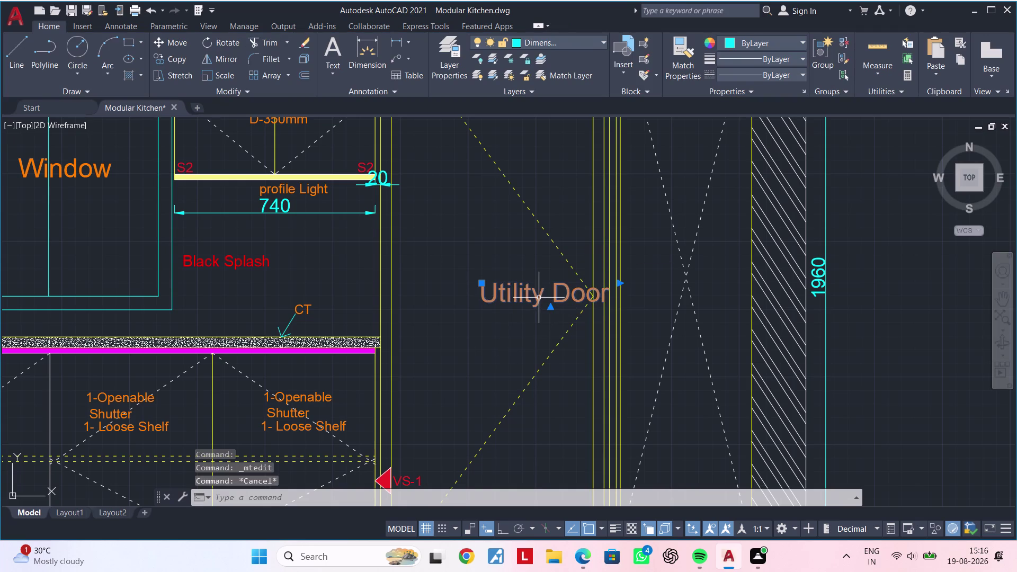
text(m)
key(space)
click(539, 298)
drag(539, 298, 528, 297)
click(481, 296)
key(Escape)
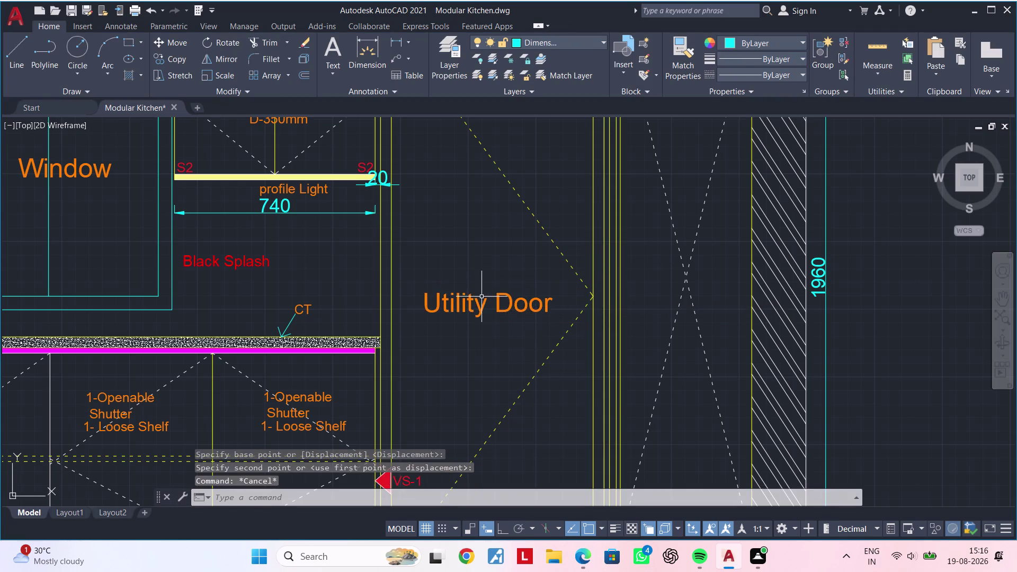
Delete the object selected at the Back Splash label on Kitchen Elevation At-A.
scroll(down, 3)
middle_drag(465, 326, 551, 283)
scroll(down, 3)
middle_drag(485, 296, 592, 292)
scroll(up, 3)
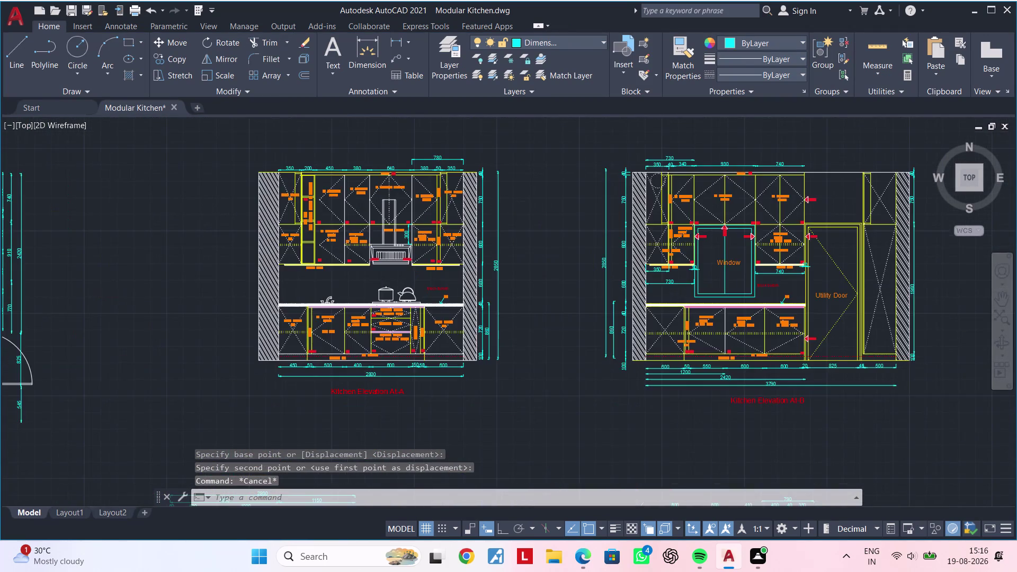
middle_drag(372, 241, 518, 229)
middle_drag(398, 250, 480, 233)
scroll(up, 3)
middle_drag(701, 288, 575, 262)
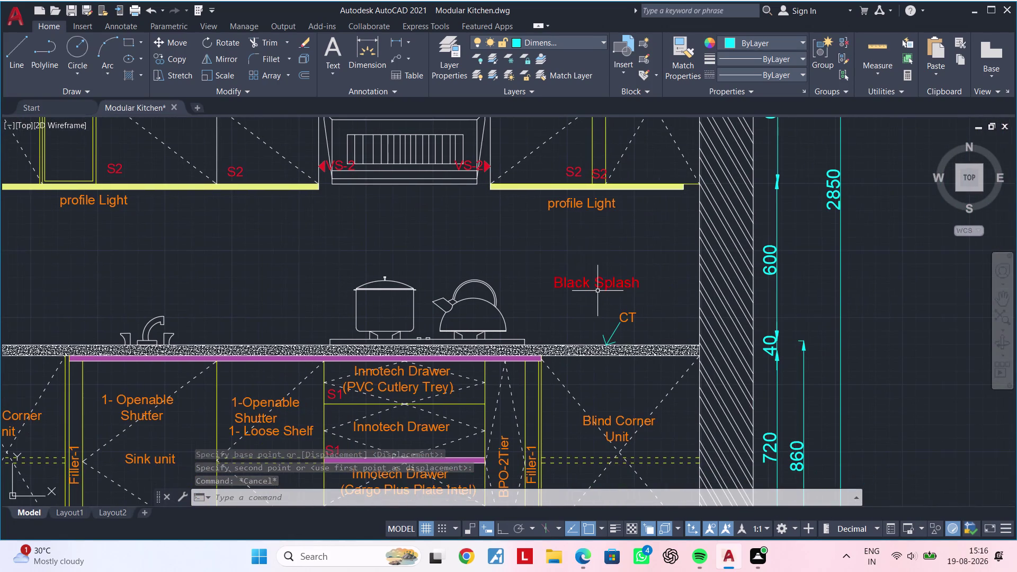
click(597, 279)
middle_drag(686, 272, 300, 253)
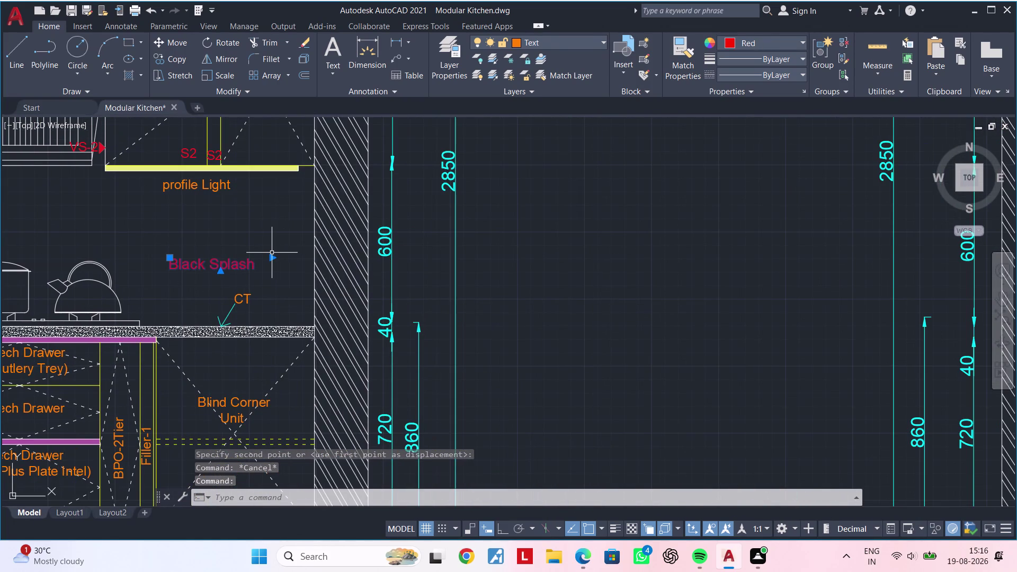
key(Delete)
Copy the Back Splash label to the countertop area.
scroll(down, 3)
middle_drag(511, 309, 516, 211)
scroll(up, 3)
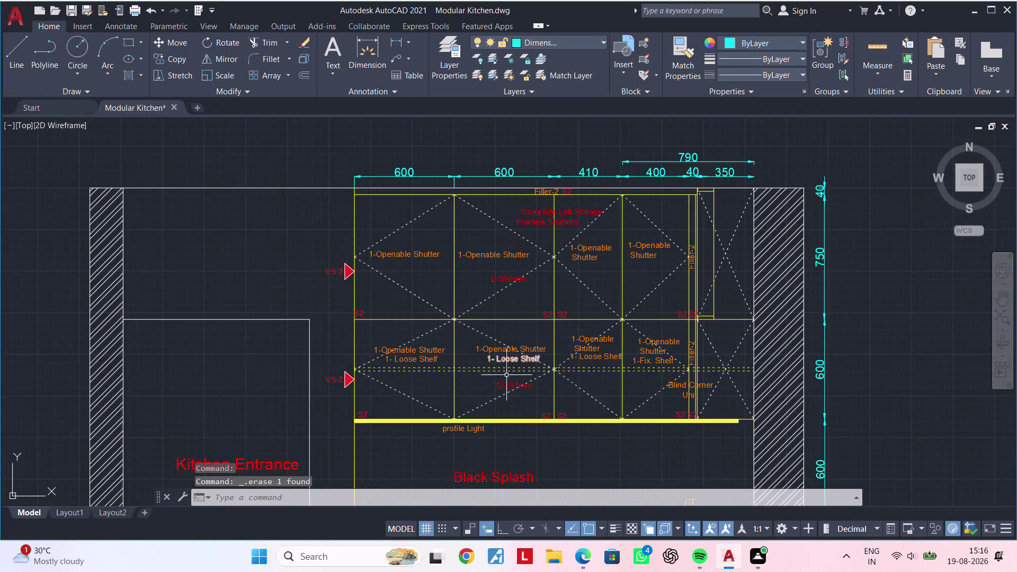
middle_drag(510, 360, 510, 287)
click(485, 403)
key(c)
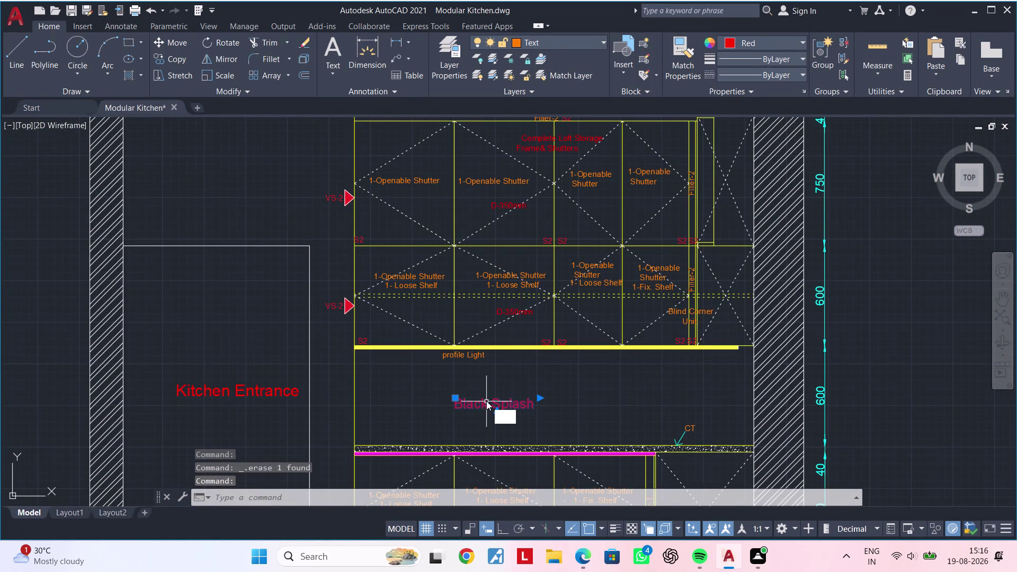
key(o)
key(space)
click(481, 396)
scroll(down, 3)
middle_drag(296, 243, 309, 267)
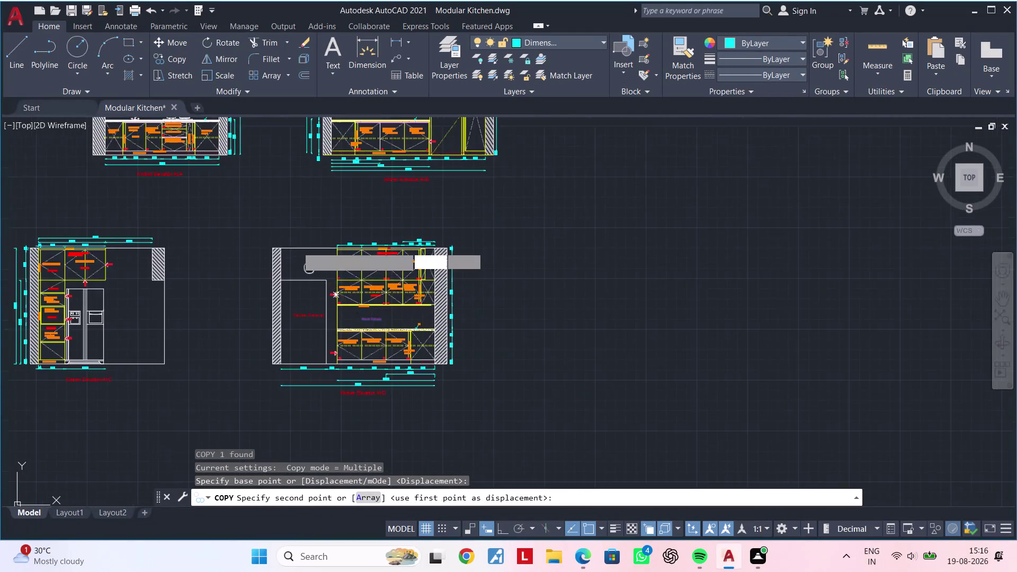
middle_drag(309, 266, 361, 335)
scroll(up, 3)
scroll(up, 3)
scroll(up, 3)
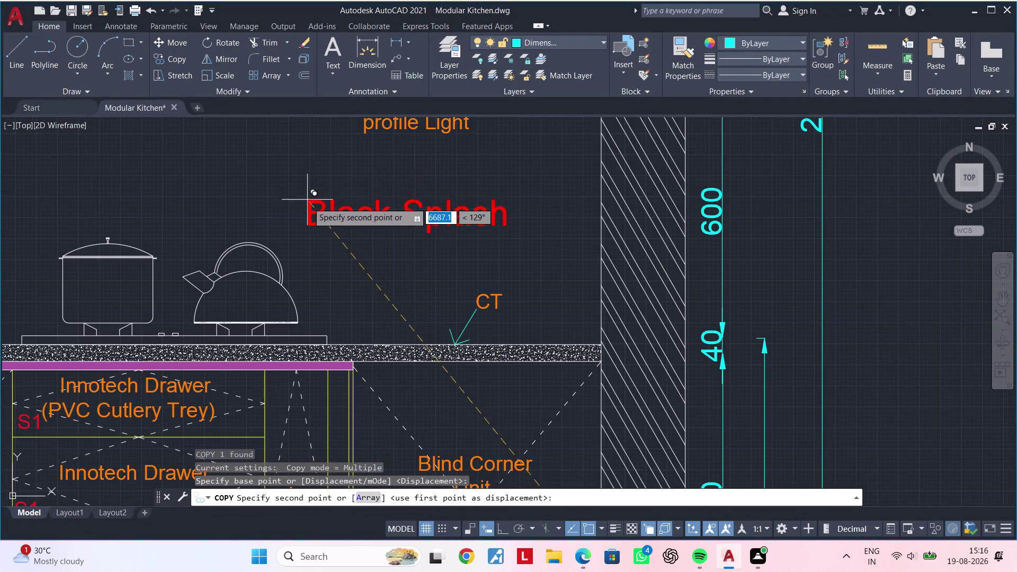
click(326, 218)
Pan over to the KITCHEN TOP PLAN title and cancel the copy command.
scroll(down, 3)
middle_drag(314, 236, 490, 160)
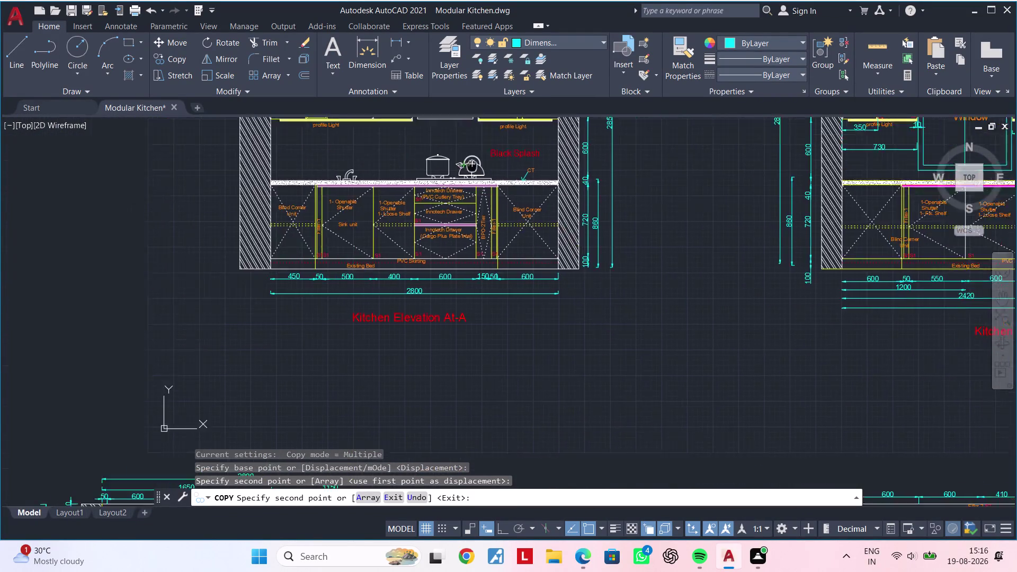
middle_drag(490, 160, 493, 160)
scroll(down, 3)
middle_drag(325, 226, 534, 300)
scroll(up, 3)
scroll(up, 3)
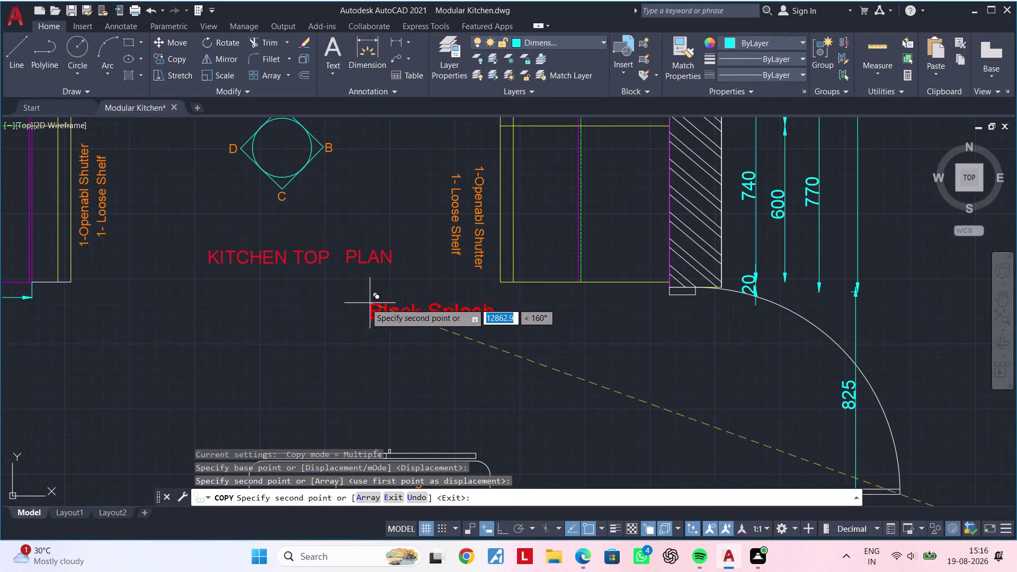
scroll(up, 3)
middle_drag(277, 287, 356, 300)
key(Escape)
key(Escape)
key(Escape)
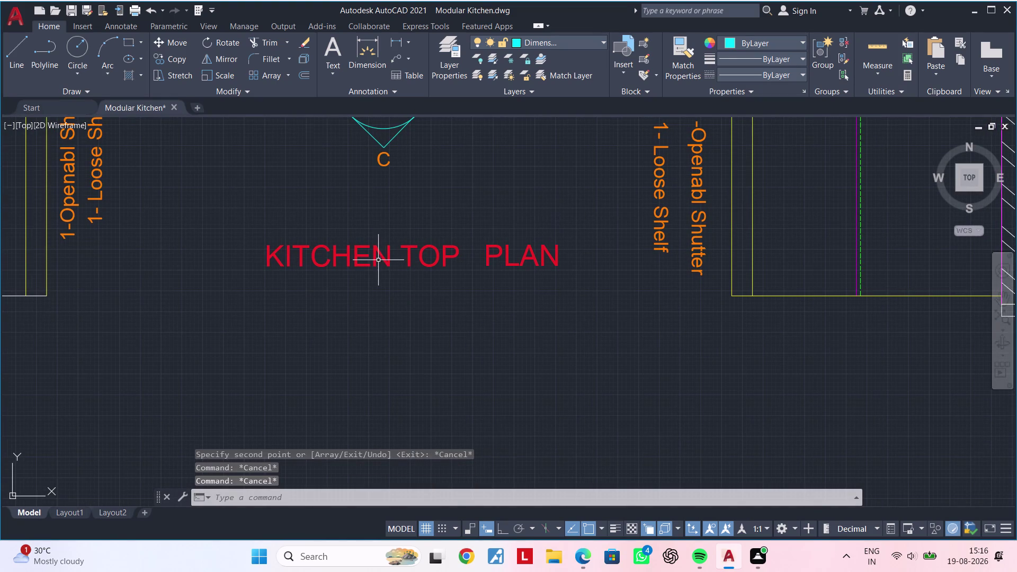
Open the KITCHEN TOP PLAN title's Properties and clear its text height of 50.
click(378, 259)
key(Escape)
click(365, 255)
right_click(366, 256)
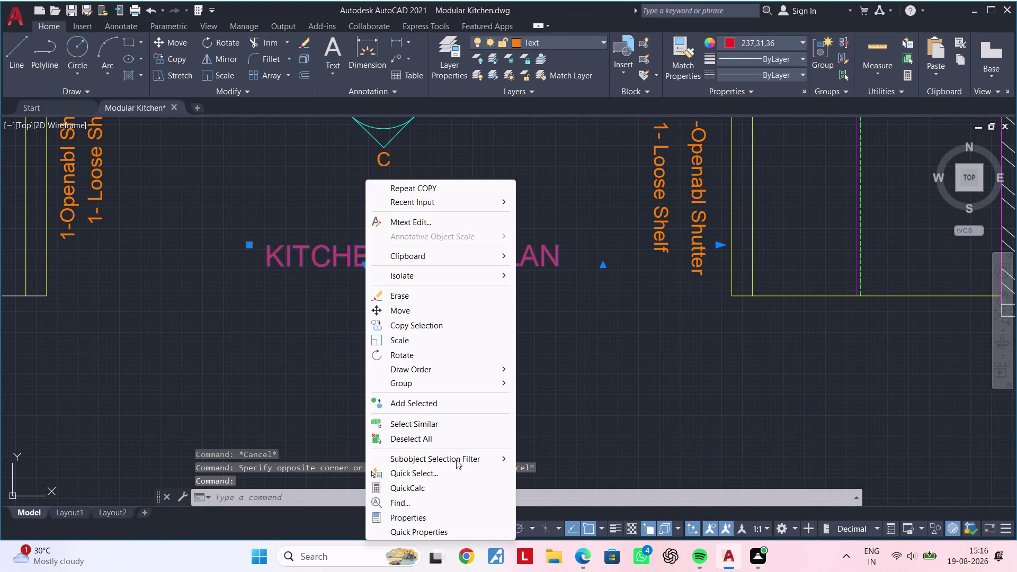
click(429, 511)
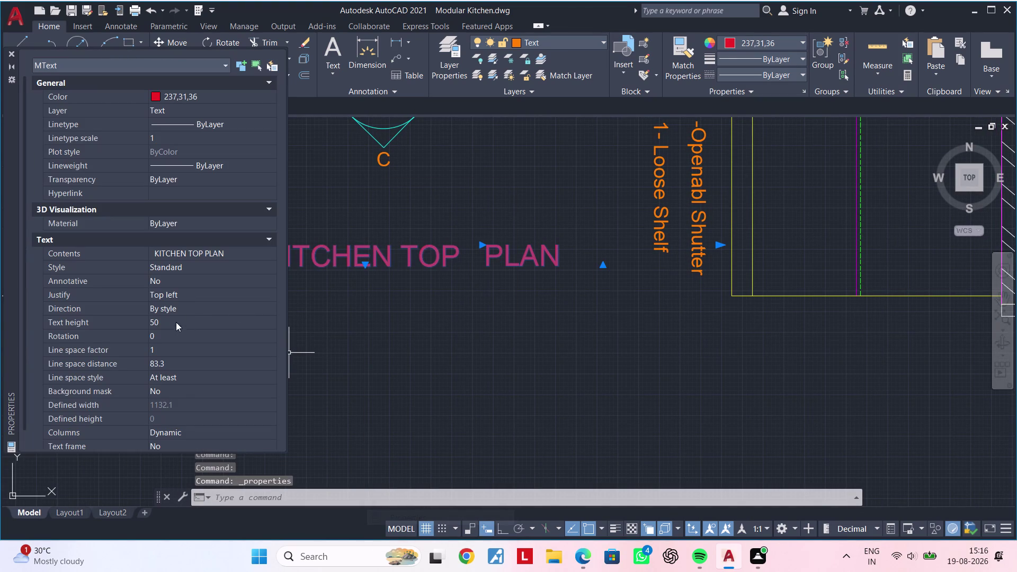
click(176, 322)
key(BackSpace)
Set the KITCHEN TOP PLAN title's text height to 80 and close Properties.
text(80)
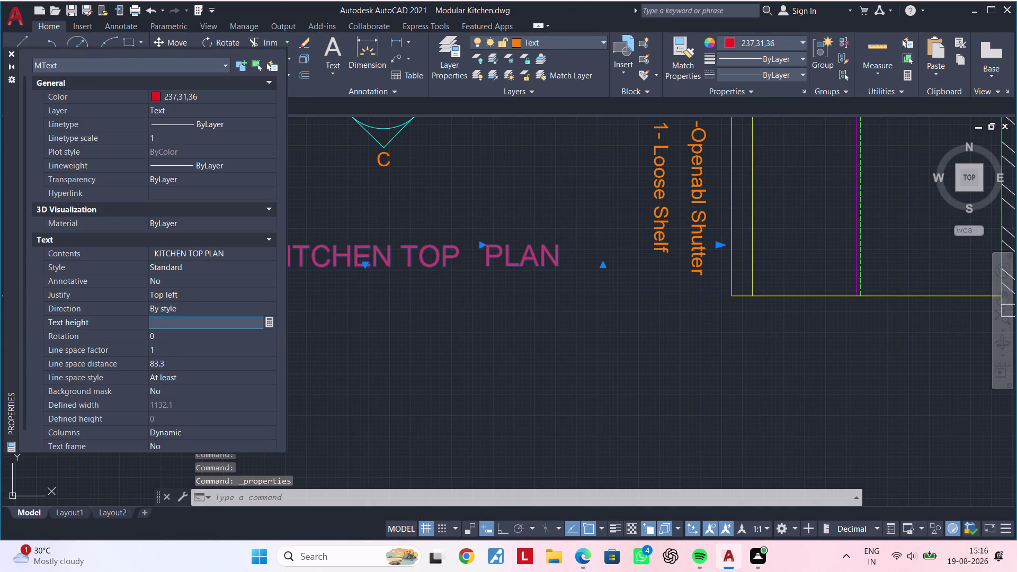
key(Return)
key(Escape)
key(Escape)
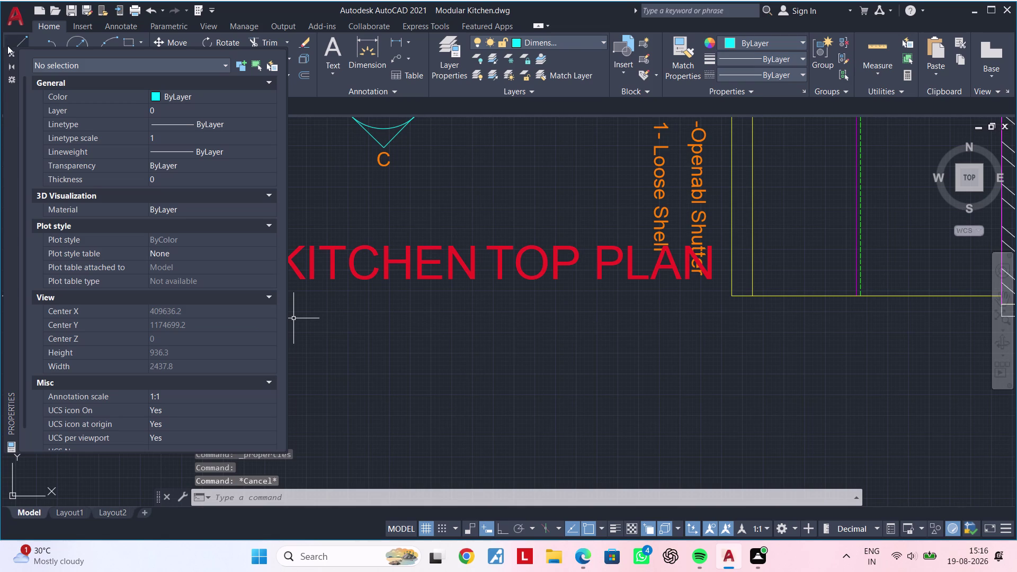
click(11, 52)
Move the KITCHEN TOP PLAN title left, below the diamond-and-circle symbol.
scroll(down, 3)
middle_drag(394, 295, 291, 313)
click(307, 288)
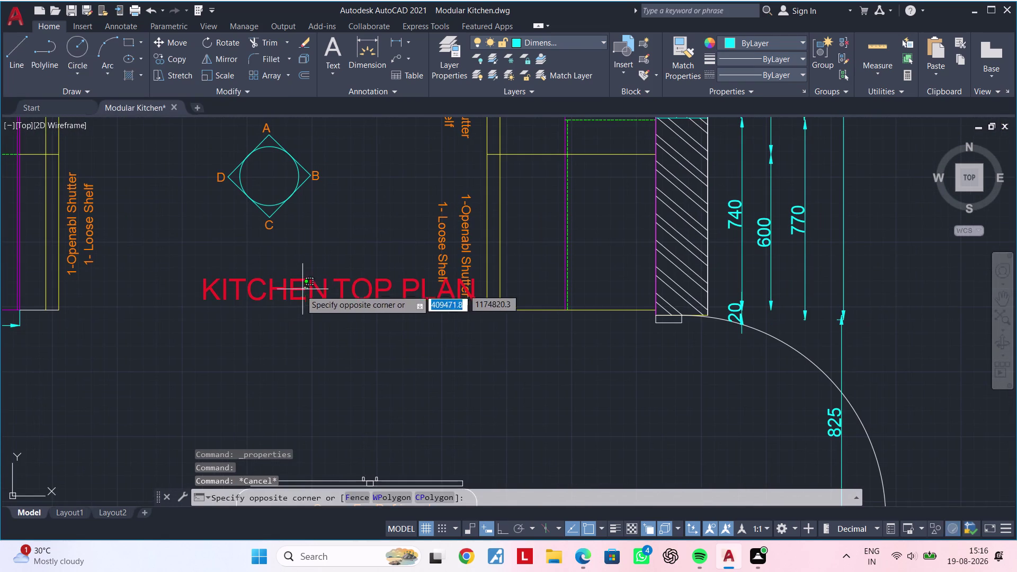
click(291, 292)
text(m)
key(space)
drag(292, 292, 256, 294)
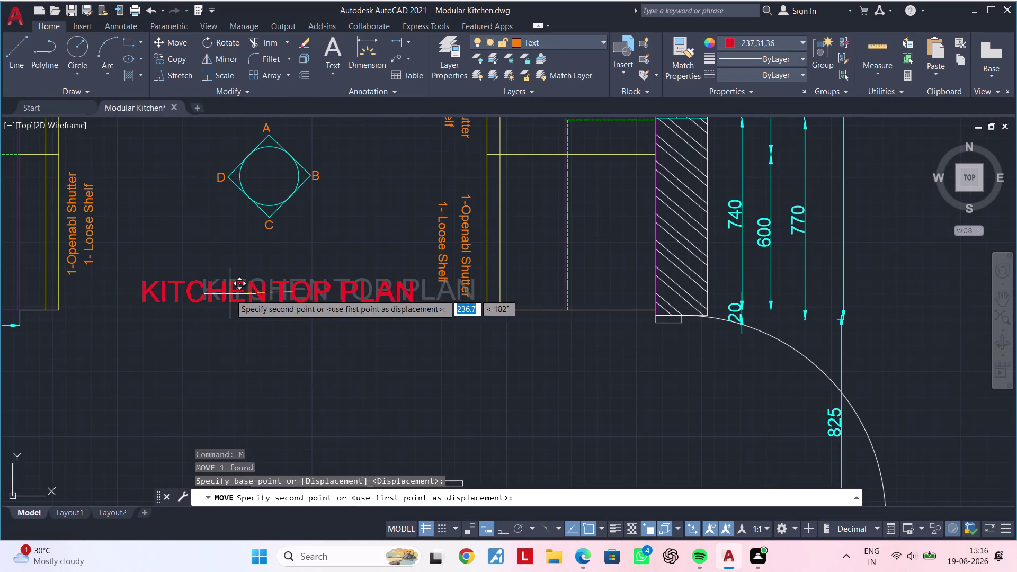
click(230, 293)
key(Escape)
Cancel leftover commands and start the Hatch command.
middle_drag(250, 258, 282, 331)
key(Escape)
key(Escape)
key(h)
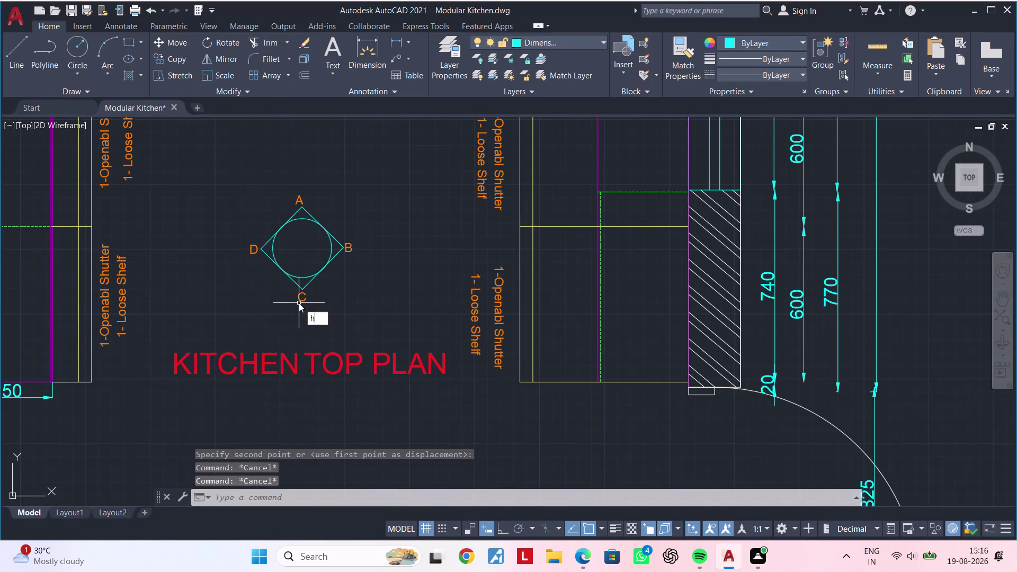
key(space)
Choose the SOLID hatch pattern with black as the fill colour.
scroll(up, 3)
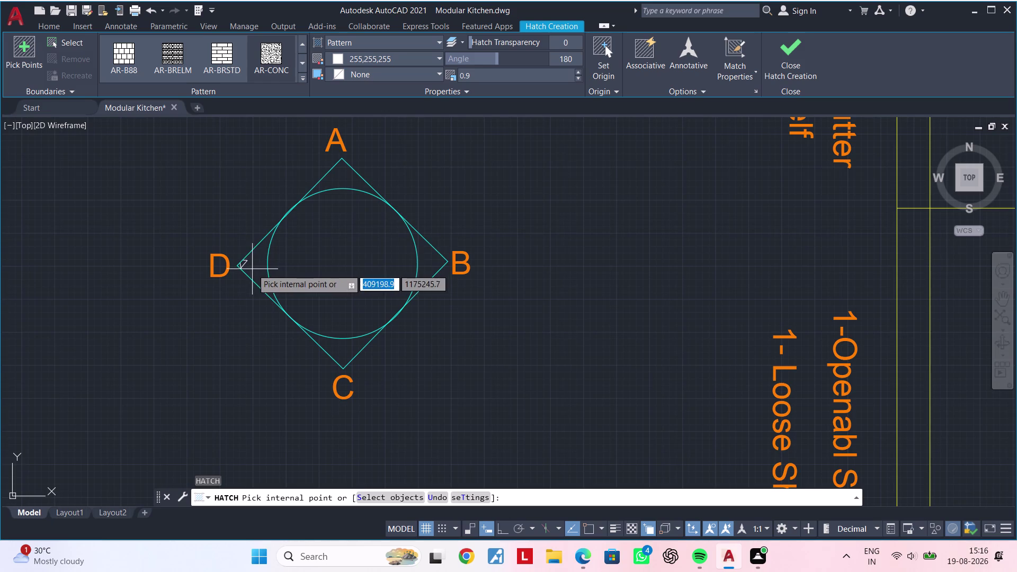
scroll(up, 3)
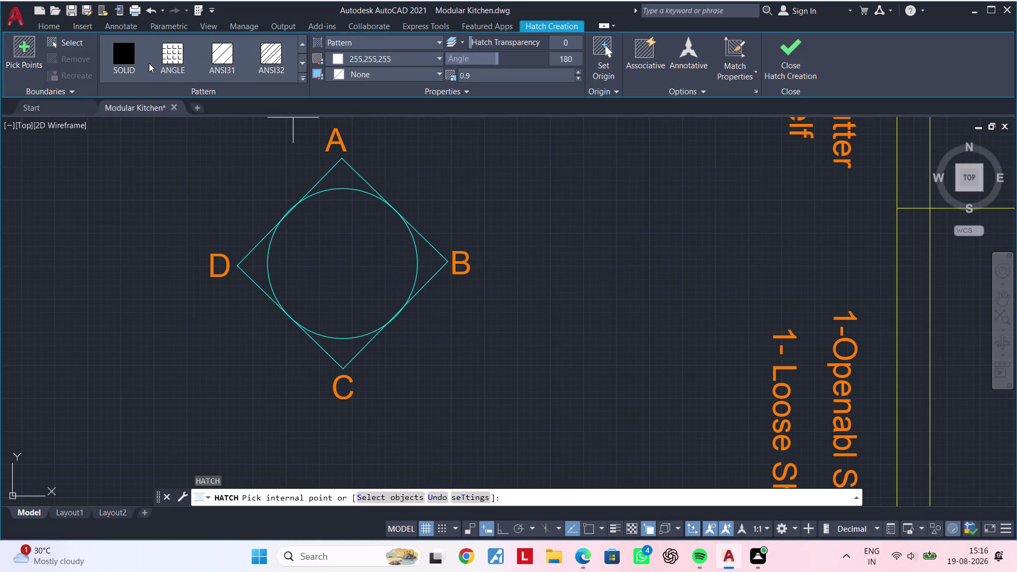
click(128, 63)
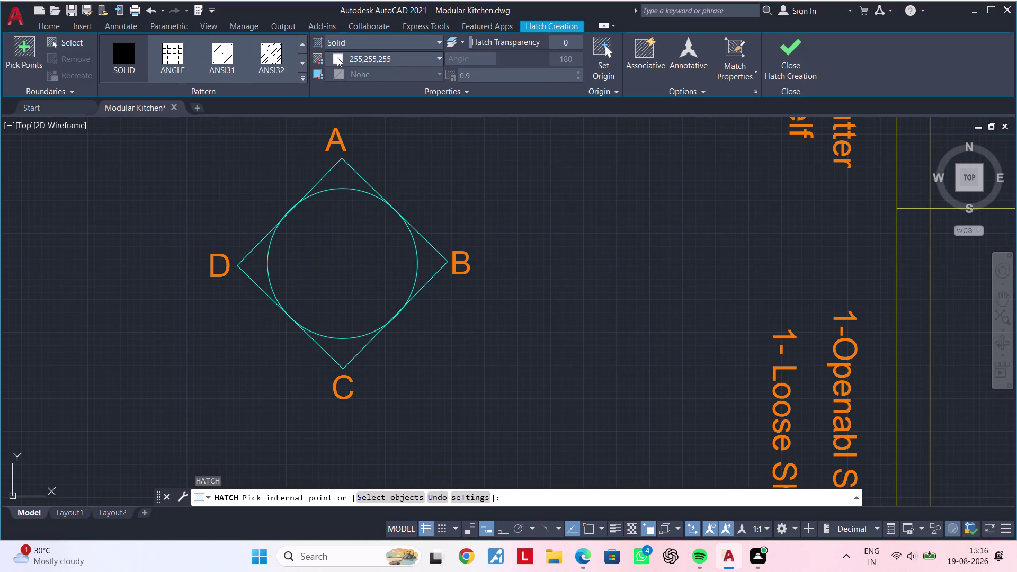
click(338, 57)
click(335, 126)
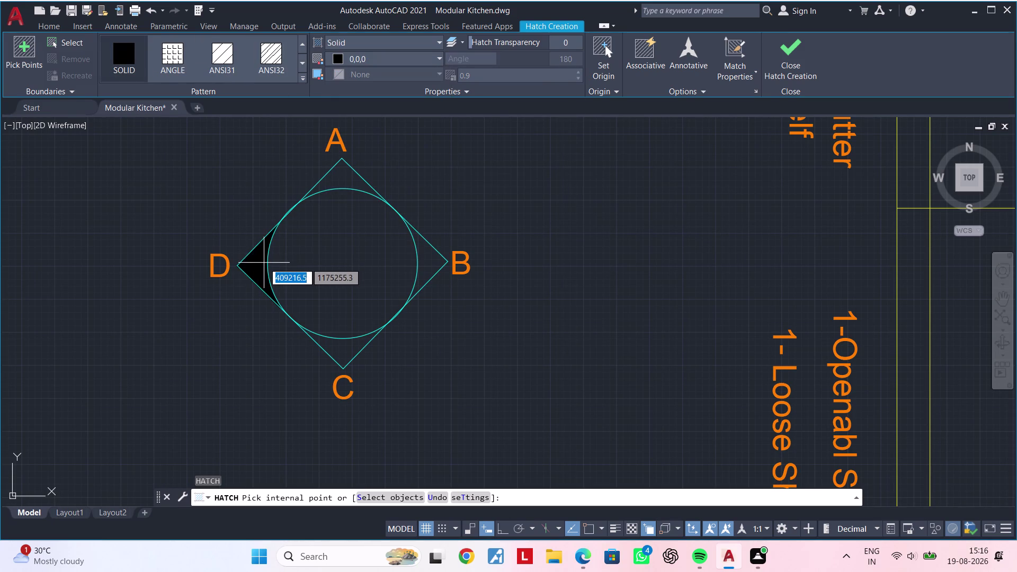
Solid-fill the corner spaces near D, A, B and C, then end the hatch.
click(263, 263)
click(335, 179)
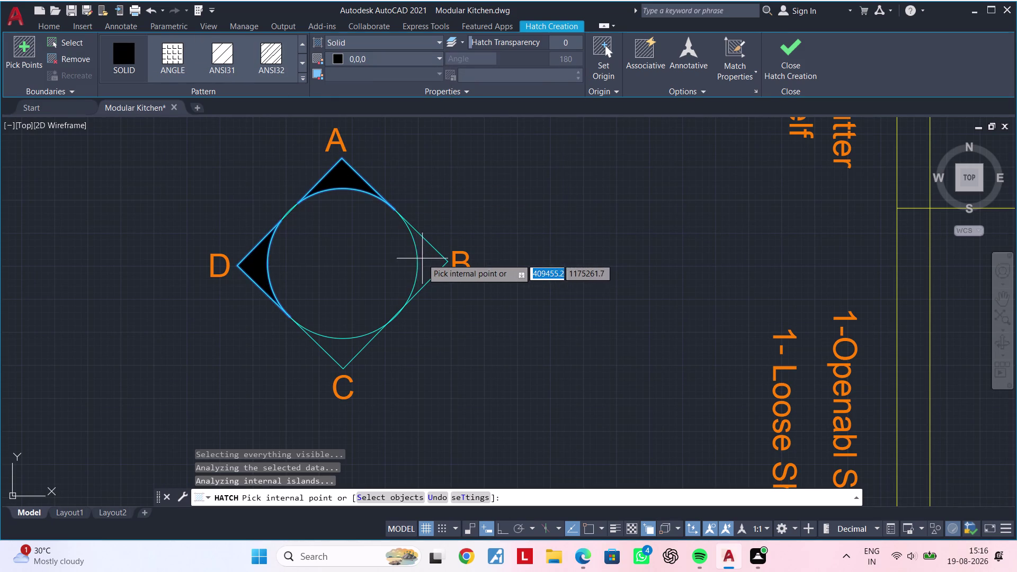
click(428, 265)
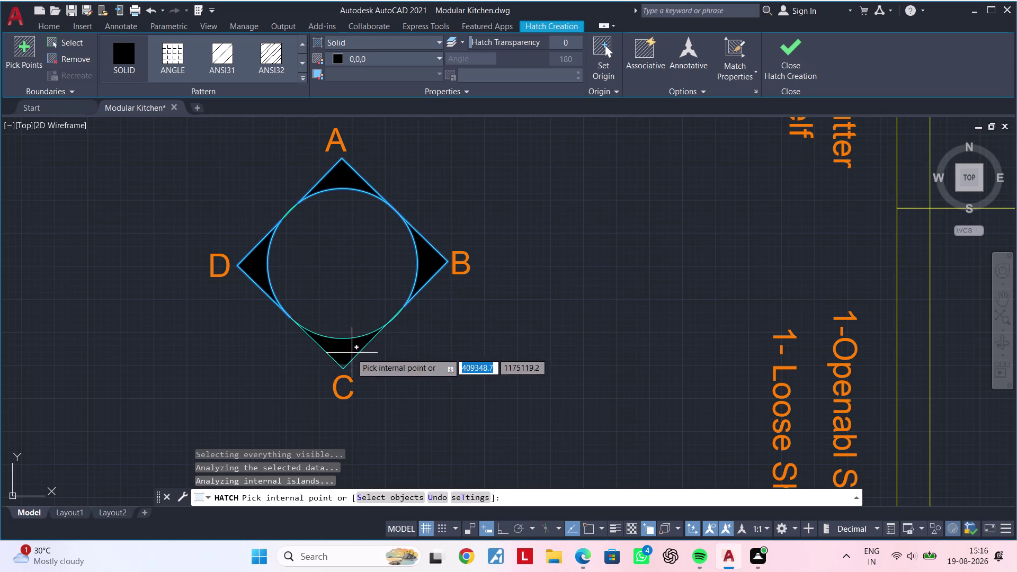
click(351, 353)
key(Escape)
scroll(down, 3)
middle_drag(495, 348, 361, 303)
key(Escape)
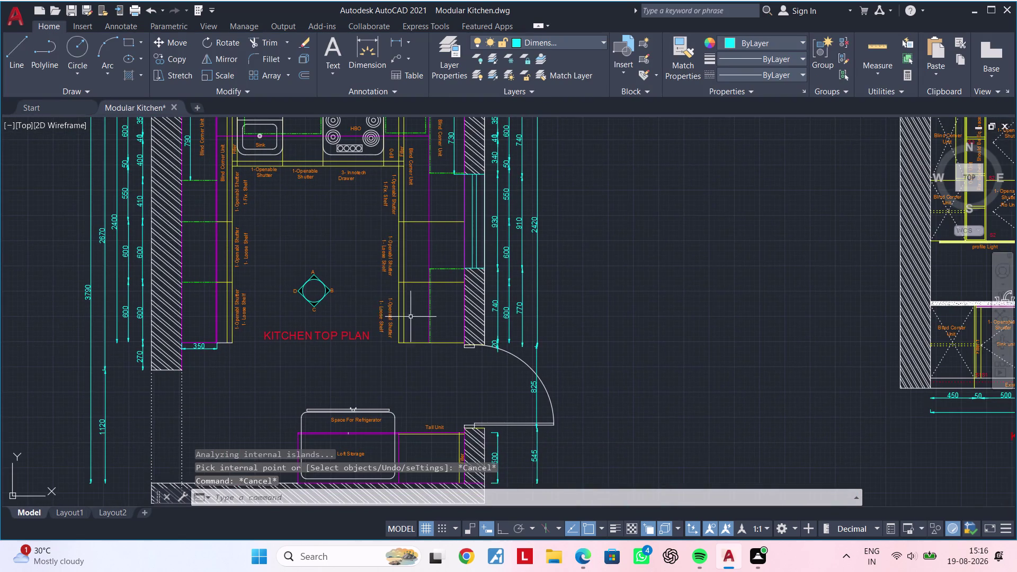
Cancel active commands and zoom out to show the top plan beside an elevation.
middle_drag(388, 313, 312, 306)
key(Escape)
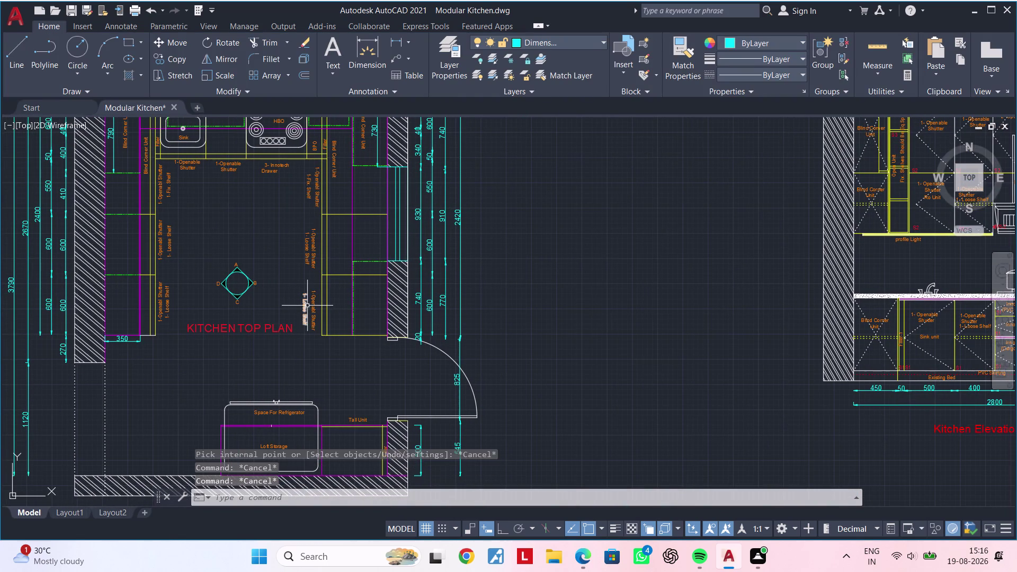
key(Escape)
key(Escape)
scroll(down, 3)
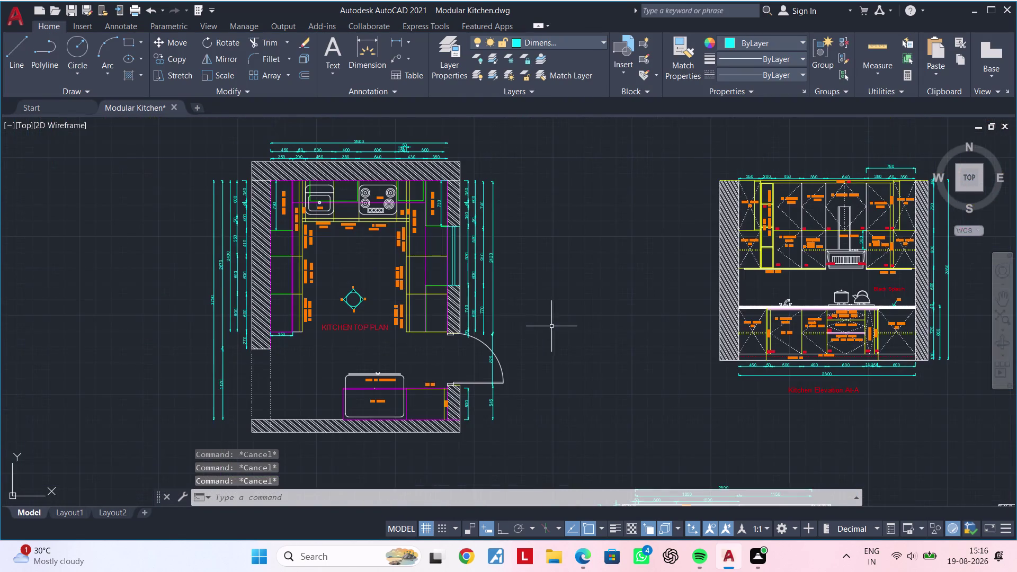
middle_drag(559, 324, 402, 306)
middle_drag(487, 315, 369, 324)
scroll(down, 3)
middle_drag(374, 325, 420, 273)
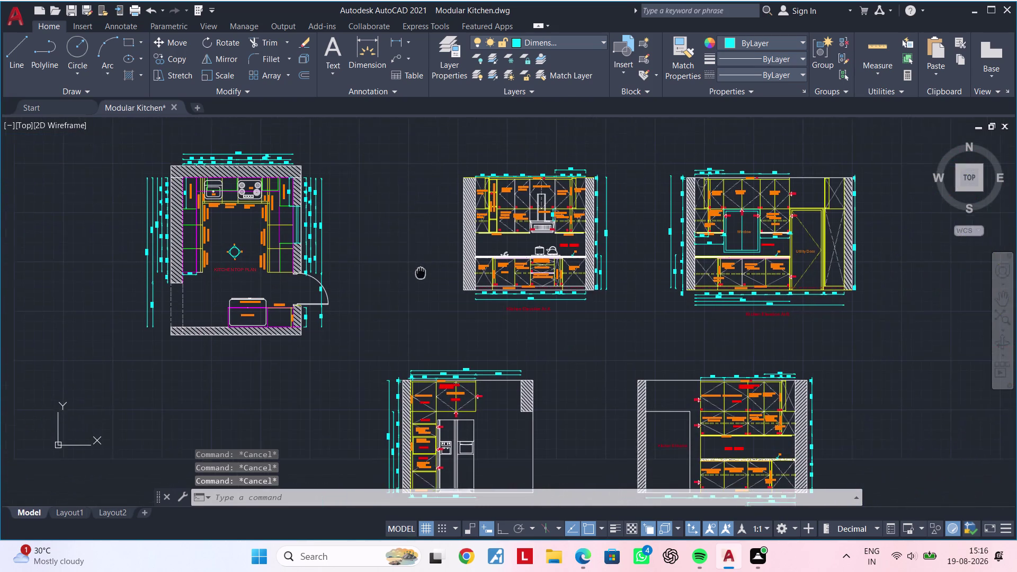
middle_drag(420, 272, 423, 272)
middle_drag(378, 281, 442, 273)
middle_drag(446, 265, 359, 278)
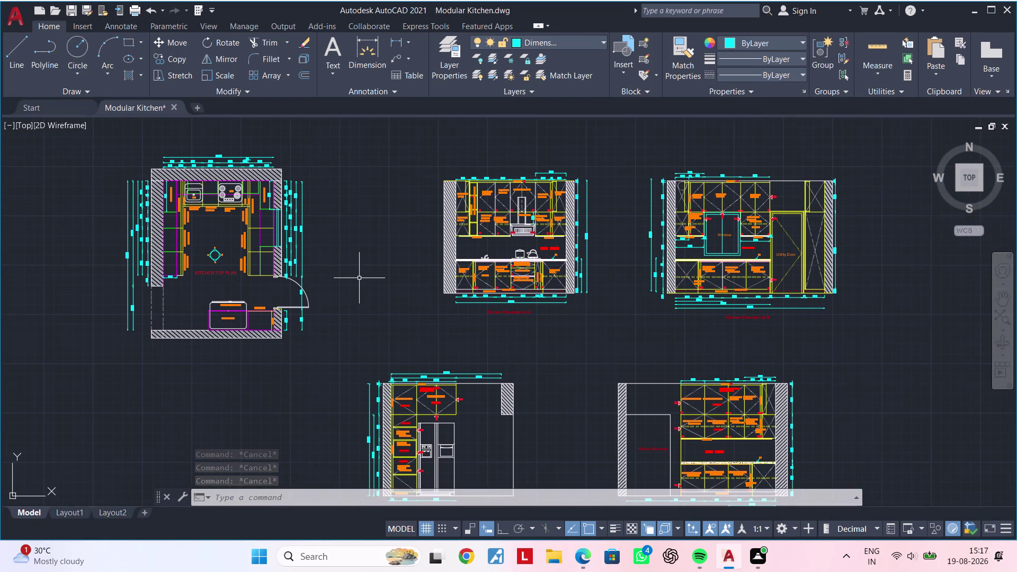
Pan until the plan and all four elevations are visible, then begin boxing Elevation At-A.
key(Escape)
key(Escape)
key(Escape)
scroll(down, 3)
middle_drag(364, 274, 351, 273)
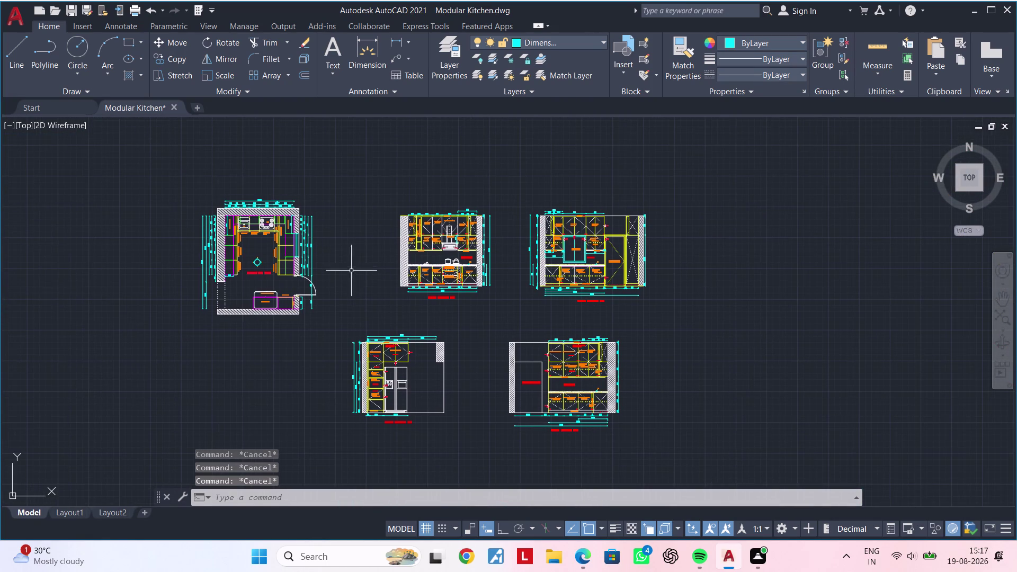
middle_drag(362, 266, 437, 252)
middle_drag(425, 257, 451, 250)
scroll(up, 3)
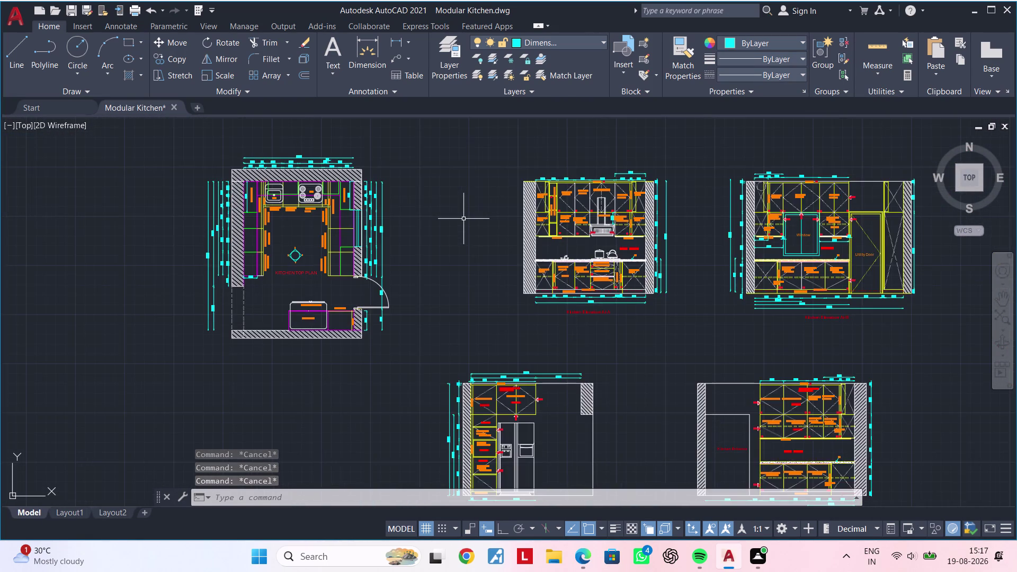
scroll(down, 3)
middle_drag(464, 222, 443, 259)
key(Escape)
key(Escape)
text(re)
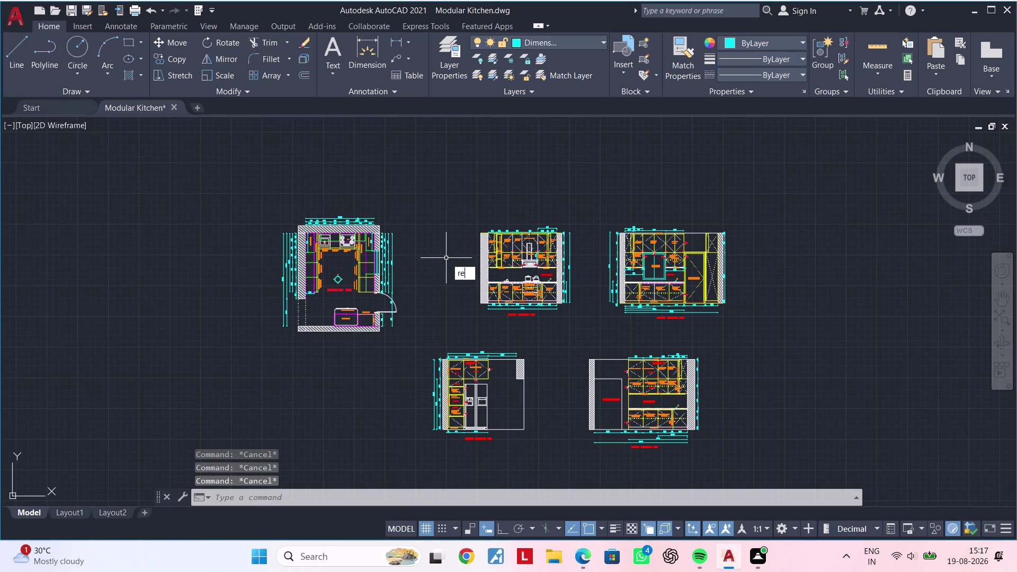
text(c)
key(Escape)
key(Escape)
scroll(up, 3)
scroll(down, 3)
middle_drag(455, 256, 442, 257)
key(Escape)
key(Escape)
drag(436, 201, 444, 213)
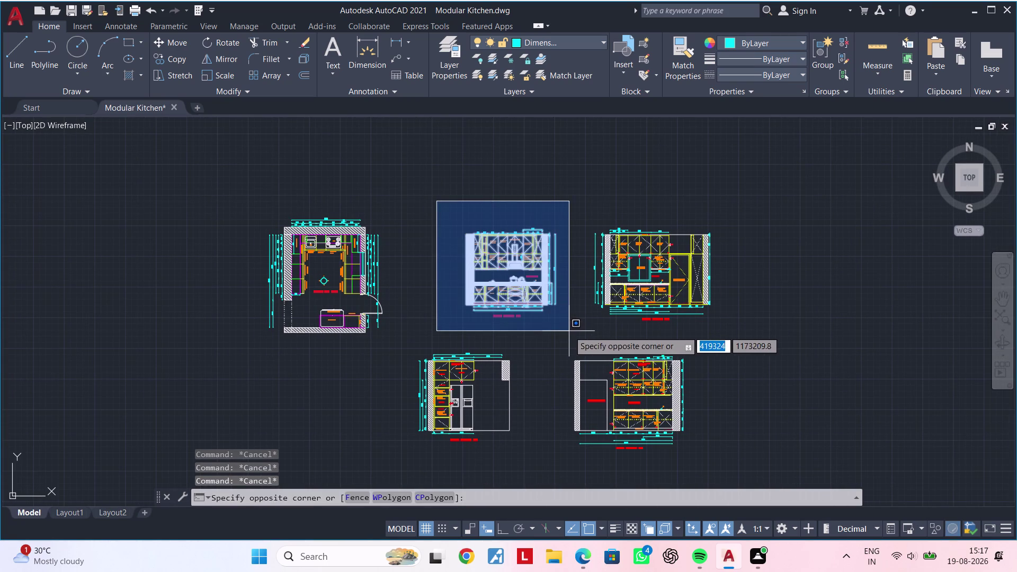
Window-select Kitchen Elevation At-A and move it left toward the top plan.
click(569, 331)
click(502, 526)
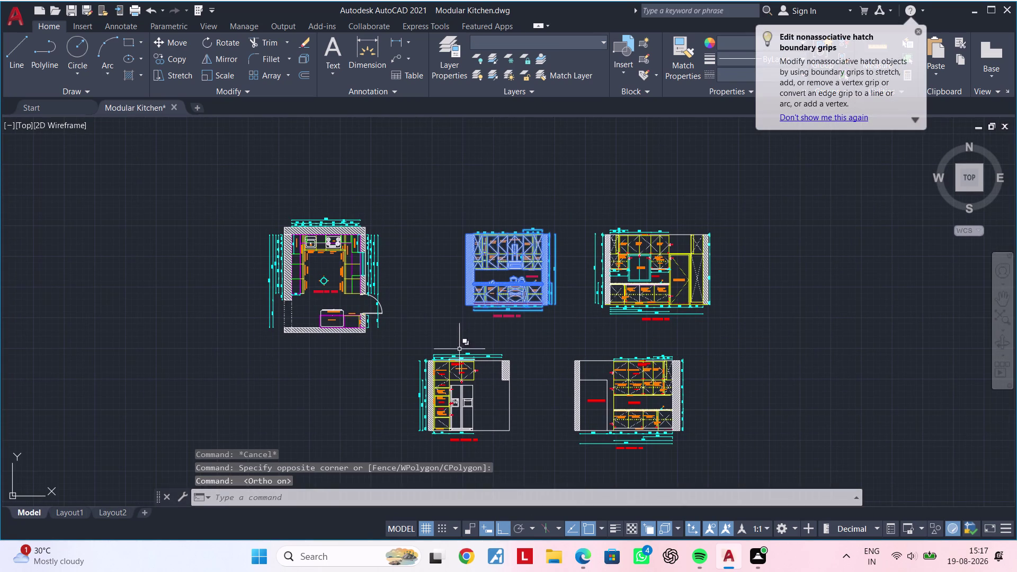
middle_drag(458, 309, 430, 308)
text(m)
key(space)
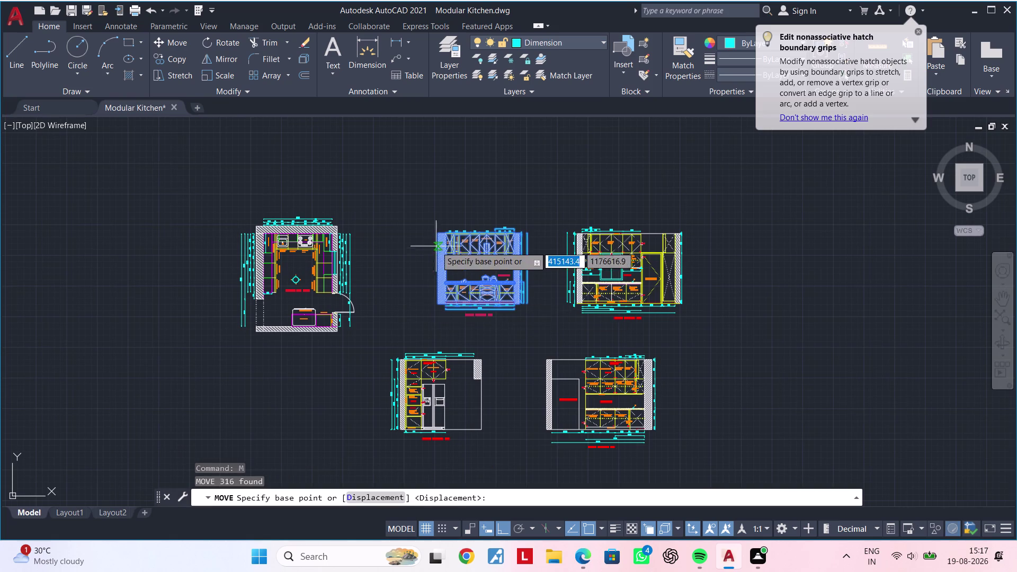
scroll(up, 3)
click(442, 250)
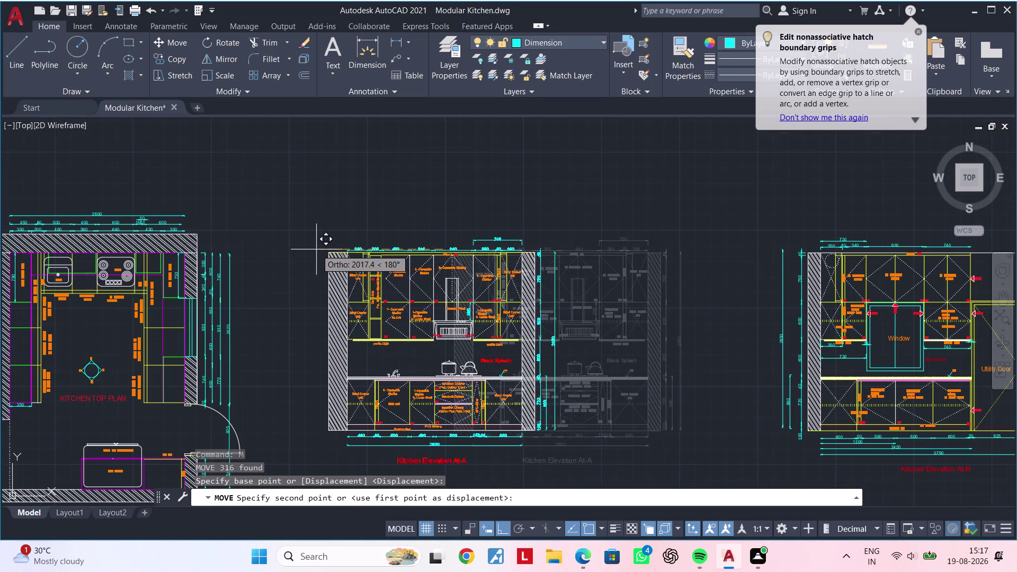
click(324, 249)
scroll(down, 3)
middle_drag(564, 259, 592, 228)
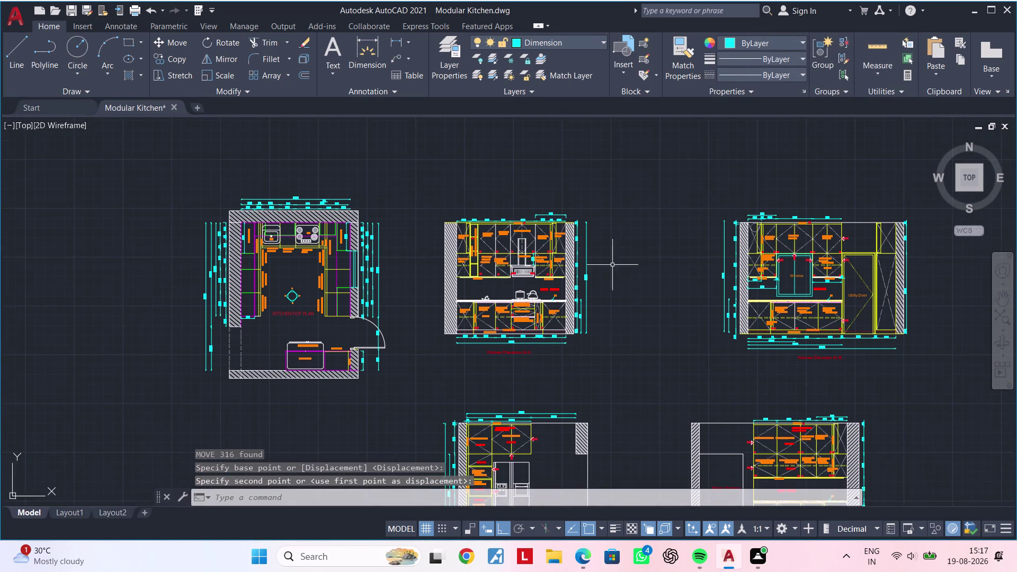
middle_drag(619, 272, 607, 248)
key(Escape)
key(Escape)
middle_drag(633, 231, 576, 266)
Move the right-hand elevation closer to elevation A and fit the layout in view.
drag(586, 197, 591, 200)
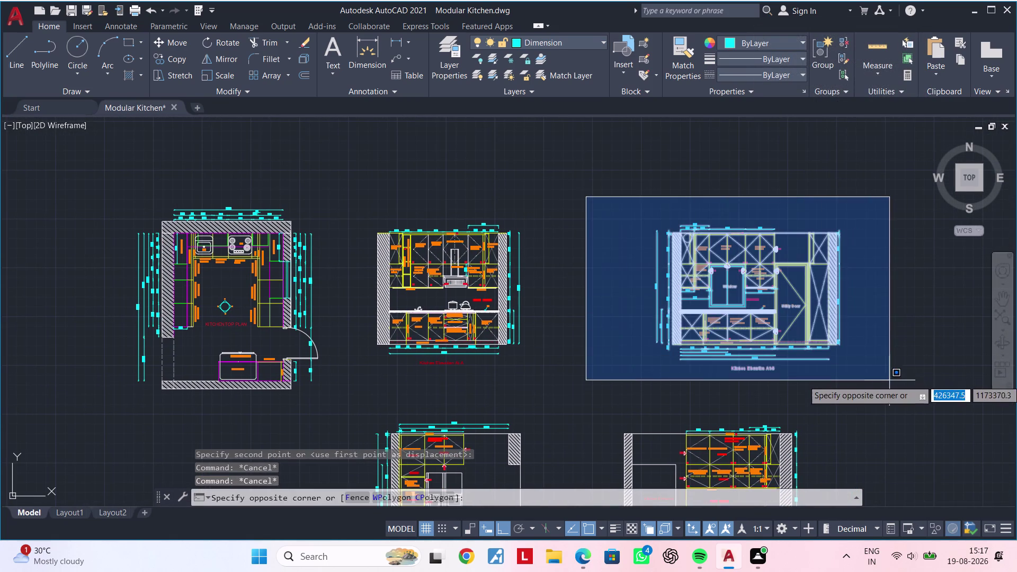
click(900, 376)
text(m)
key(space)
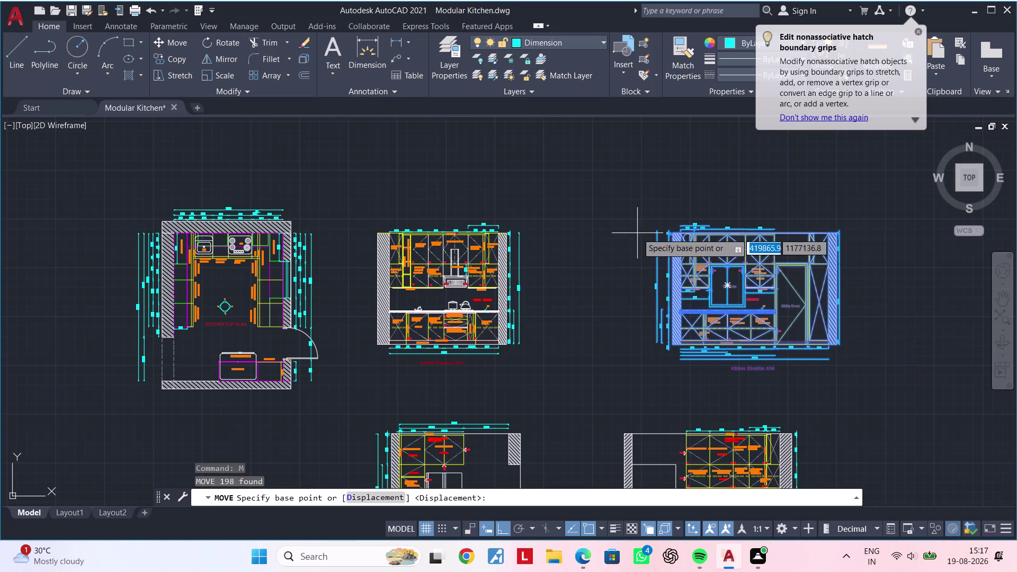
click(643, 228)
click(578, 227)
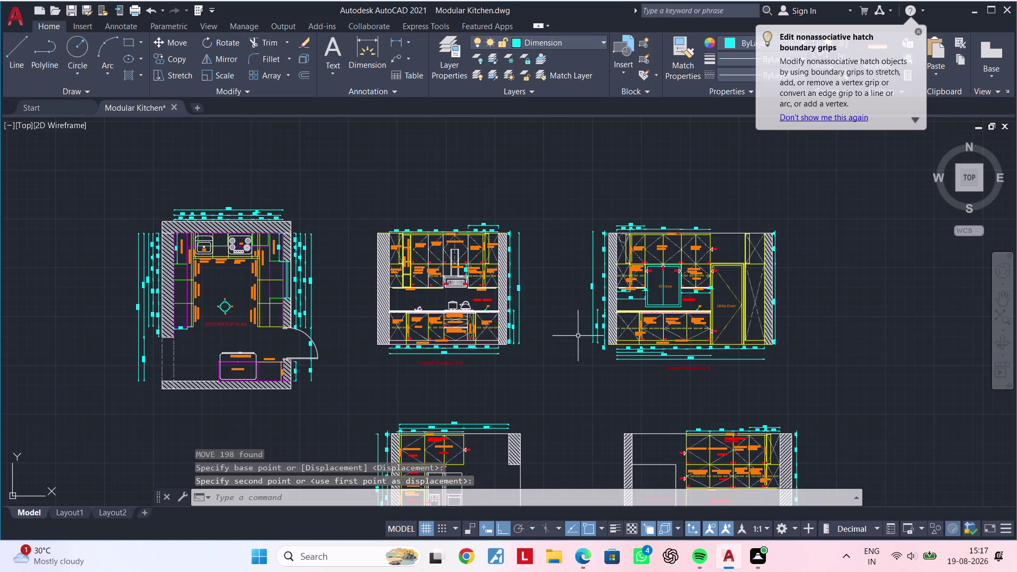
middle_drag(576, 345, 602, 288)
middle_drag(601, 314, 669, 259)
middle_click(650, 292)
middle_drag(650, 292, 631, 298)
key(Escape)
key(Escape)
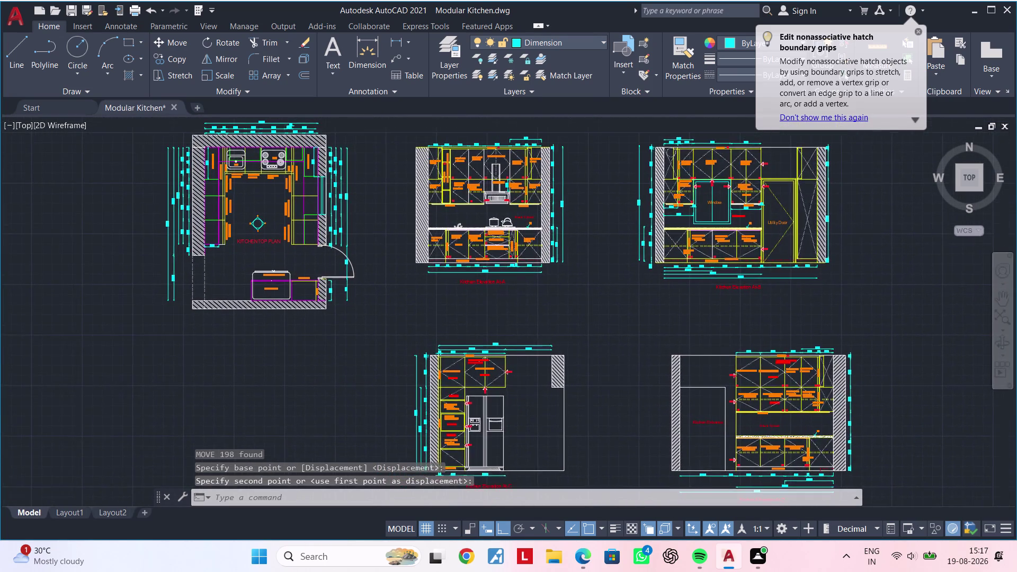
scroll(down, 3)
middle_drag(553, 294, 584, 272)
Move the two lower elevations left beneath the top row, then clear the selection.
click(477, 290)
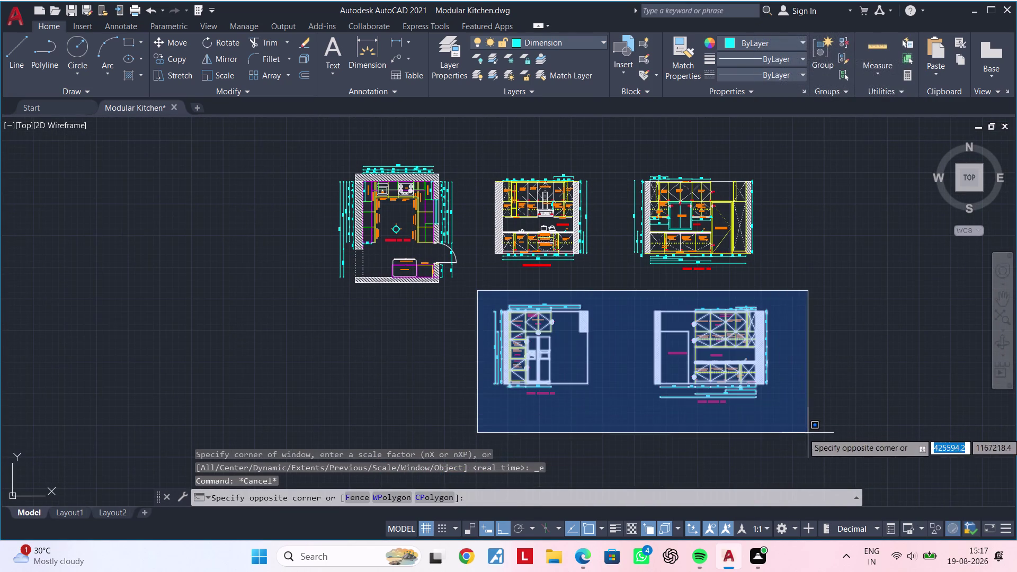
click(808, 433)
key(m)
key(space)
click(784, 421)
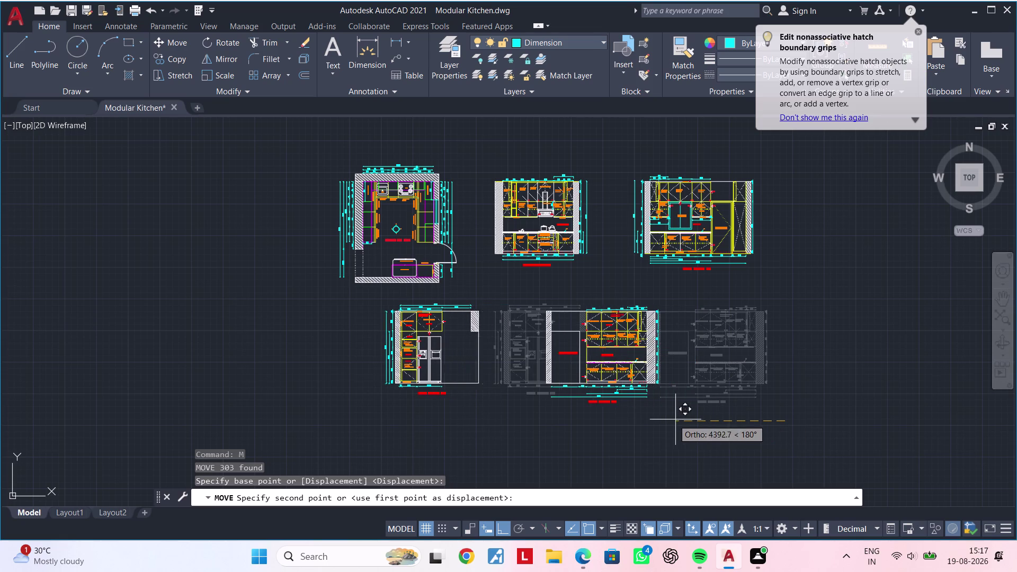
click(648, 419)
key(Escape)
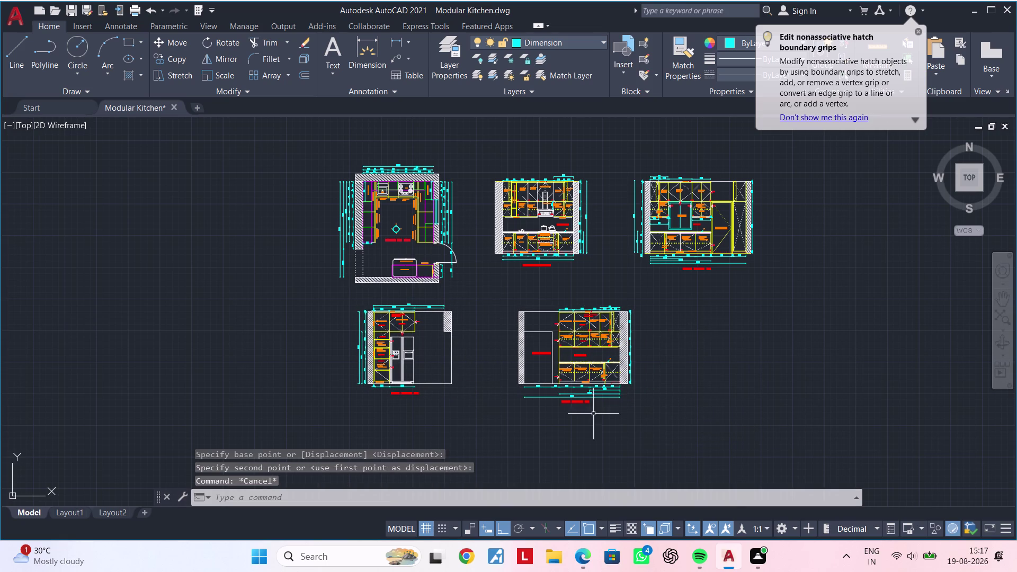
middle_drag(593, 414, 579, 425)
key(Escape)
click(483, 309)
click(676, 426)
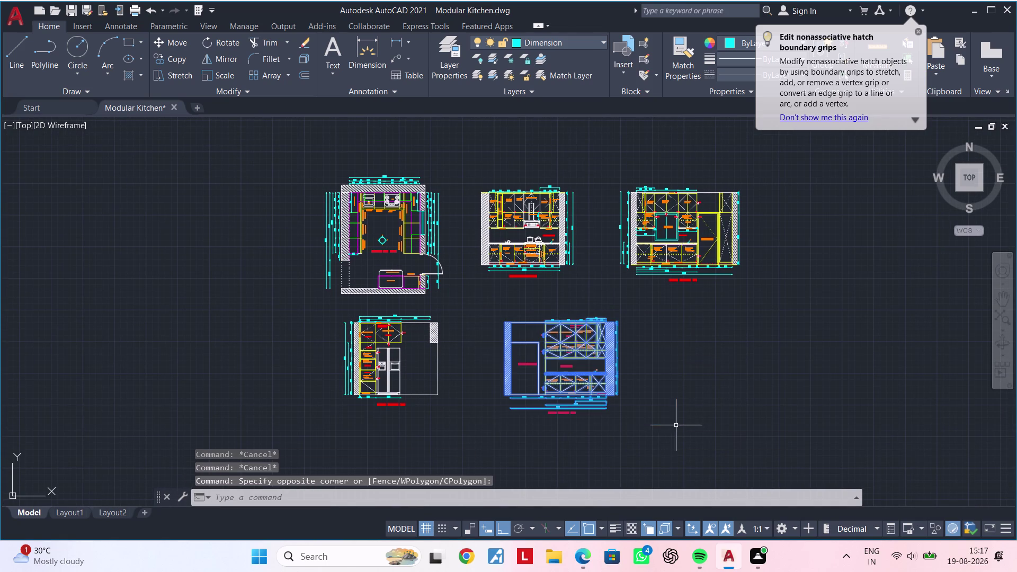
key(Escape)
key(Escape)
key(Escape)
key(Escape)
text(xl)
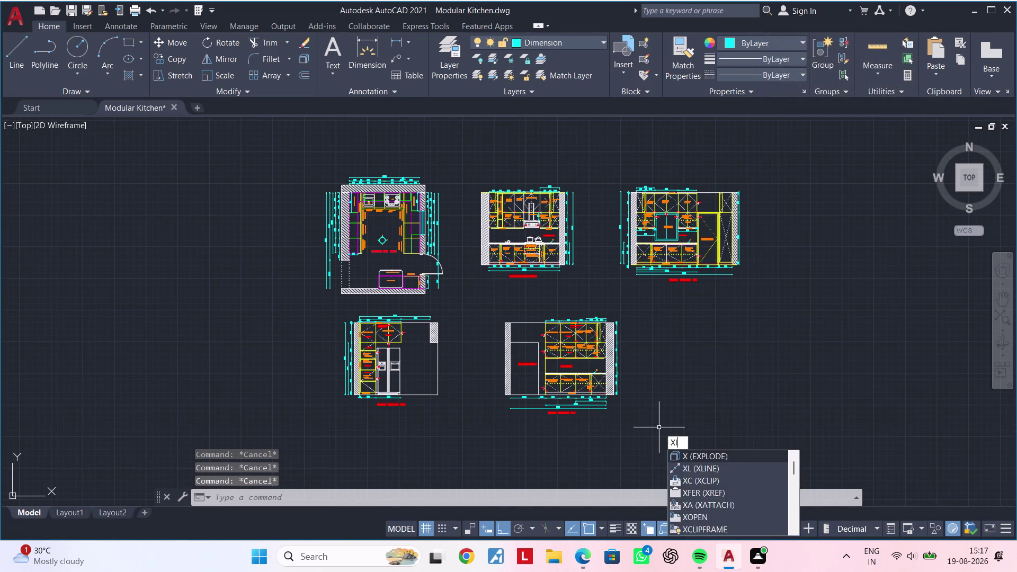
key(space)
text(h)
key(space)
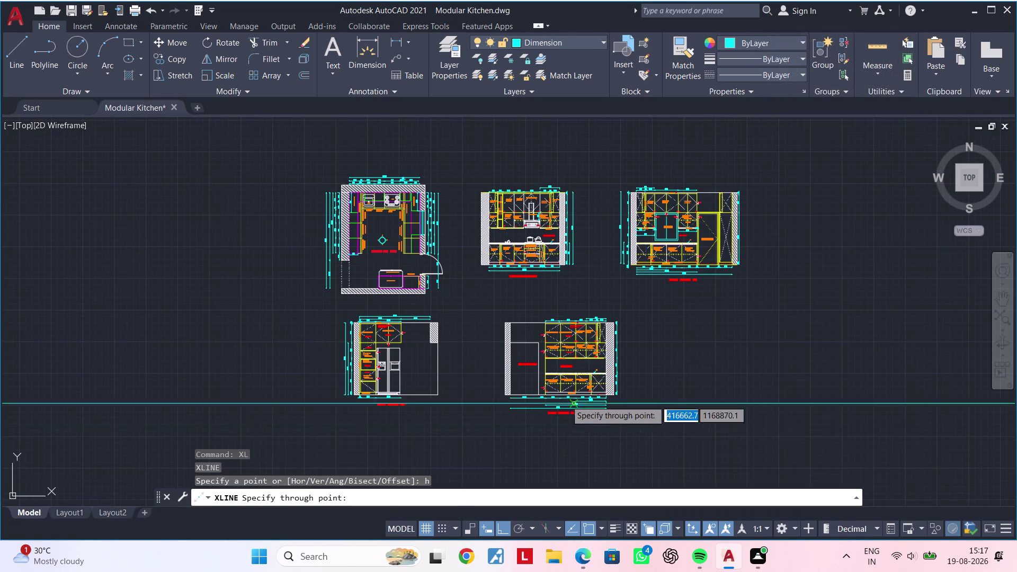
scroll(up, 3)
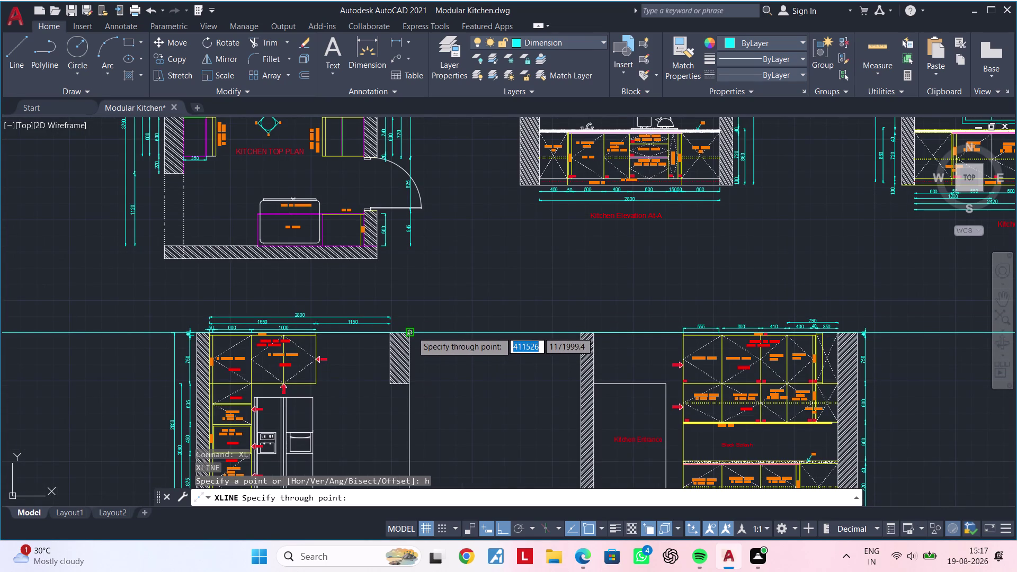
key(Escape)
key(Escape)
scroll(down, 3)
middle_drag(490, 363, 469, 352)
key(Escape)
key(Escape)
scroll(up, 3)
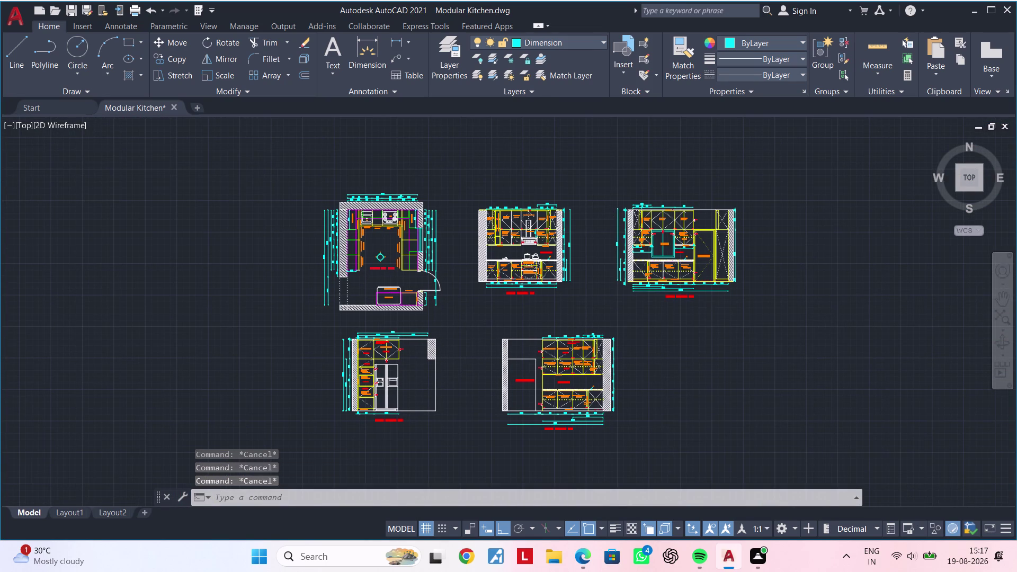
middle_drag(466, 352, 520, 346)
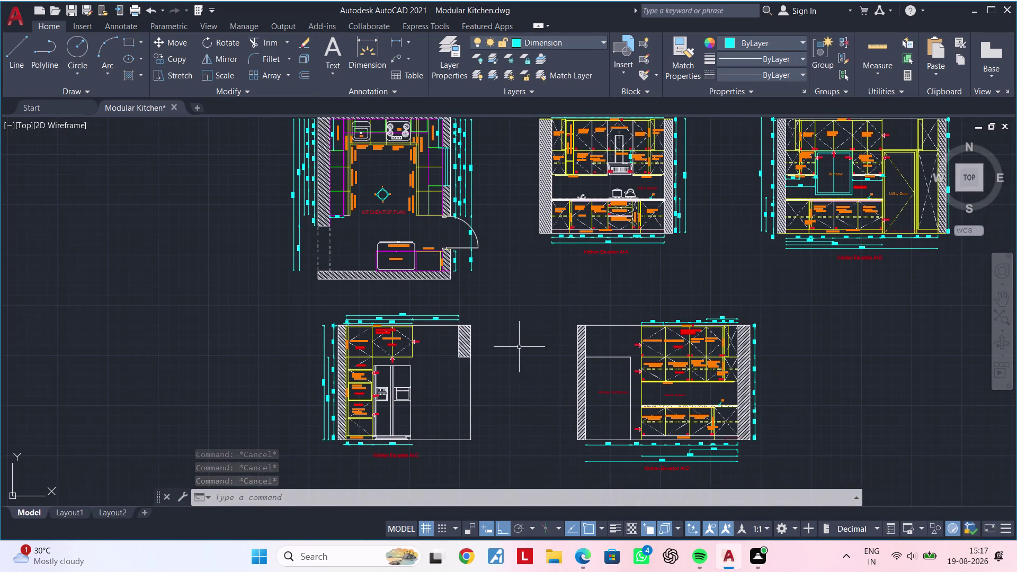
key(Escape)
key(Escape)
middle_drag(535, 345, 463, 349)
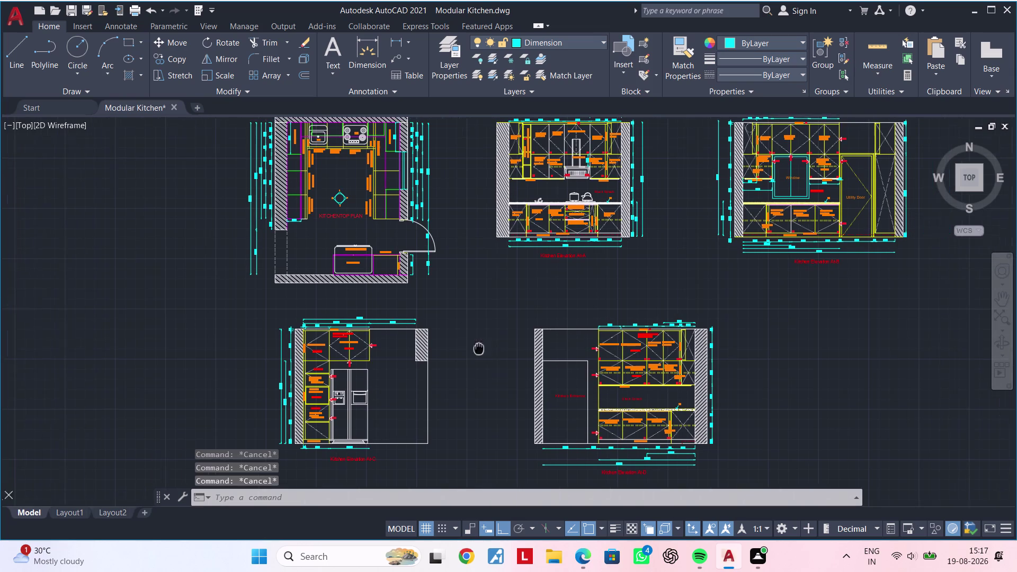
middle_drag(464, 349, 451, 347)
middle_drag(488, 350, 452, 346)
scroll(down, 3)
middle_drag(441, 343, 464, 333)
key(Escape)
scroll(up, 3)
middle_drag(368, 326, 476, 281)
scroll(up, 3)
scroll(down, 3)
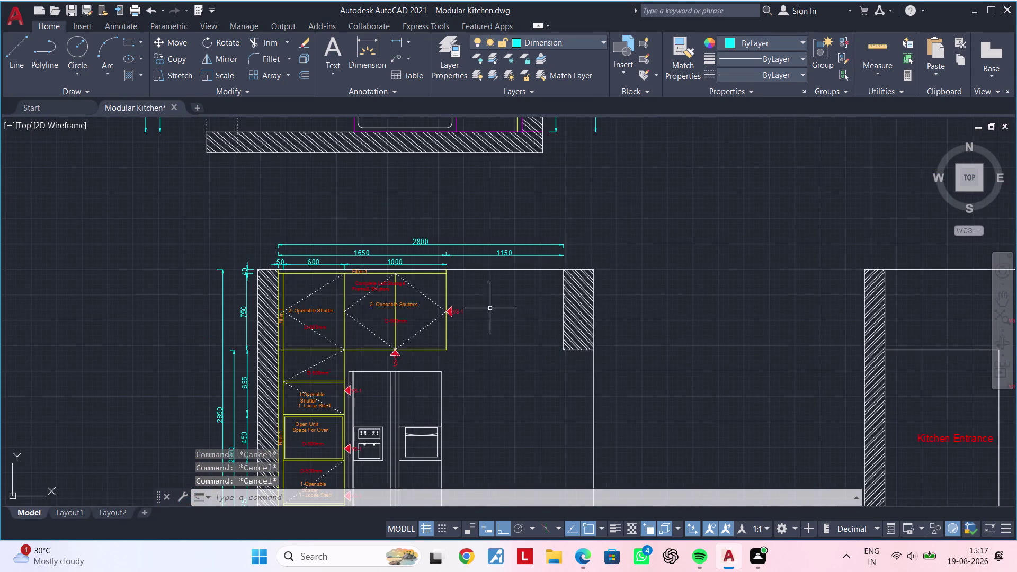
middle_drag(493, 309, 366, 292)
scroll(down, 3)
middle_drag(451, 214, 432, 331)
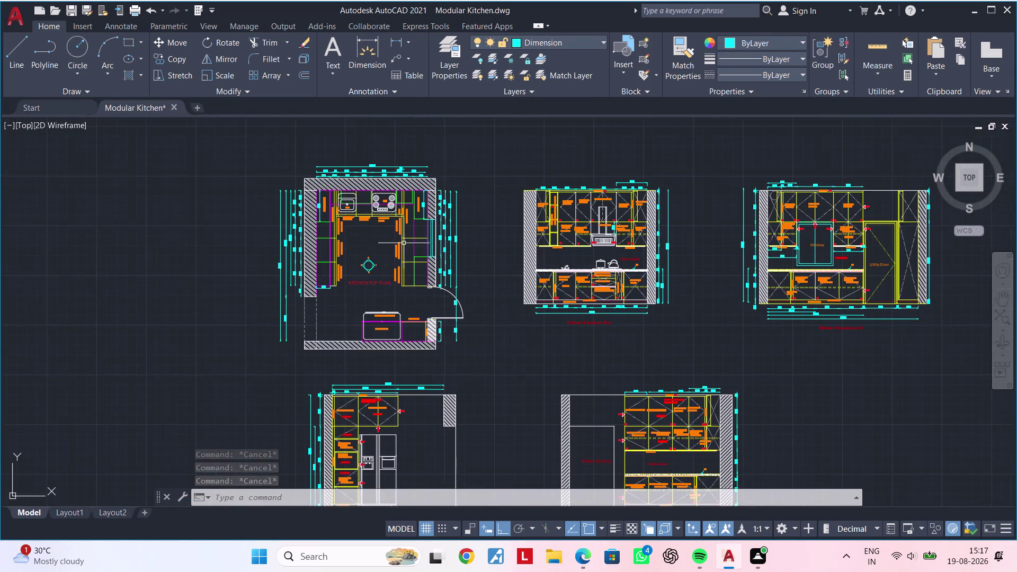
scroll(up, 3)
middle_drag(447, 275, 298, 279)
scroll(down, 3)
middle_drag(538, 285, 360, 232)
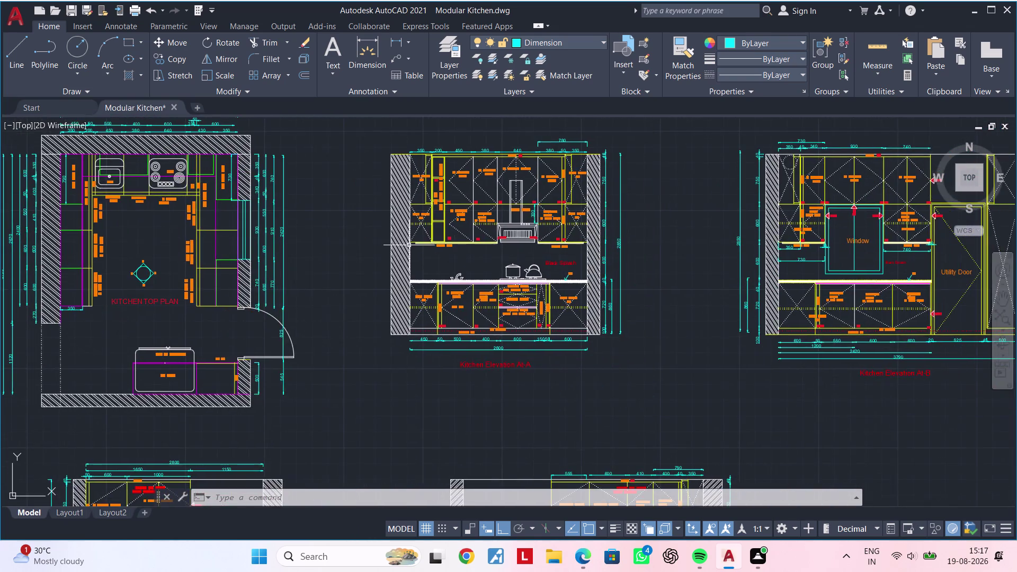
scroll(up, 3)
middle_drag(640, 278, 315, 255)
scroll(down, 3)
middle_drag(527, 281, 381, 258)
scroll(down, 3)
middle_drag(444, 292, 513, 225)
middle_drag(482, 273, 575, 212)
middle_drag(539, 254, 600, 222)
middle_drag(595, 231, 719, 210)
scroll(down, 3)
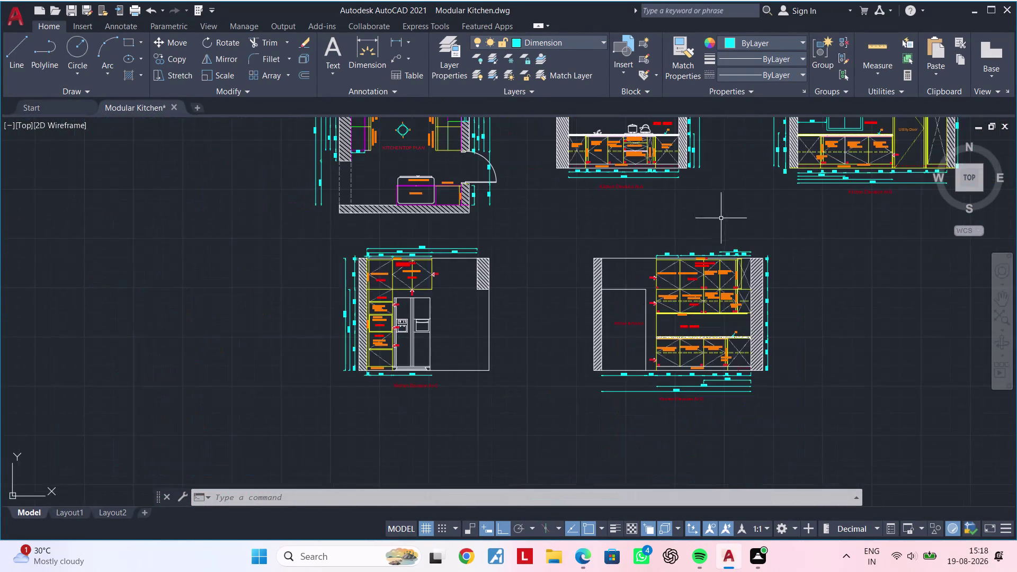
middle_drag(722, 219, 531, 282)
middle_drag(565, 276, 590, 329)
scroll(down, 3)
scroll(up, 3)
middle_drag(591, 329, 642, 315)
scroll(down, 3)
middle_drag(641, 315, 579, 315)
scroll(up, 3)
middle_drag(574, 313, 608, 313)
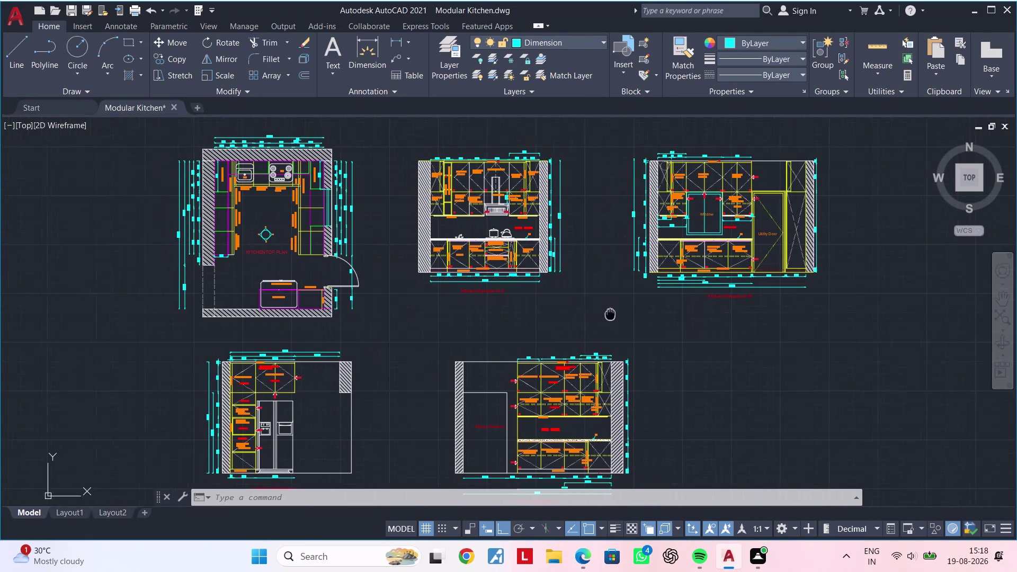
middle_drag(608, 313, 610, 312)
key(Escape)
scroll(down, 3)
middle_drag(590, 311, 575, 311)
key(Escape)
key(Escape)
text(r)
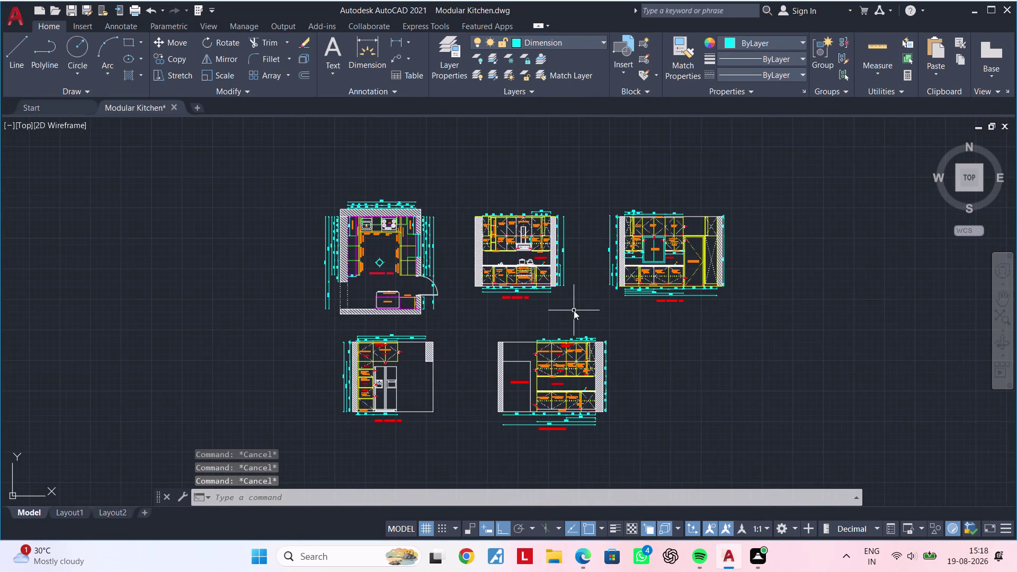
text(ec)
key(space)
click(290, 179)
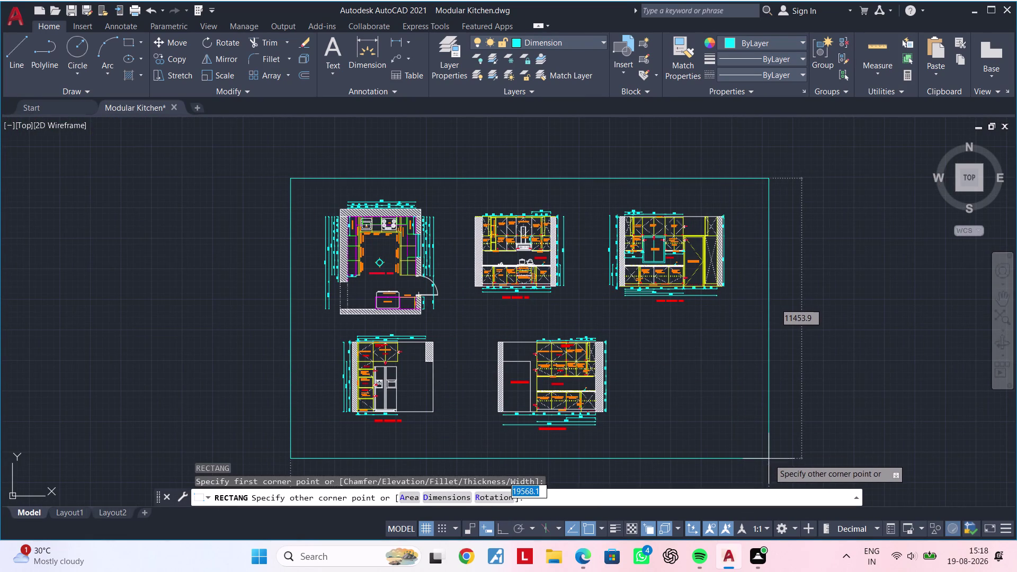
Place the rectangle's opposite corner to enclose the plan and all four elevations.
click(768, 459)
key(Escape)
middle_drag(728, 423, 708, 374)
key(Escape)
key(Escape)
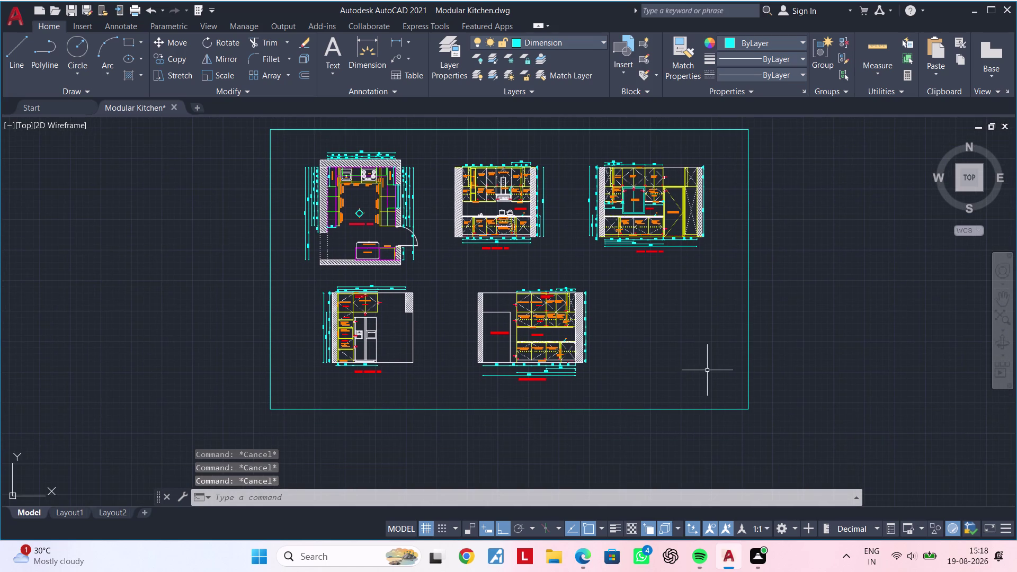
Zoom and pan over the framed layout to check it, then open the plot settings.
scroll(up, 3)
scroll(up, 3)
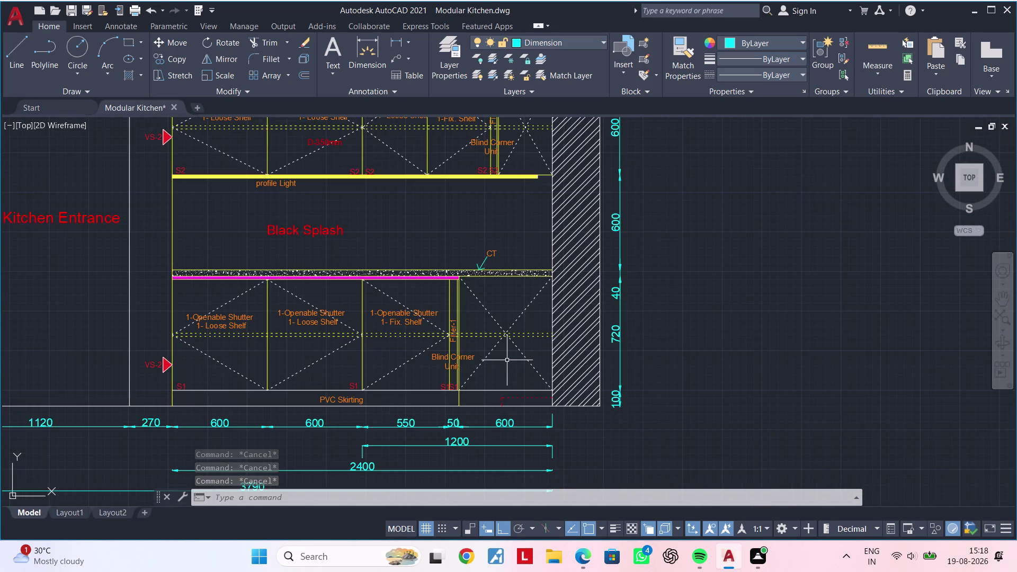
scroll(down, 3)
middle_drag(475, 407, 475, 415)
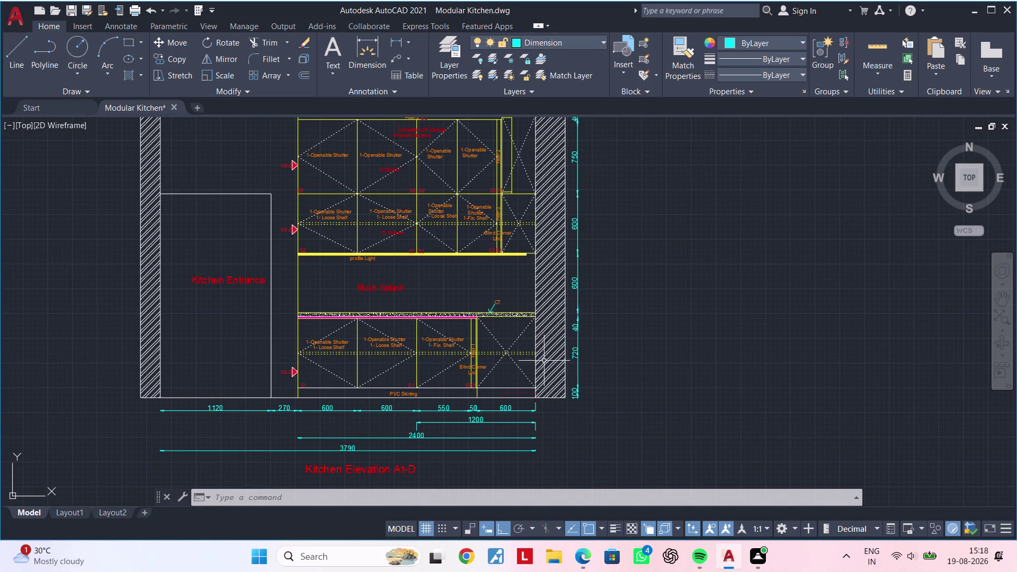
scroll(up, 3)
scroll(down, 3)
middle_drag(504, 331, 689, 353)
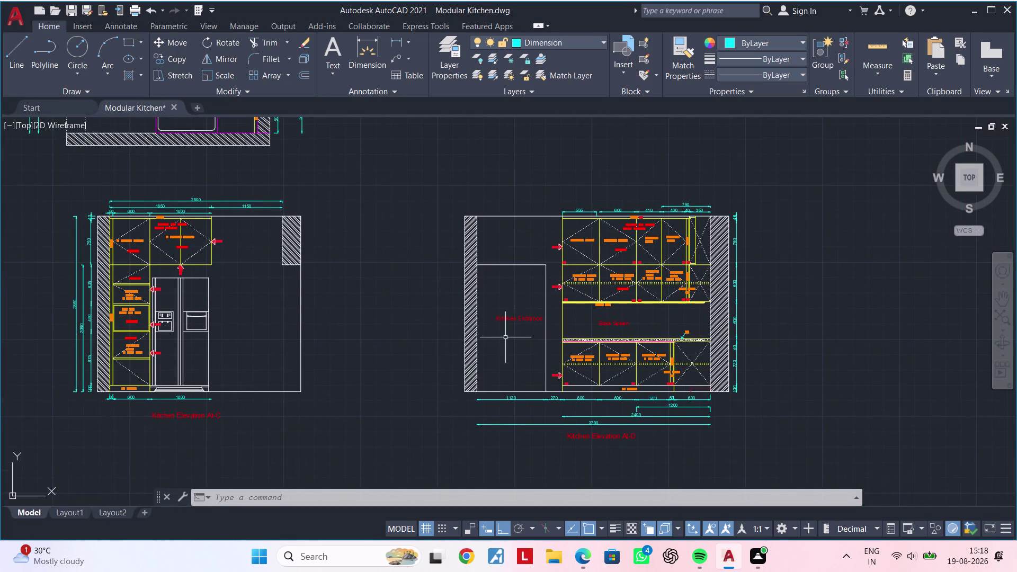
middle_drag(499, 338, 556, 340)
scroll(down, 3)
middle_drag(566, 343, 481, 395)
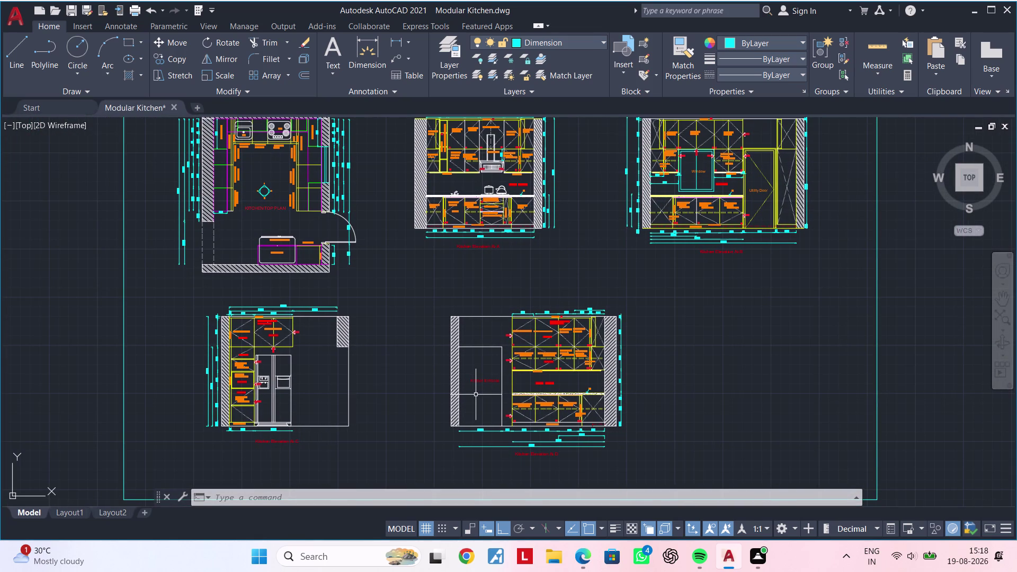
key(Escape)
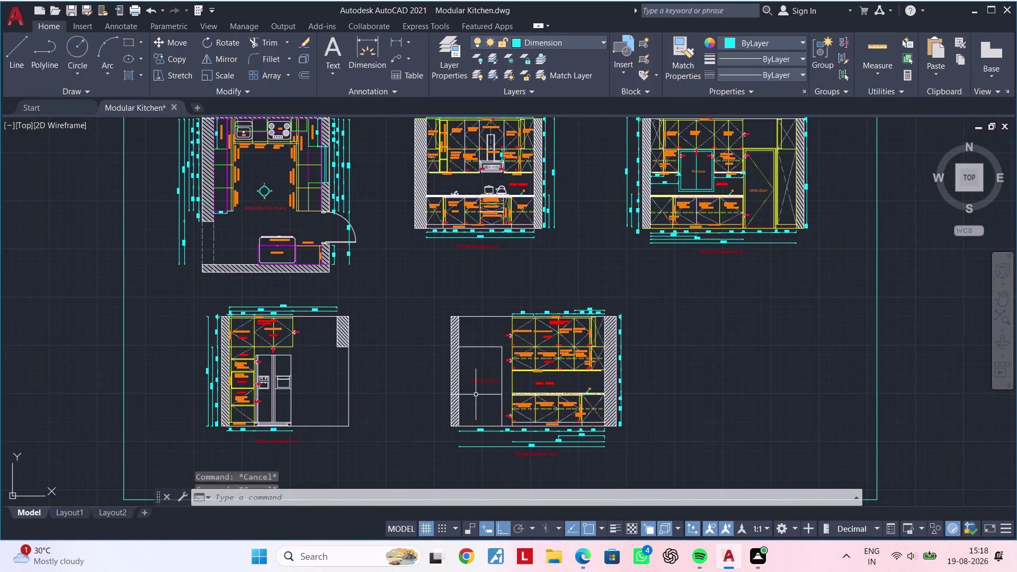
key(Escape)
key(Escape)
scroll(down, 3)
middle_drag(532, 355, 494, 374)
key(Escape)
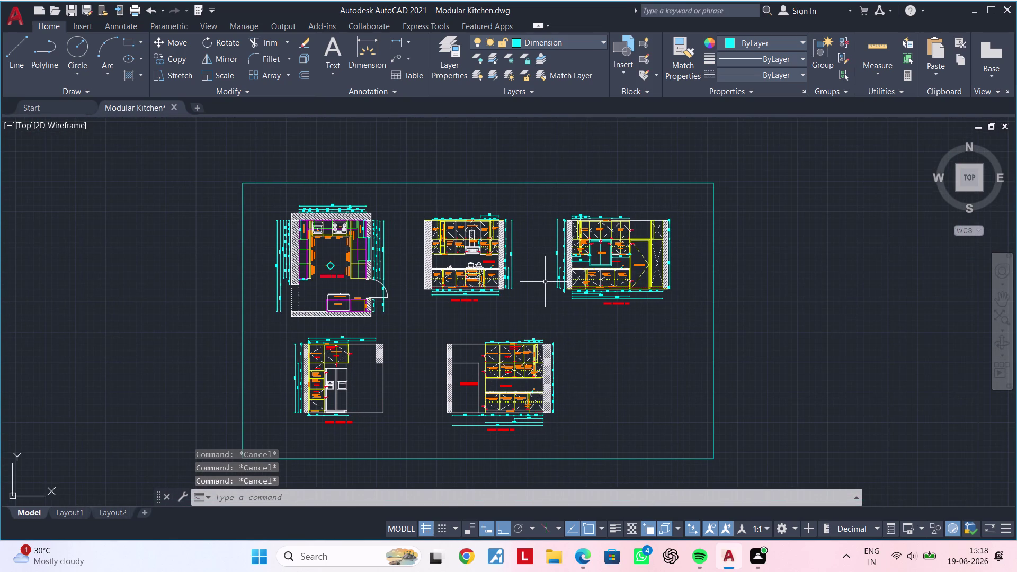
key(Escape)
text(pl)
click(628, 324)
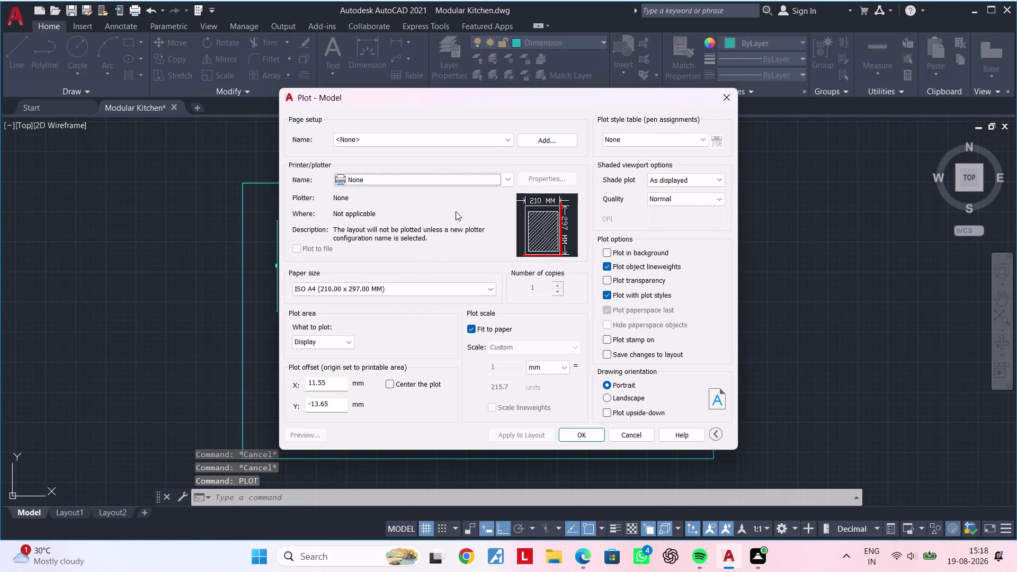
Set a Window plot area around the plan and all elevations, then preview the sheet.
click(469, 138)
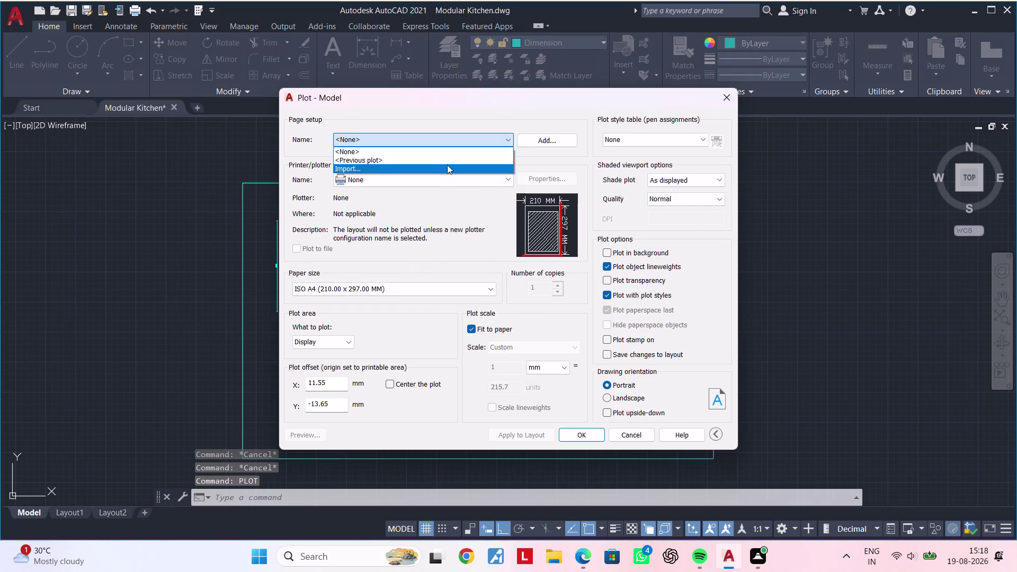
click(433, 159)
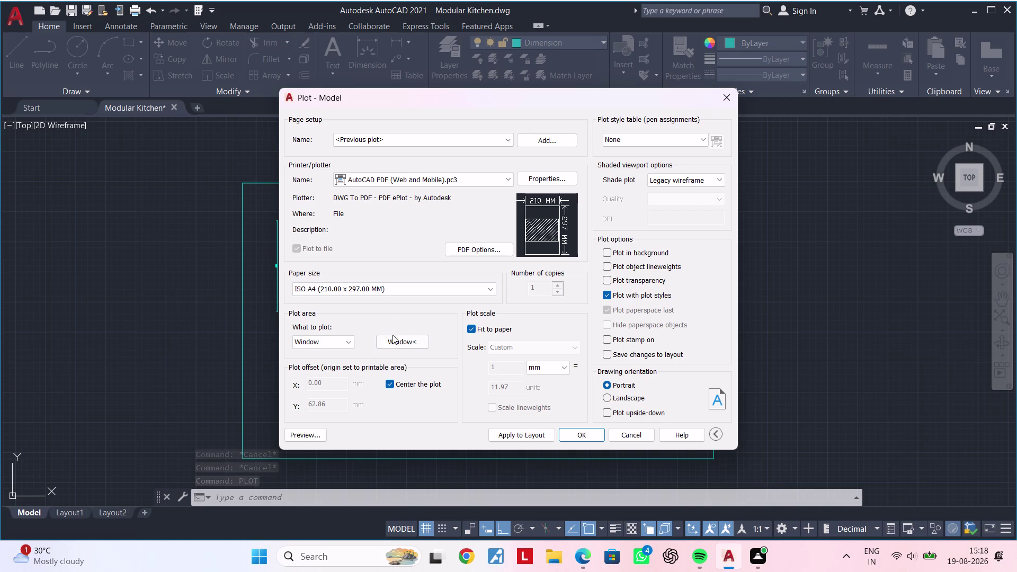
click(394, 343)
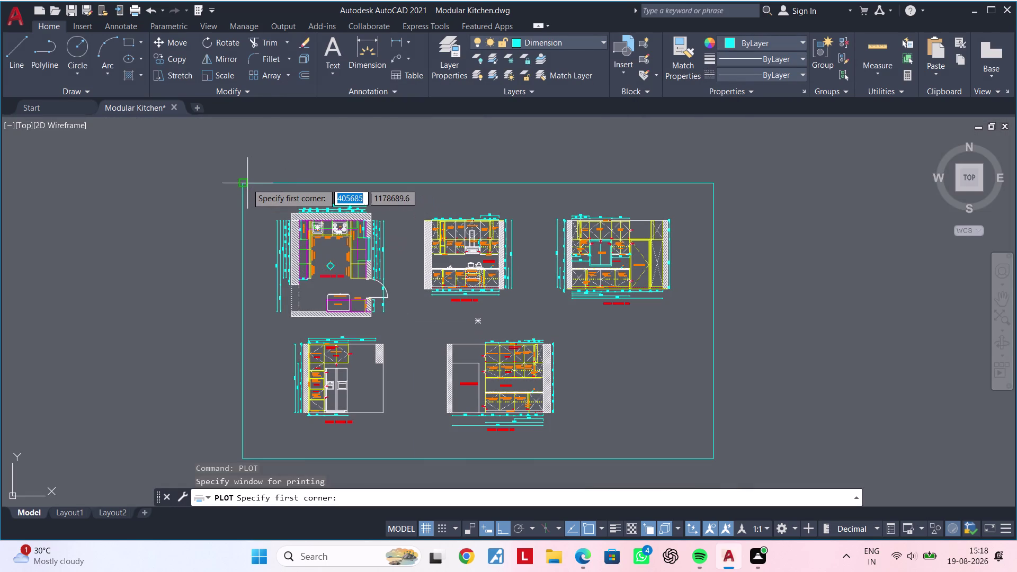
click(233, 171)
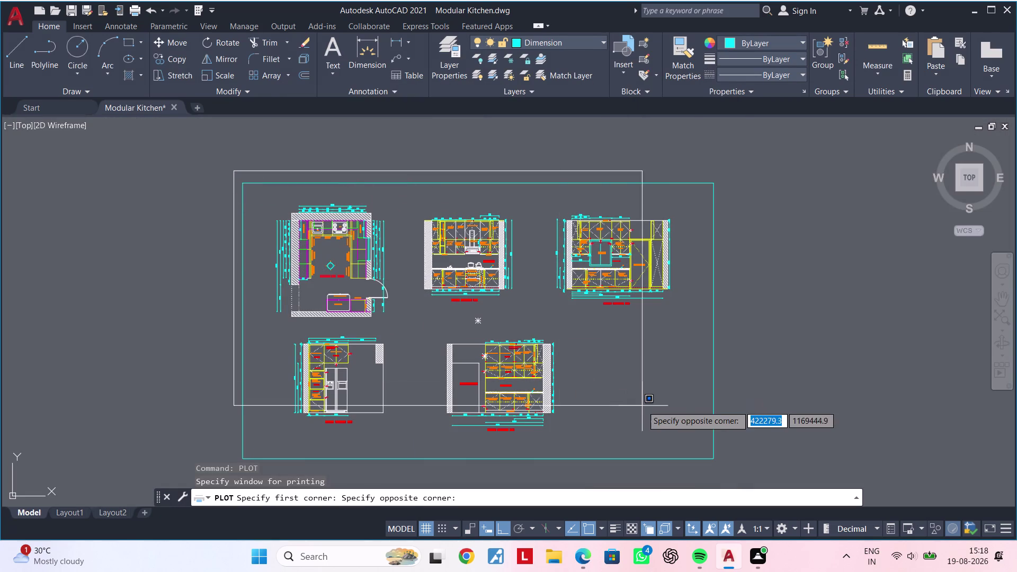
middle_drag(660, 404, 636, 329)
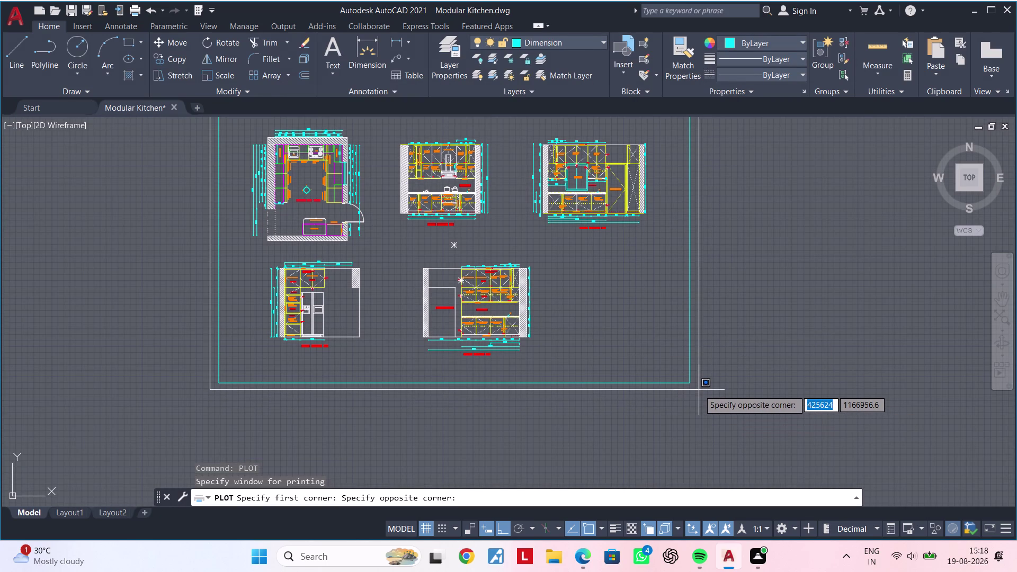
click(698, 390)
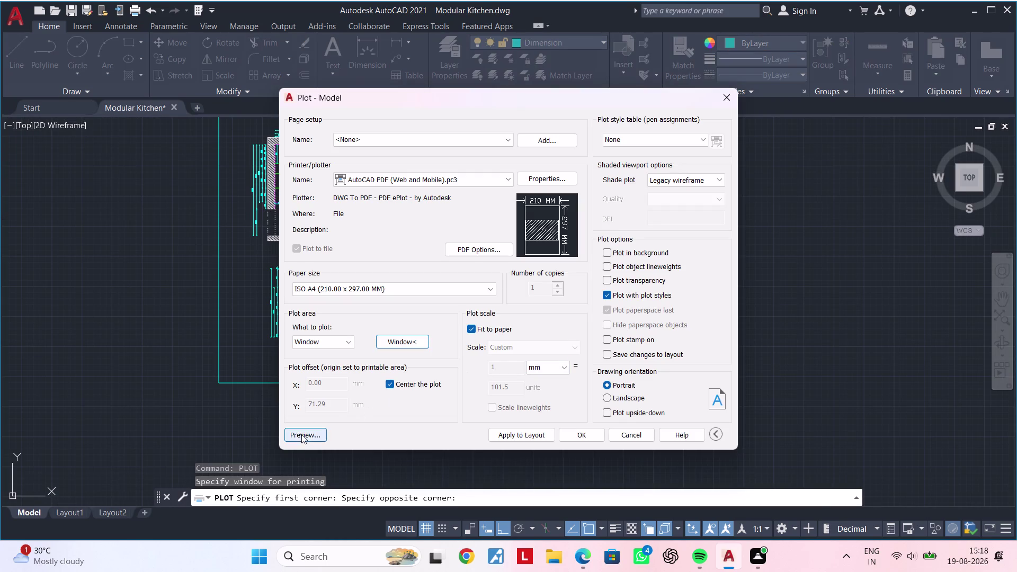
click(302, 434)
Zoom into the plot preview and pan over to Kitchen Elevation At-A.
scroll(up, 3)
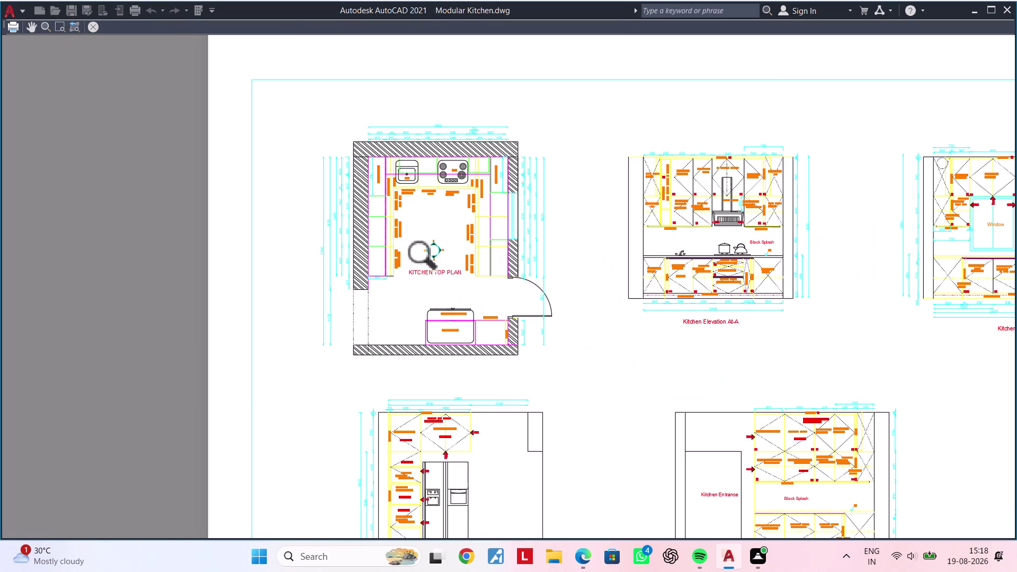
scroll(up, 3)
scroll(up, 3)
scroll(up, 3)
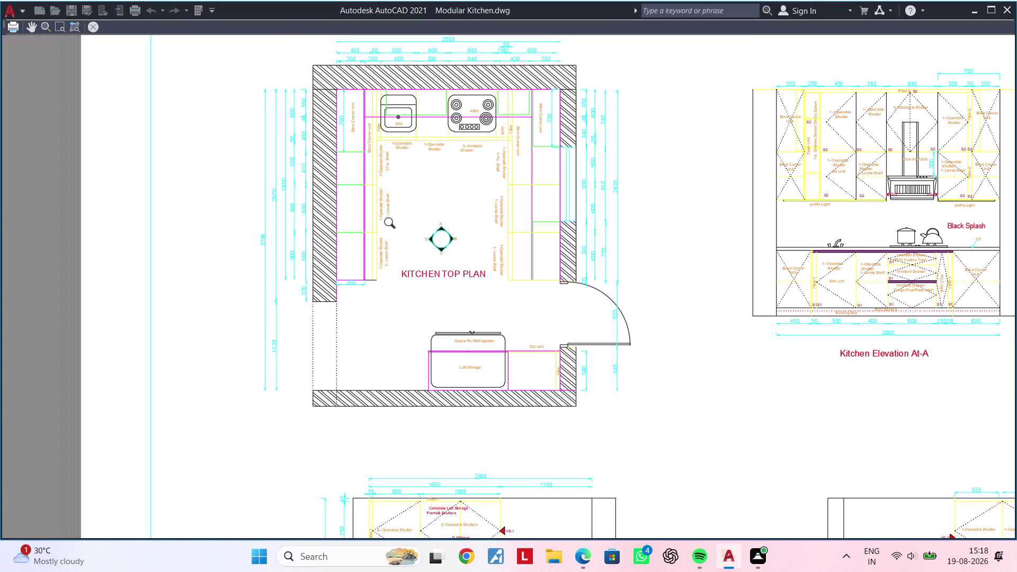
scroll(up, 3)
scroll(down, 3)
middle_drag(714, 285, 396, 332)
scroll(up, 3)
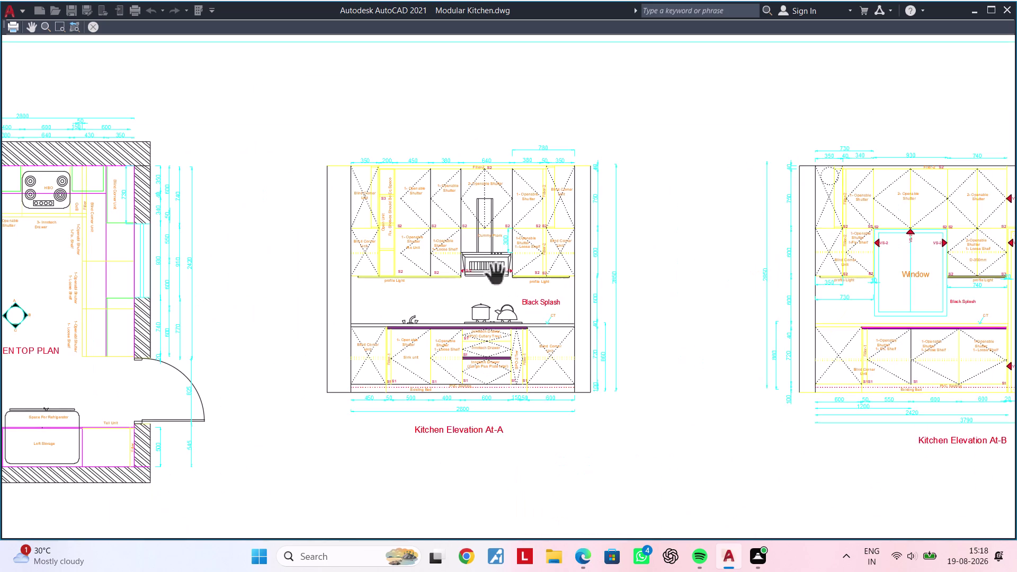
scroll(up, 3)
scroll(up, 3)
scroll(up, 3)
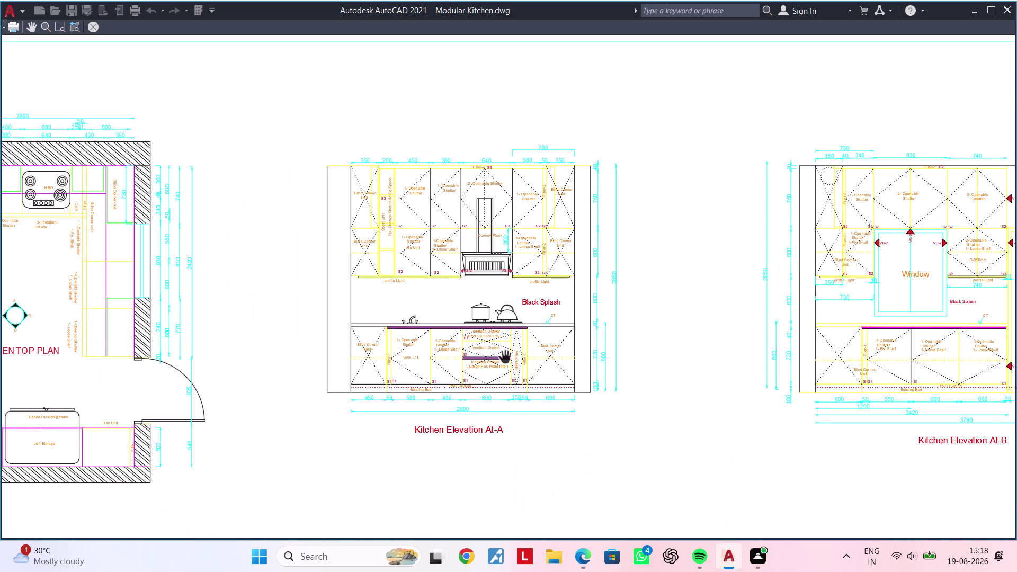
scroll(up, 3)
scroll(down, 3)
scroll(up, 3)
scroll(up, 3)
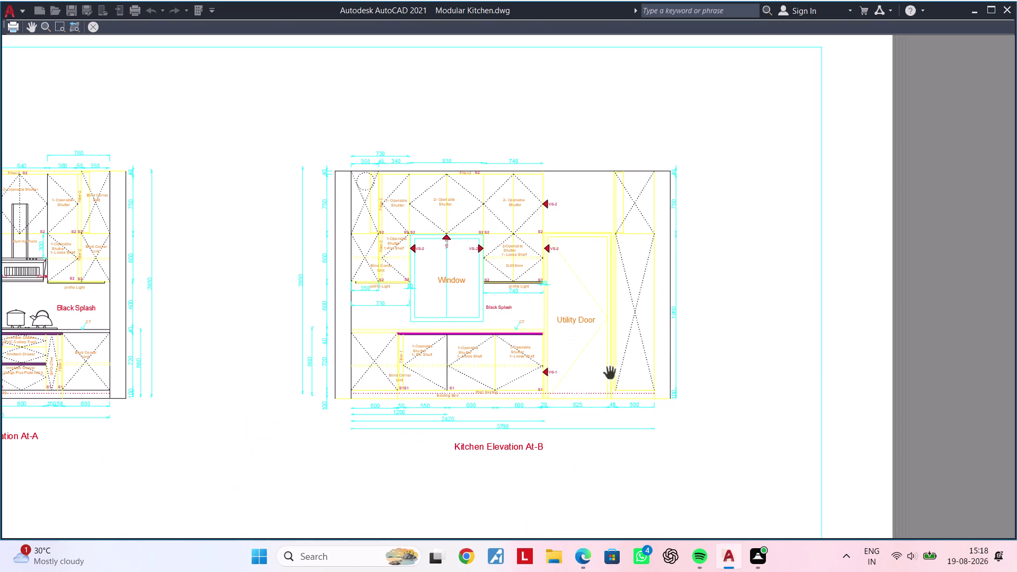
Pan the preview across elevations B, C and D, then close the preview.
middle_drag(509, 294, 706, 255)
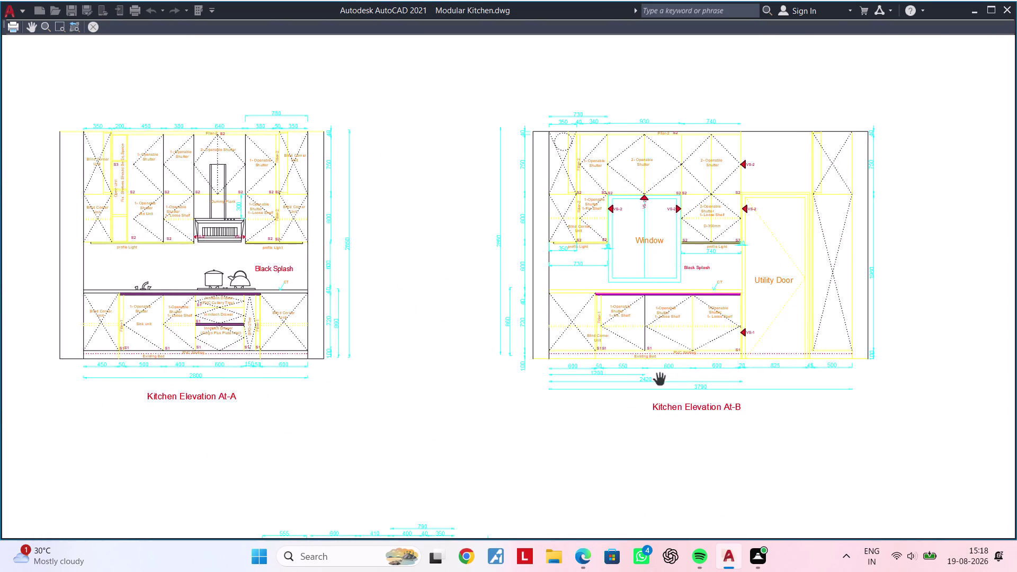
middle_drag(663, 378, 733, 254)
scroll(down, 3)
middle_drag(536, 447, 613, 327)
scroll(up, 3)
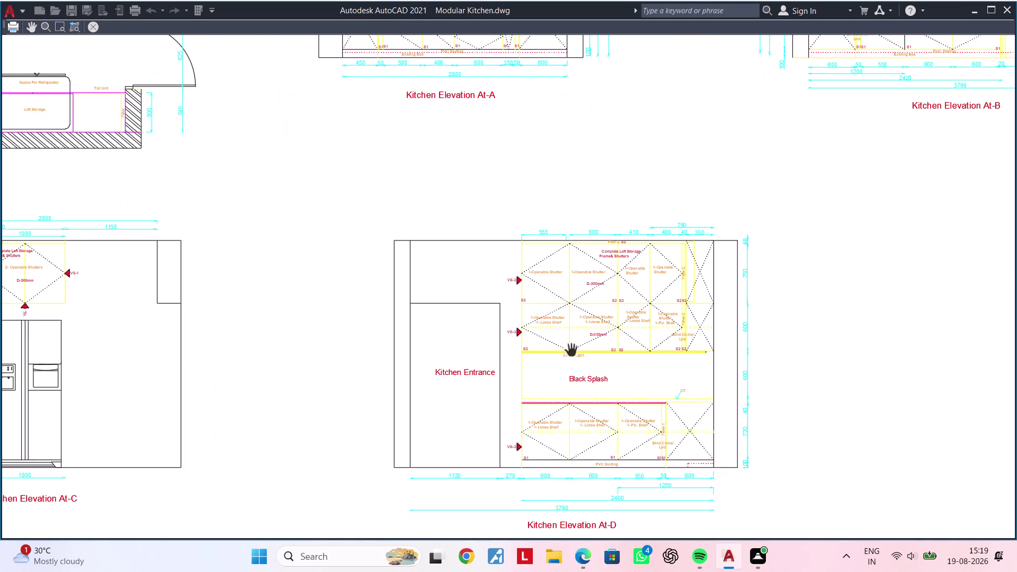
scroll(down, 3)
scroll(up, 3)
key(Escape)
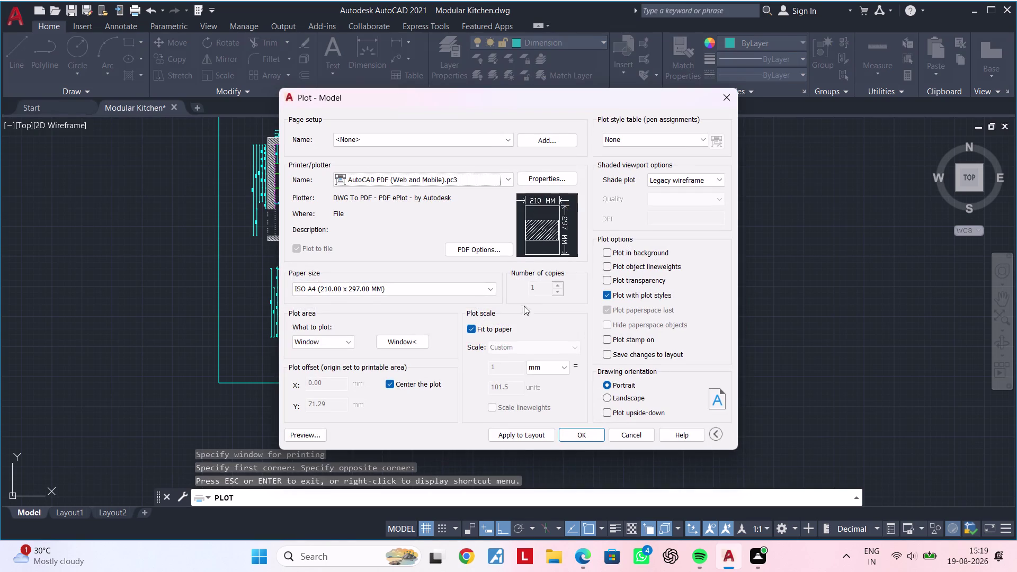
Cancel the plot and zoom into the kitchen top plan's cabinet labels.
click(729, 101)
key(Escape)
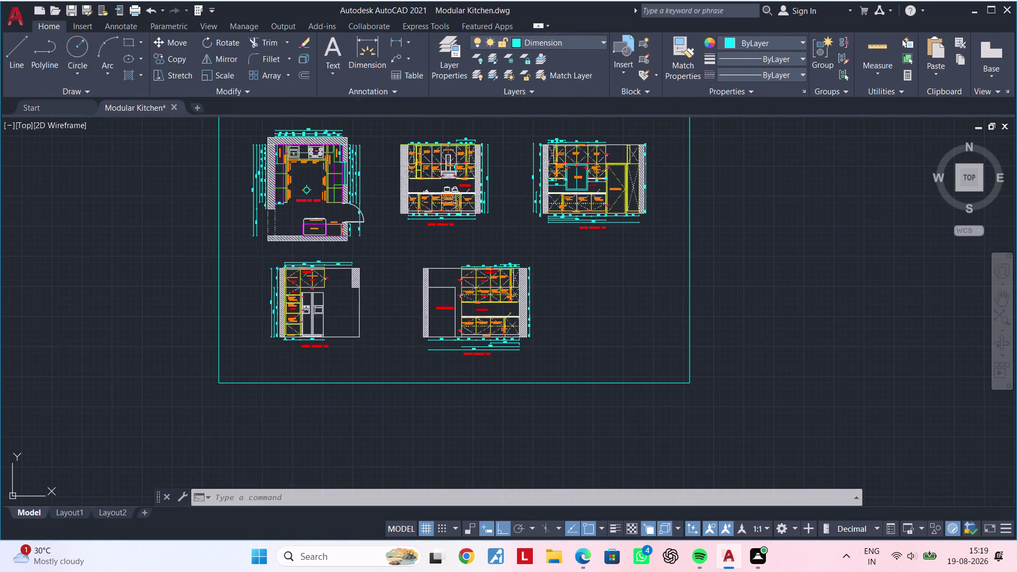
scroll(up, 3)
scroll(up, 3)
middle_drag(269, 195, 305, 311)
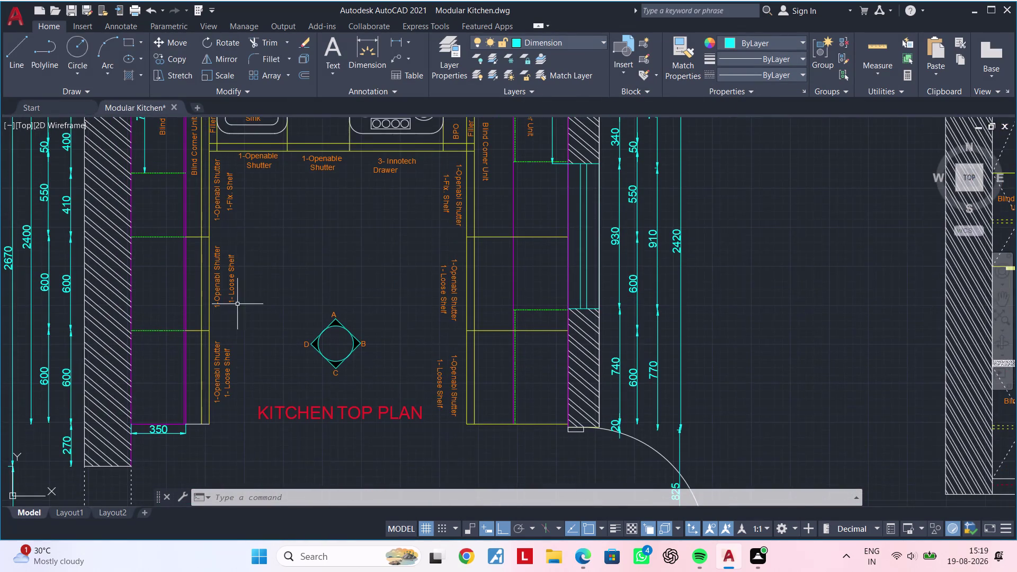
middle_drag(243, 305, 321, 327)
scroll(up, 3)
Inspect the Openabl Shutter and Loose Shelf labels in Properties, then close the palette.
click(313, 301)
click(248, 308)
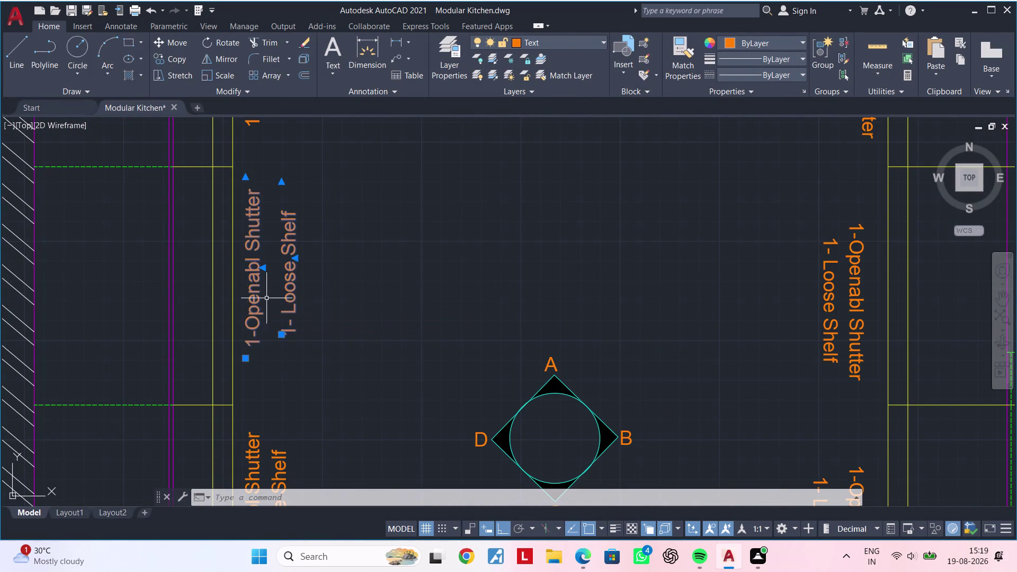
right_click(268, 297)
click(321, 521)
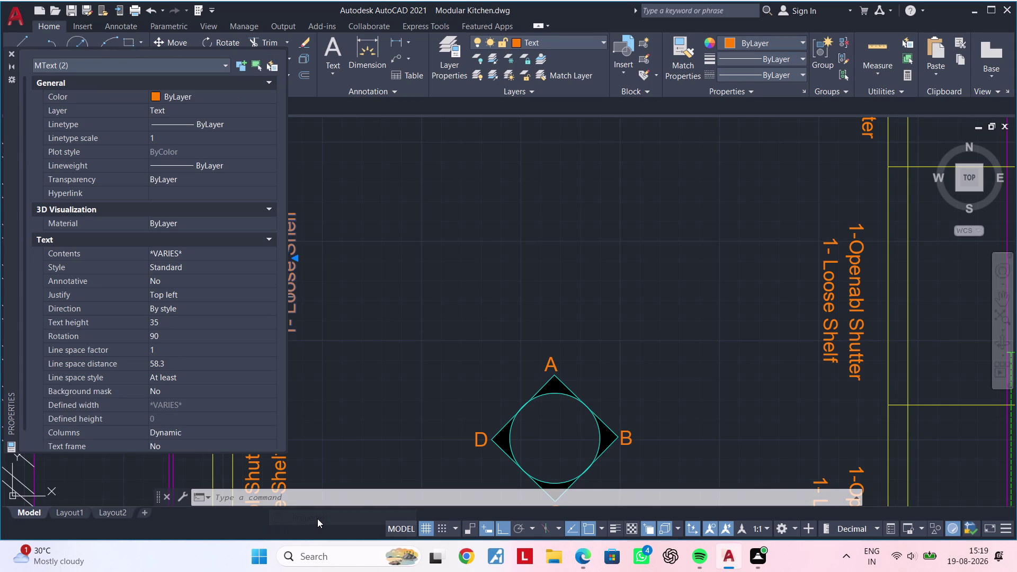
key(Escape)
key(Escape)
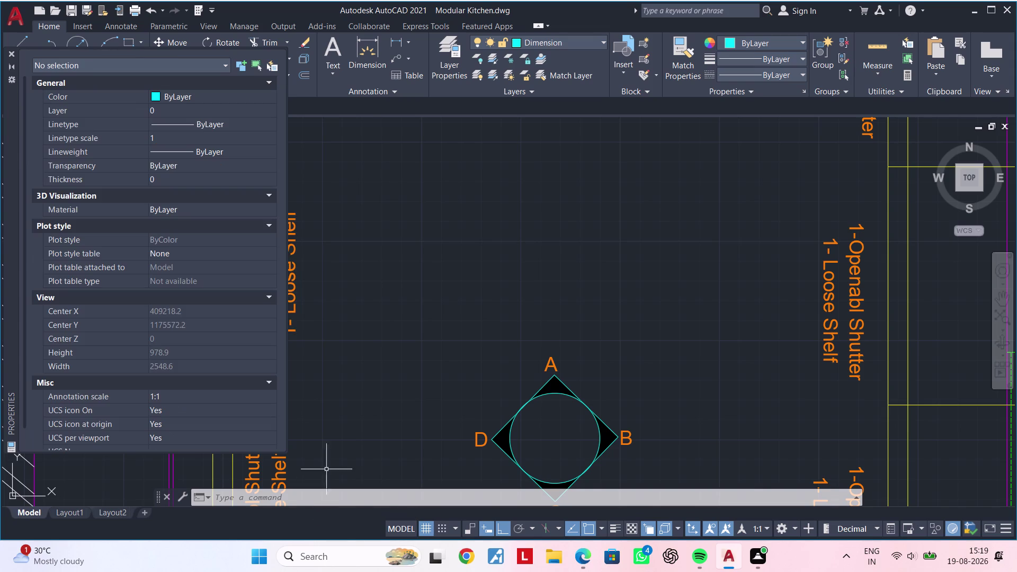
key(Escape)
key(Escape)
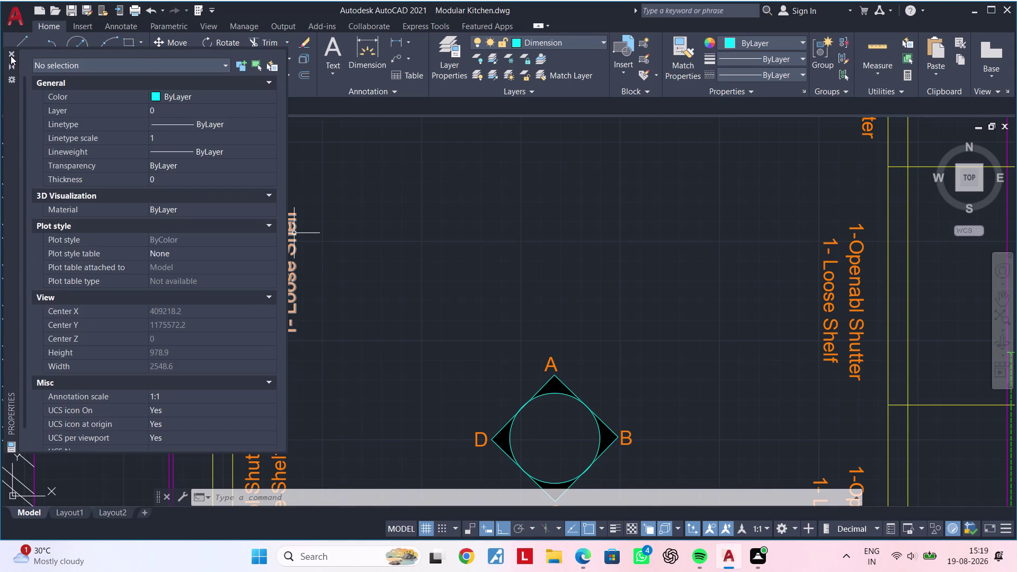
click(11, 55)
scroll(down, 3)
scroll(down, 3)
middle_drag(285, 257, 287, 397)
scroll(up, 3)
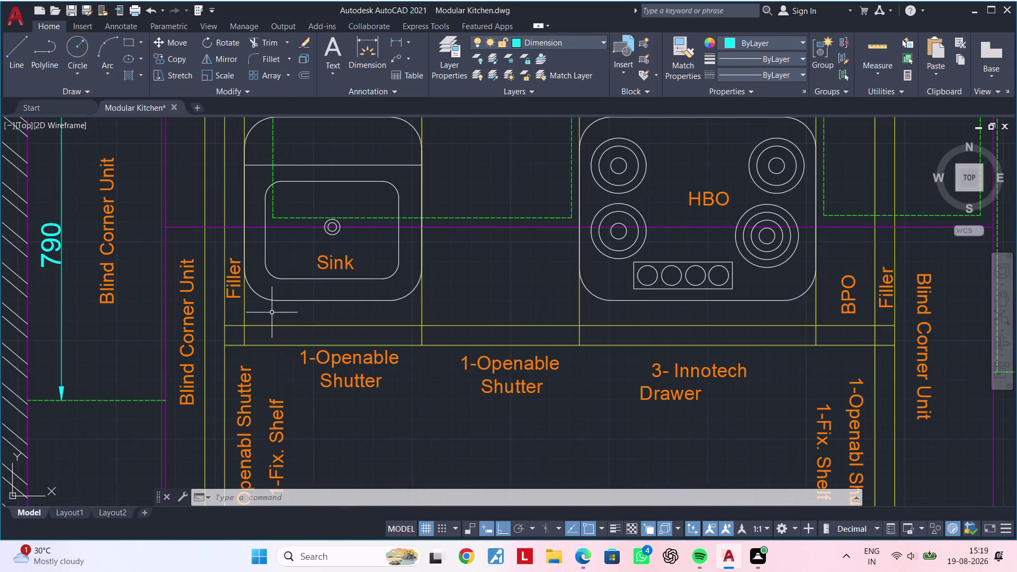
Trial-select the Blind Corner Unit labels, then clear the selection.
middle_drag(253, 327, 357, 291)
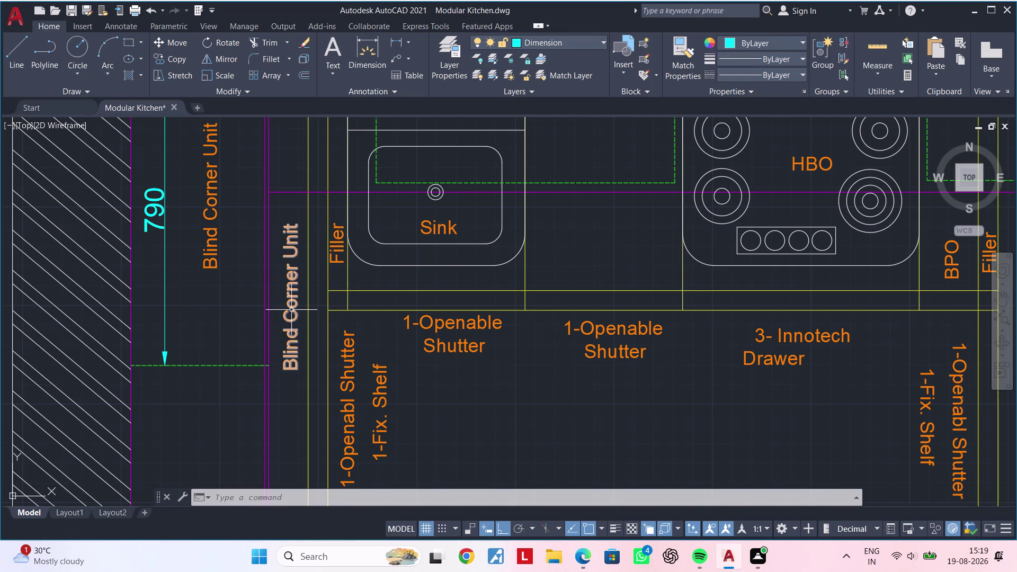
click(292, 310)
click(210, 245)
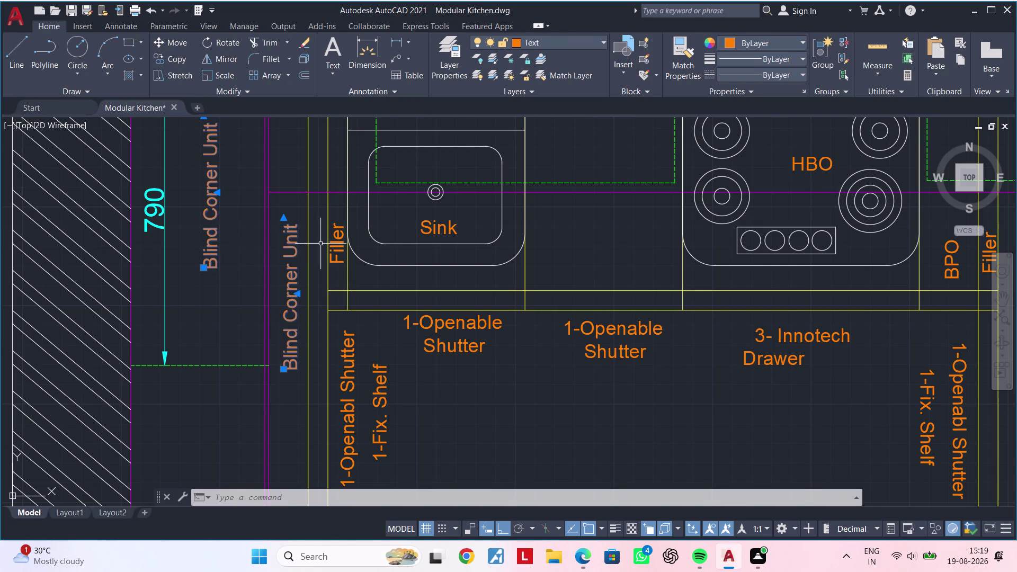
click(334, 244)
key(Escape)
key(Escape)
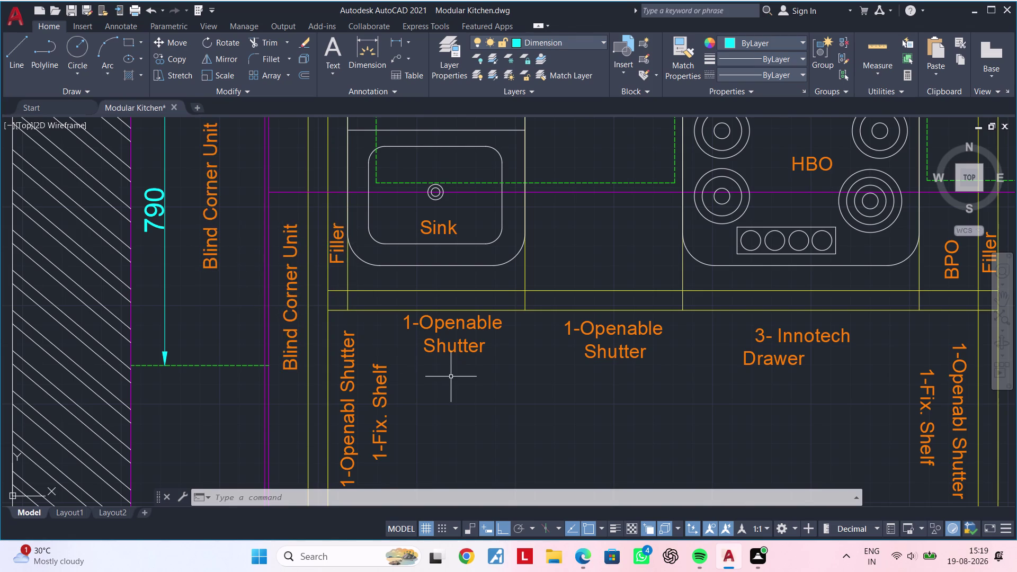
scroll(down, 3)
middle_drag(451, 379, 453, 280)
key(Escape)
Select the counter-run labels: Openabl Shutter, Blind Corner Units, Filler, Sink, 1-Openable Shutters.
click(410, 309)
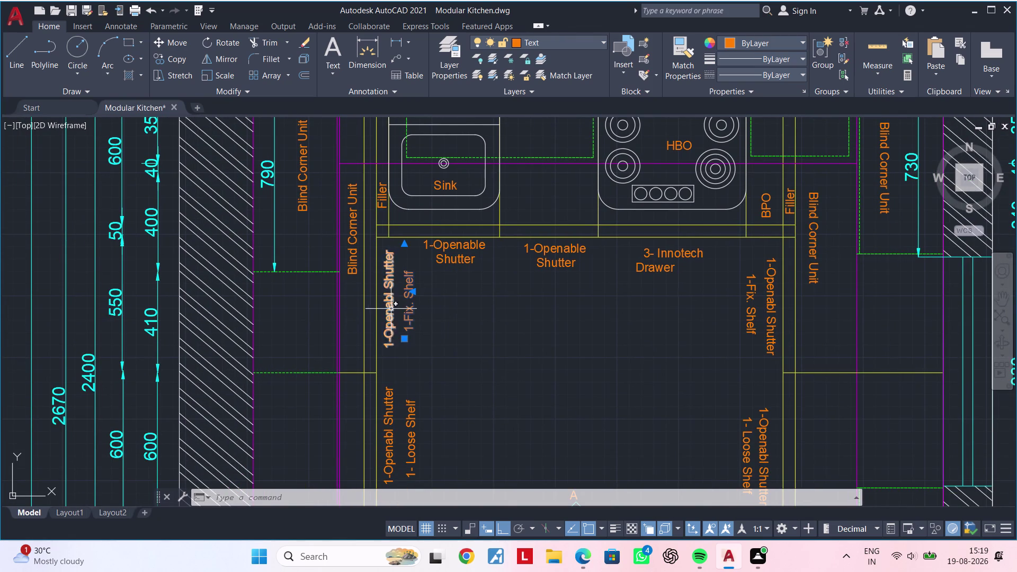
click(391, 309)
click(381, 193)
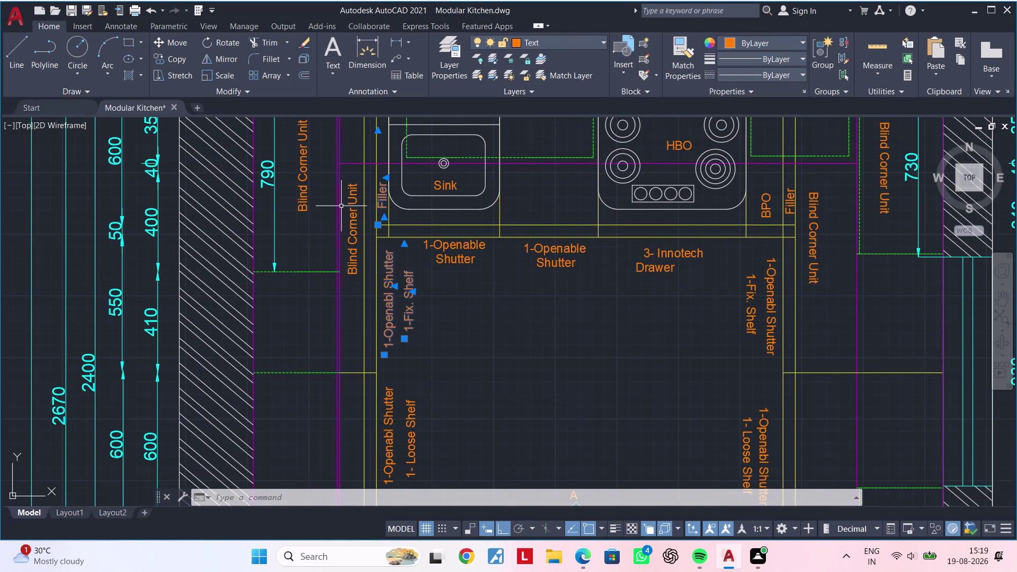
click(354, 206)
click(303, 191)
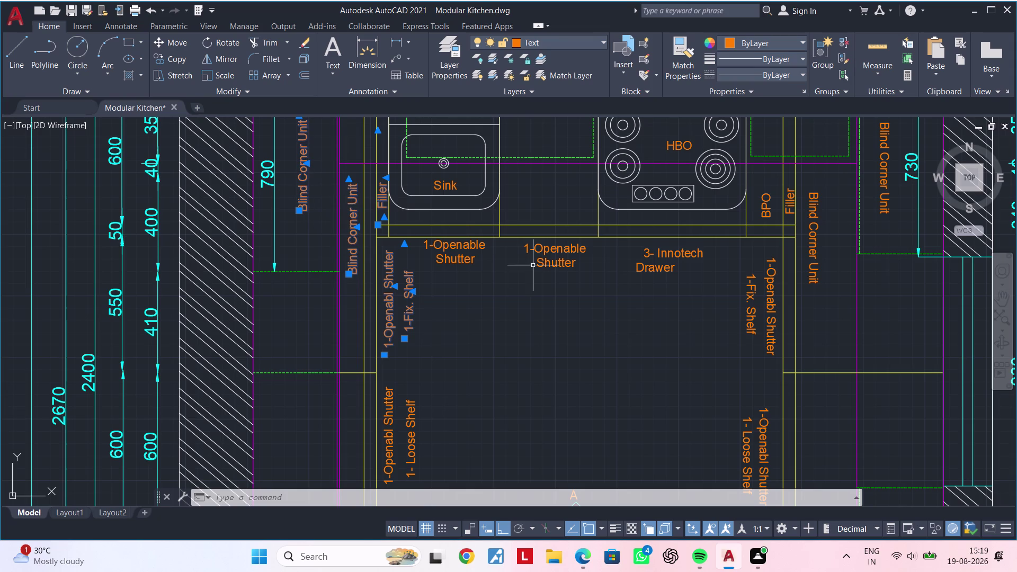
click(464, 247)
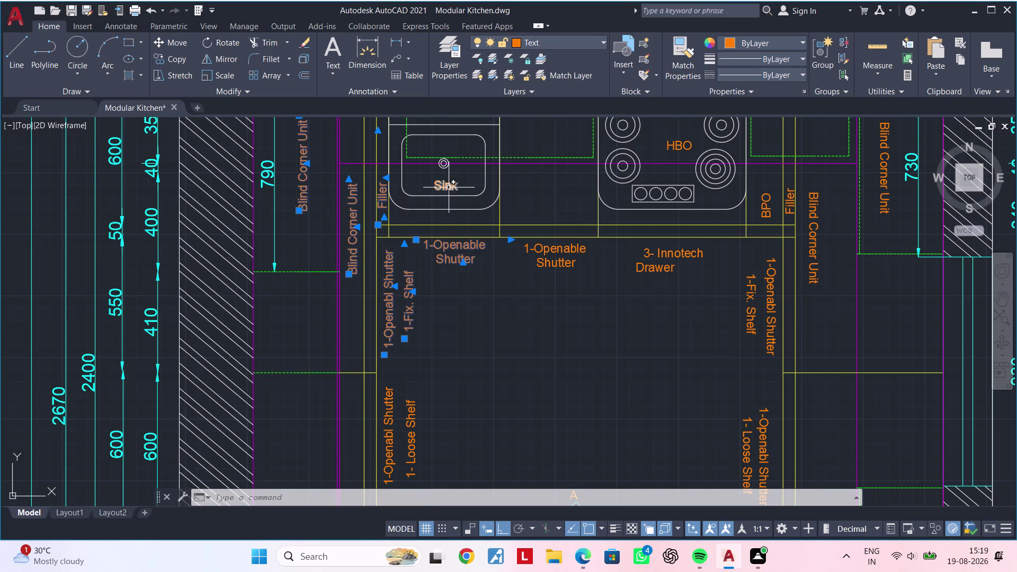
click(449, 187)
click(550, 255)
click(556, 250)
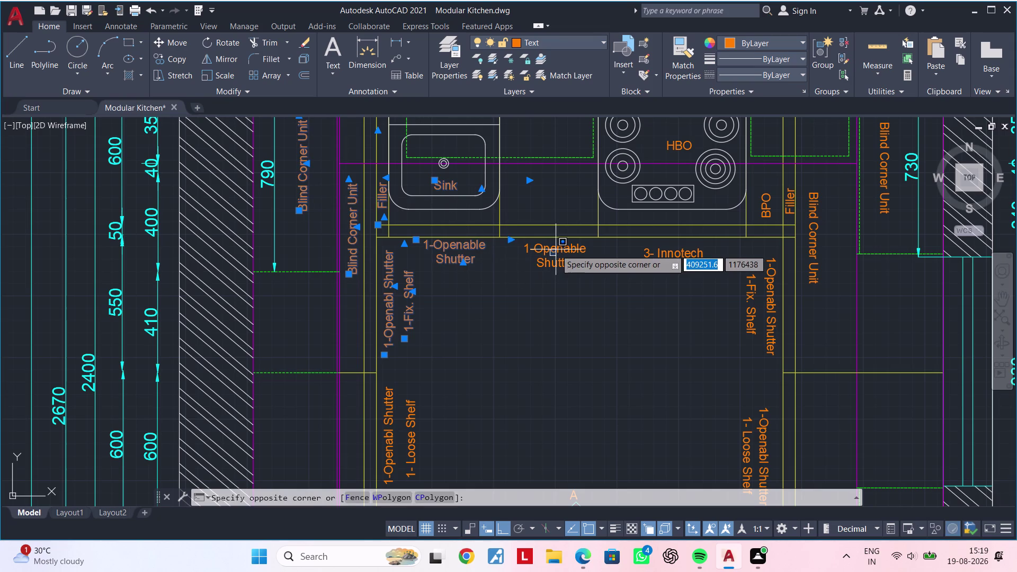
click(581, 271)
click(542, 256)
Add the hob-side labels: Innotech Drawer, HBO, BPO, Filler and Openabl Shutter Fix. Shelf.
middle_drag(579, 303, 448, 375)
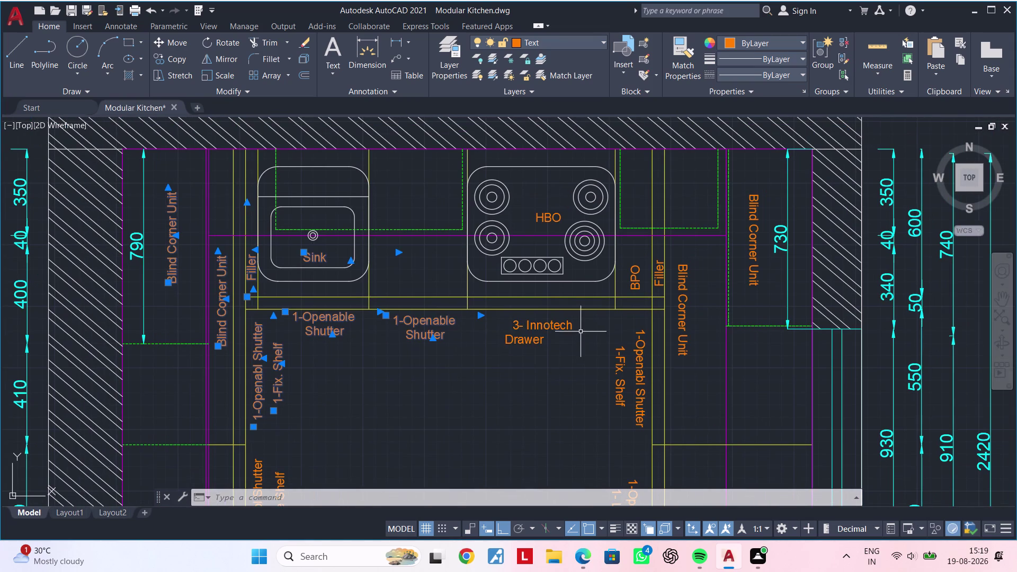
drag(581, 324, 575, 328)
click(511, 346)
click(541, 215)
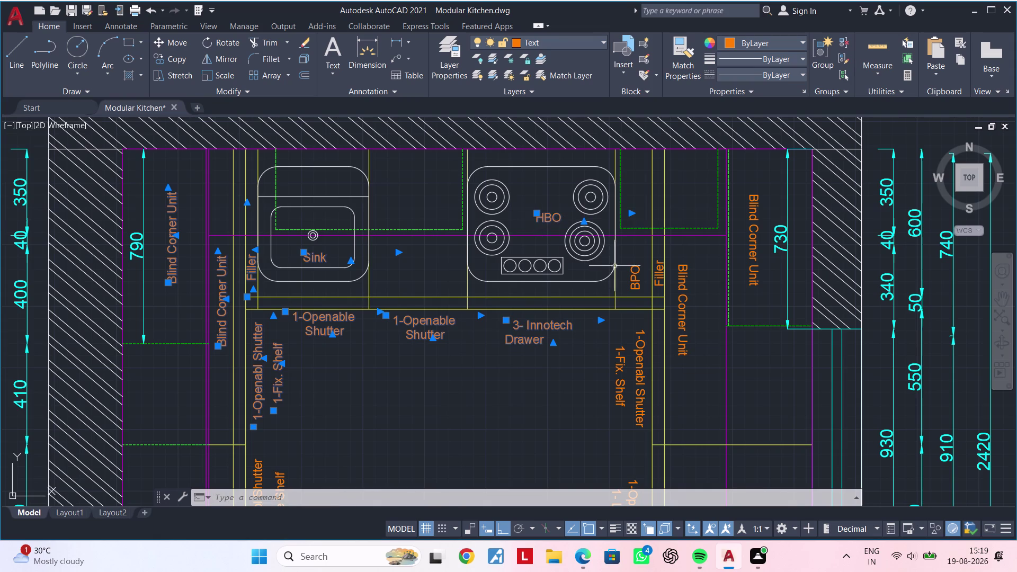
click(630, 272)
click(657, 278)
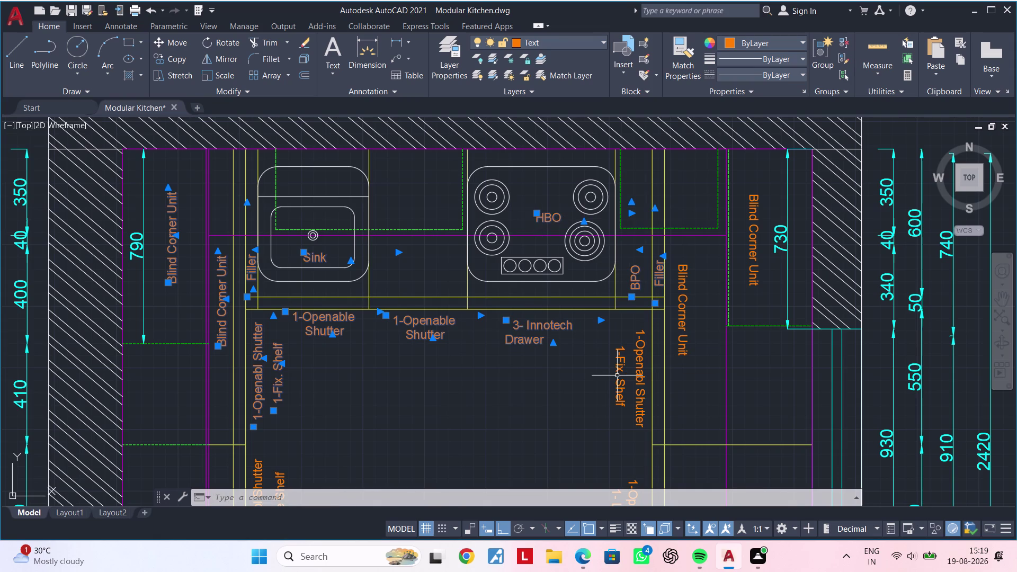
click(617, 375)
click(639, 373)
click(682, 337)
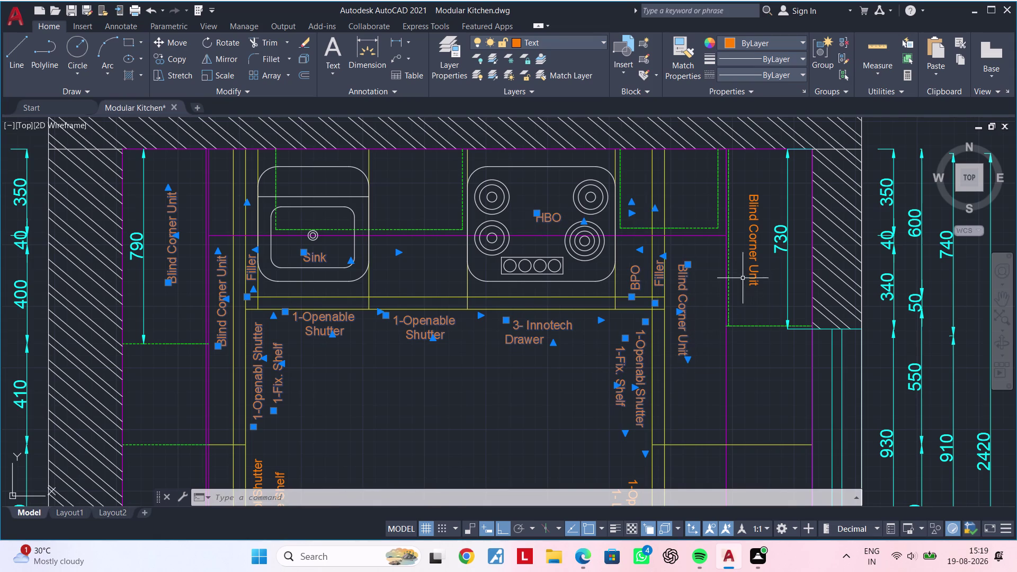
click(751, 266)
scroll(down, 3)
middle_drag(733, 380, 762, 225)
scroll(up, 3)
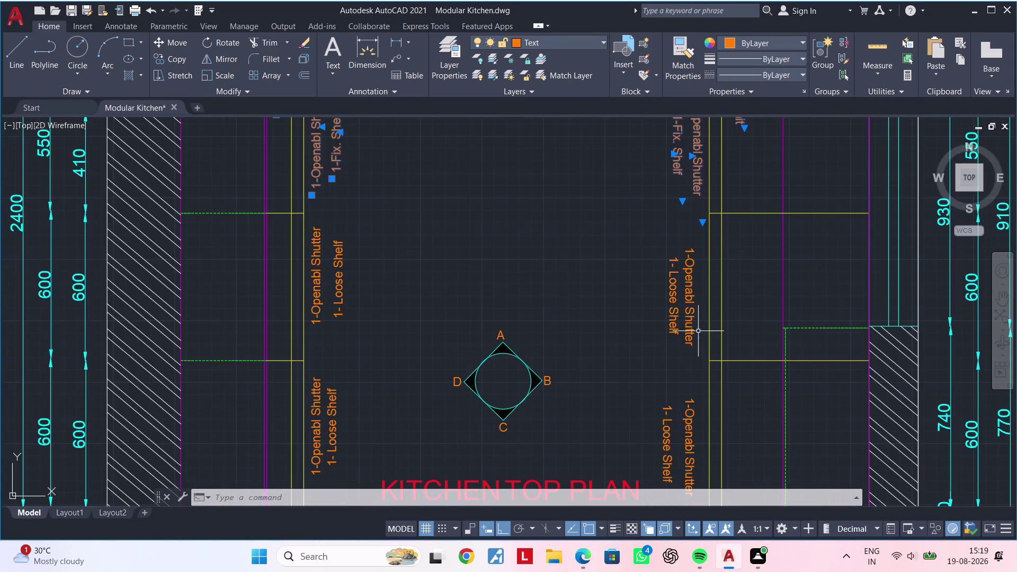
Add the Loose Shelf and lower shelf labels to the selection.
click(699, 310)
click(657, 312)
middle_drag(679, 384, 685, 335)
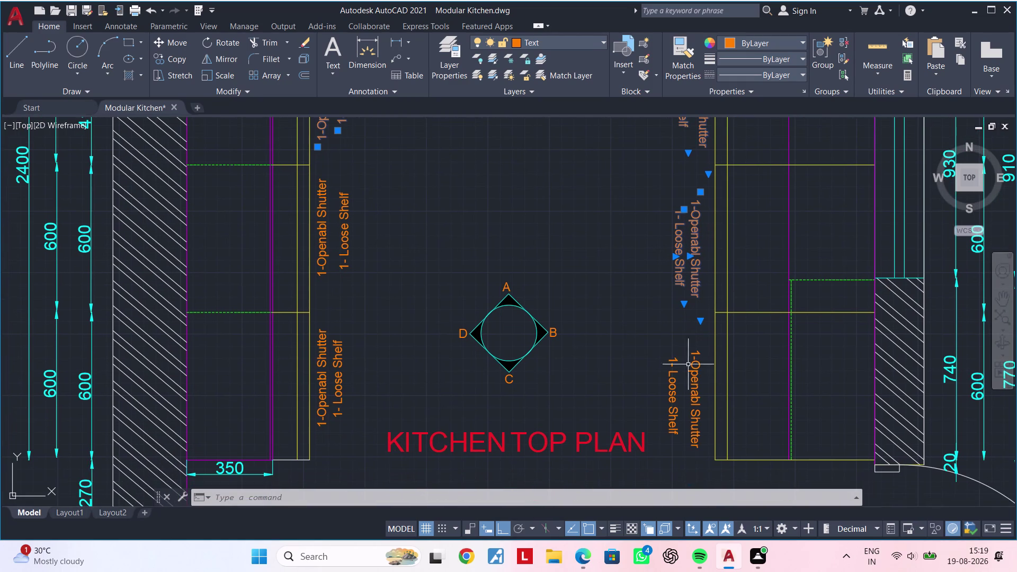
click(700, 395)
click(669, 397)
middle_drag(616, 387, 702, 374)
drag(458, 371, 453, 373)
click(407, 374)
middle_drag(458, 341, 458, 427)
scroll(down, 3)
click(458, 352)
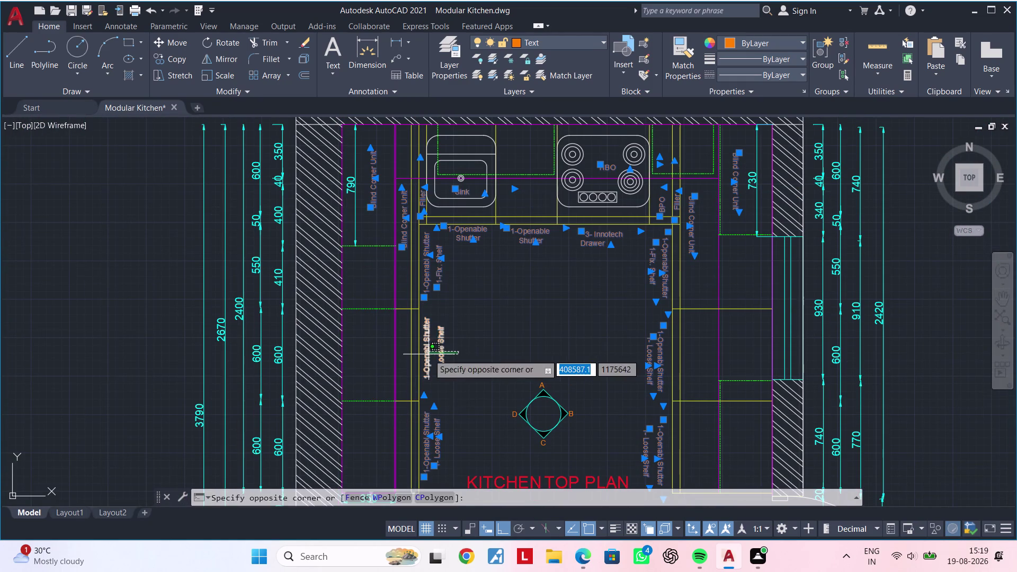
click(427, 354)
Add the Space For Refrigerator, Loft Storage, Tall Unit and Filler labels.
scroll(down, 3)
middle_drag(558, 325, 571, 296)
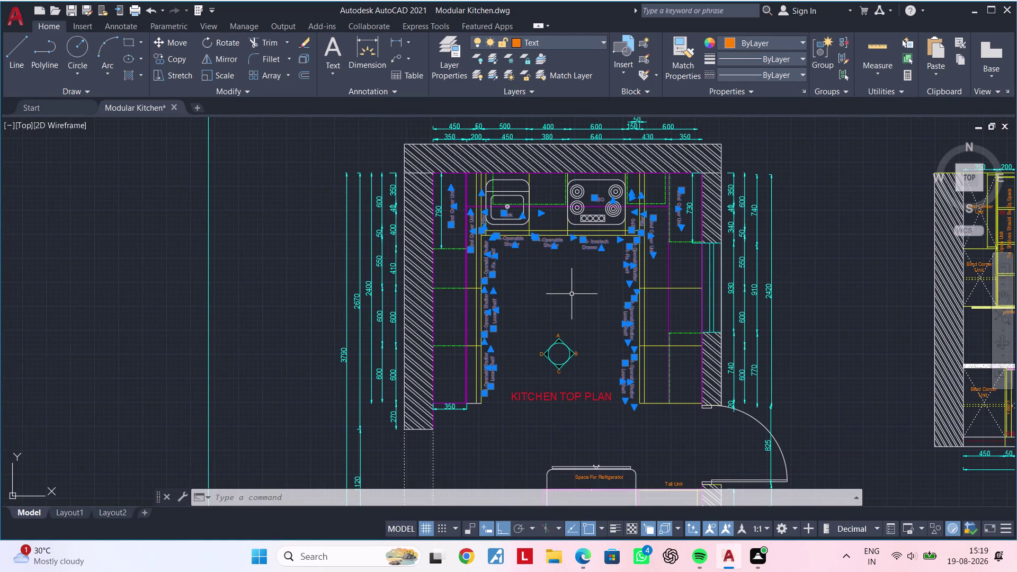
middle_drag(586, 419, 598, 301)
scroll(up, 3)
click(611, 358)
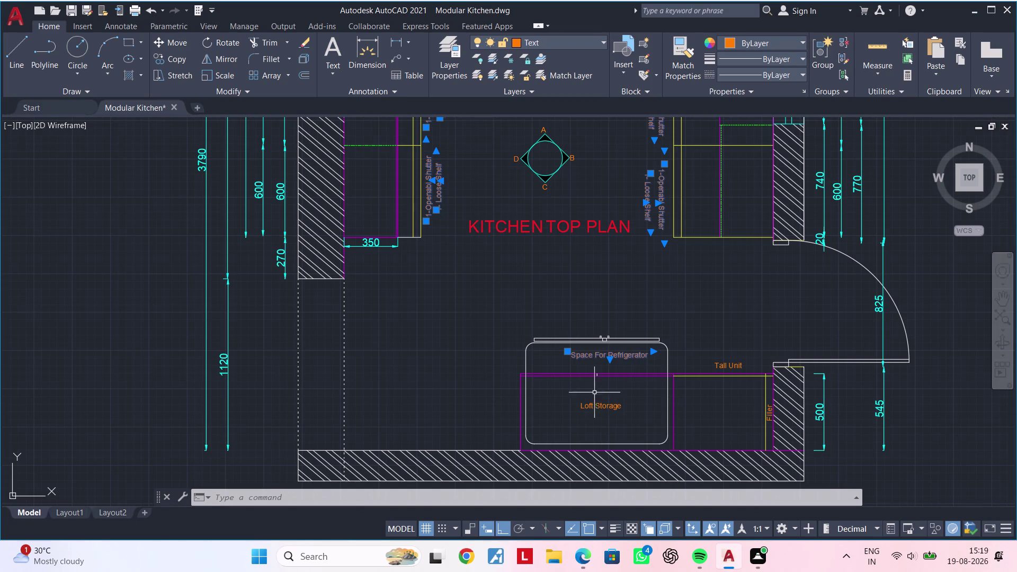
click(589, 403)
click(727, 367)
scroll(up, 3)
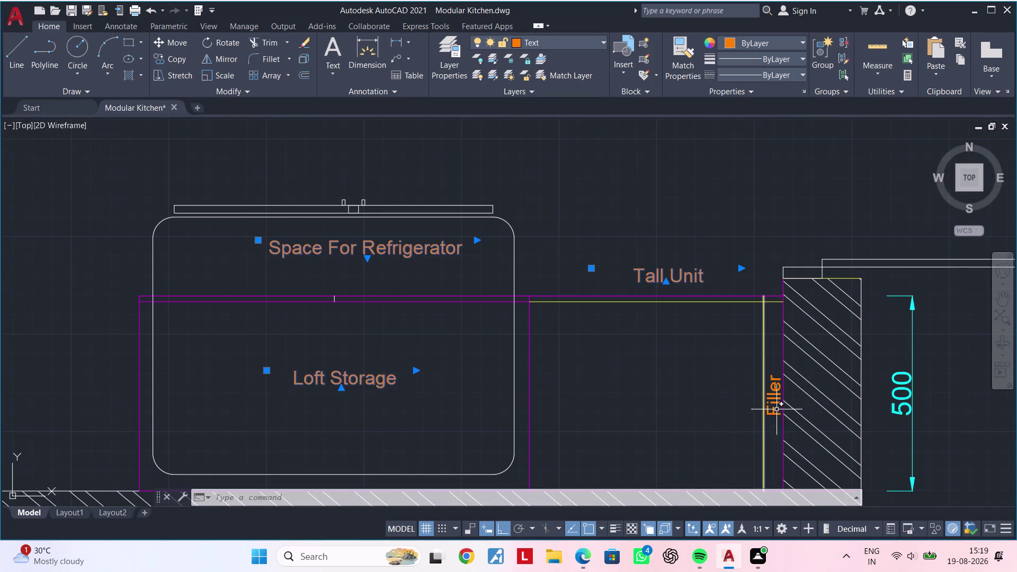
click(774, 406)
Change the selected labels' text height from 35 to 50 in Properties, then deselect.
right_click(638, 389)
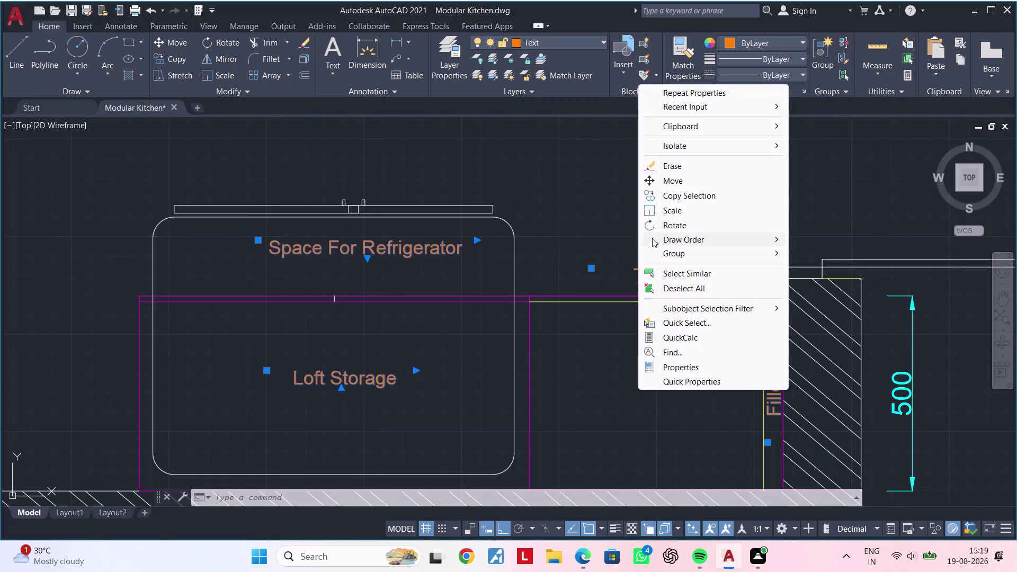
click(683, 371)
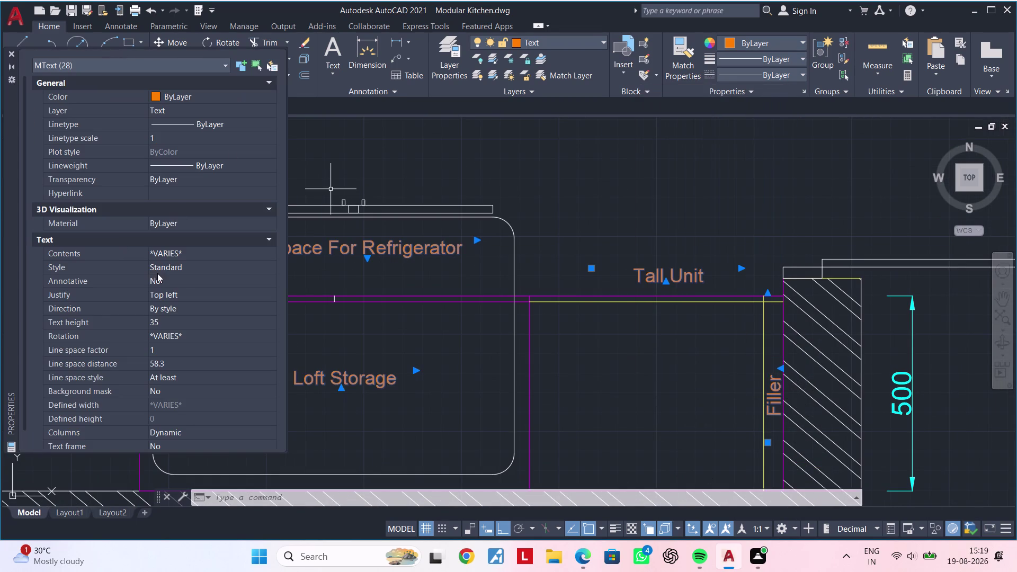
click(177, 318)
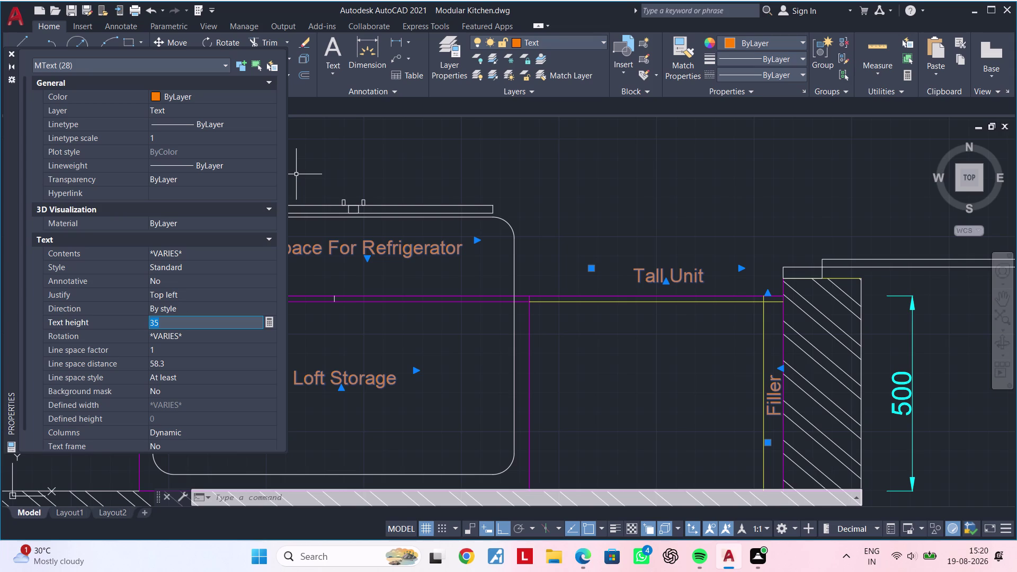
key(BackSpace)
text(50)
key(Return)
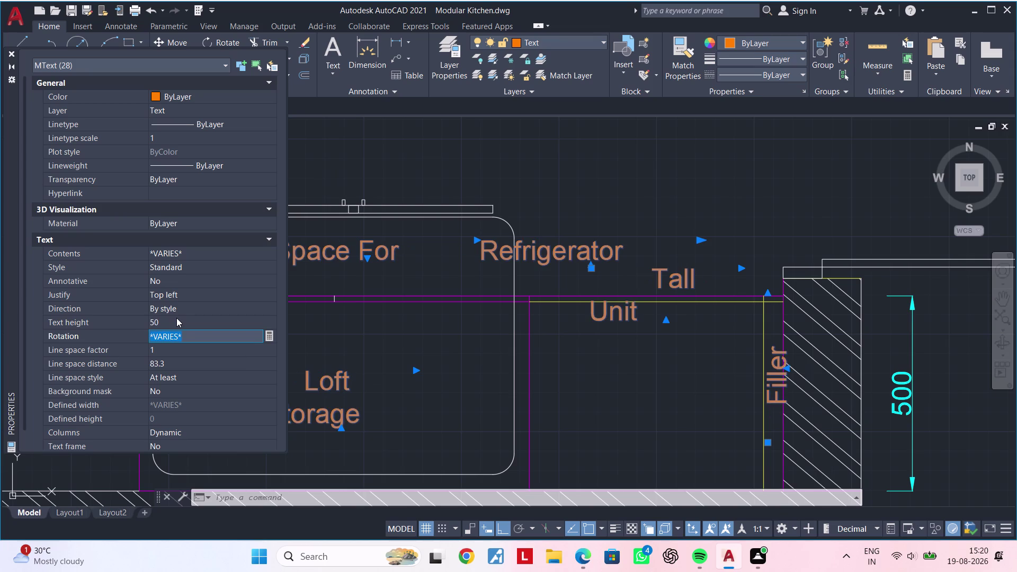
click(12, 58)
key(Escape)
key(Escape)
Pan to the plan title and select the Space For Refrigerator label.
scroll(down, 3)
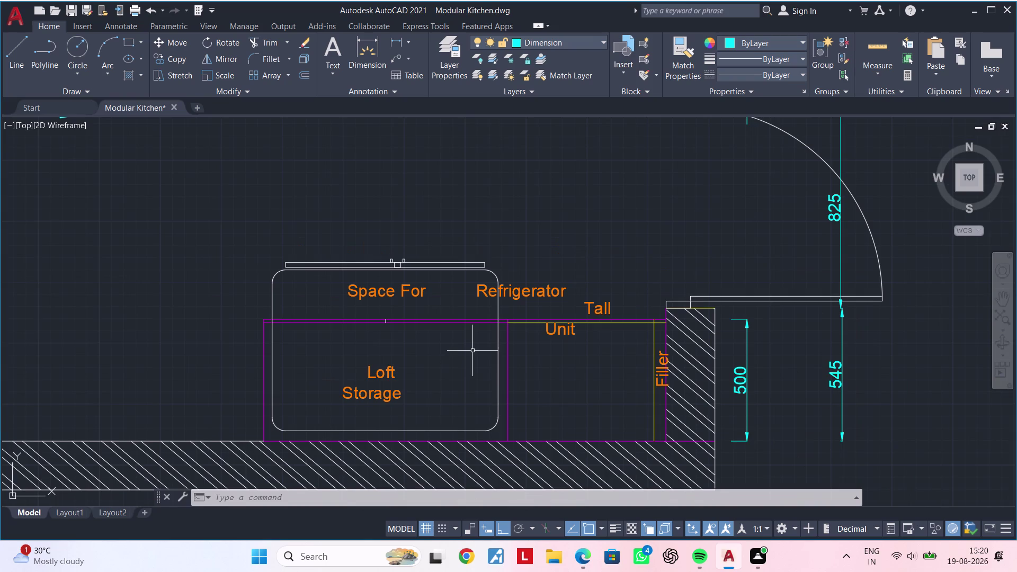
middle_drag(474, 350, 474, 369)
scroll(down, 3)
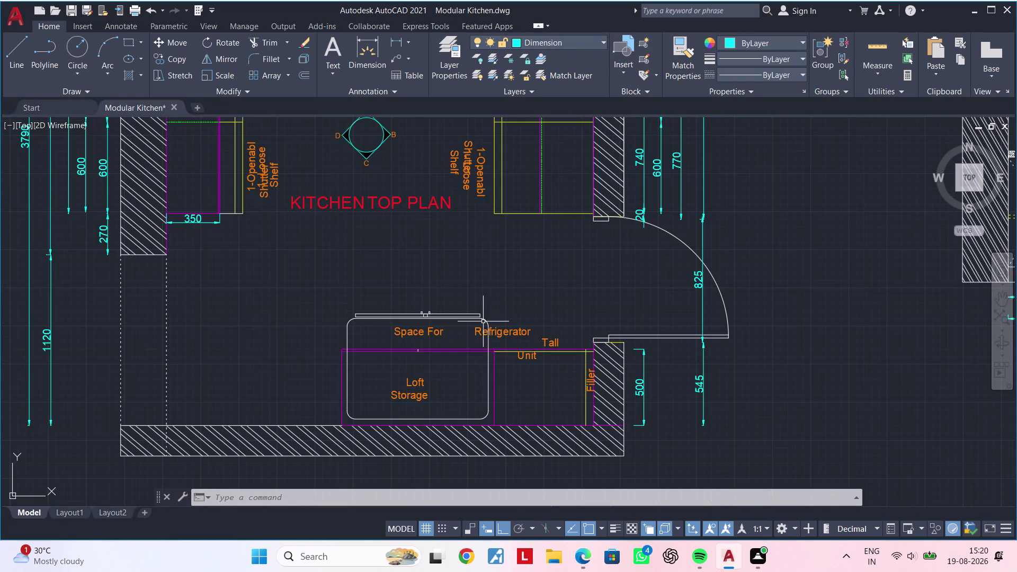
click(494, 330)
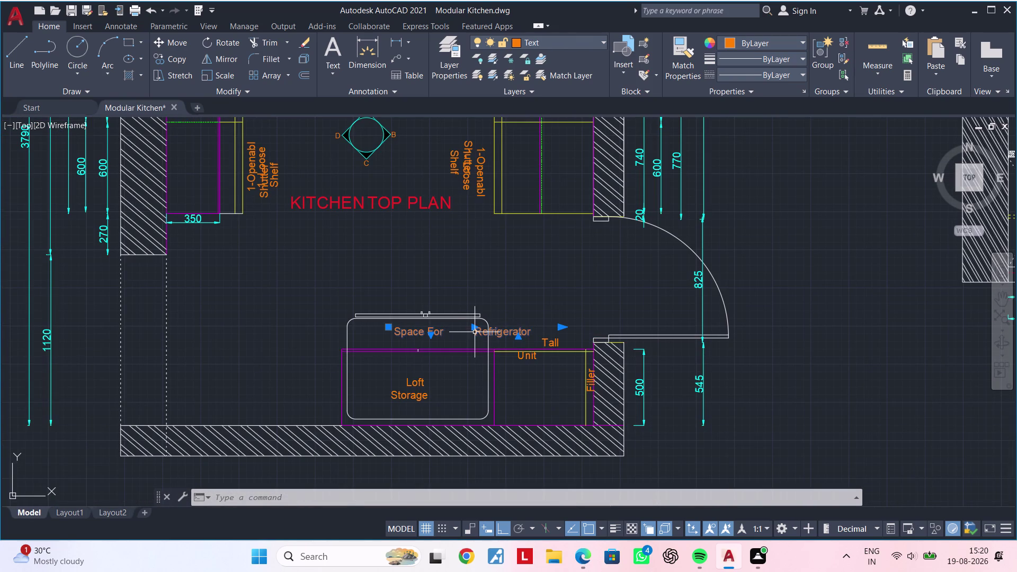
Try joining the Space For Refrigerator words with backspace, then undo and discard.
double_click(474, 332)
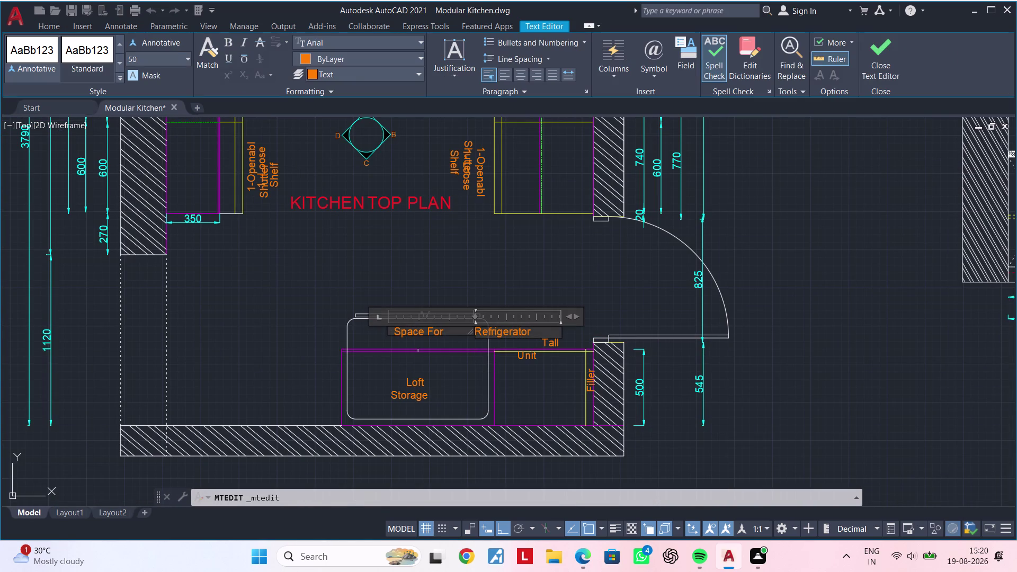
key(BackSpace)
key(BackSpace)
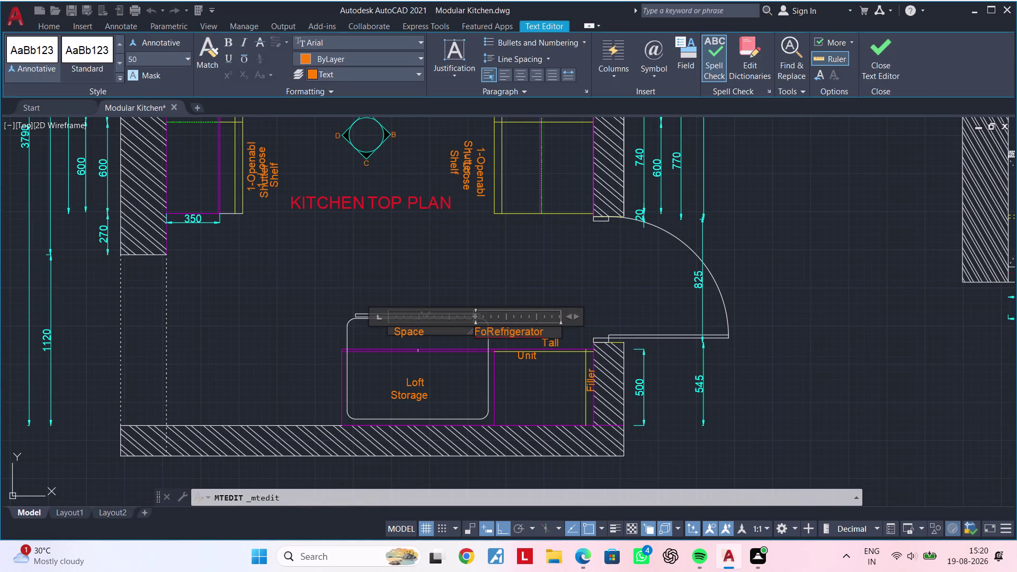
key(ctrl+z)
key(ctrl+z)
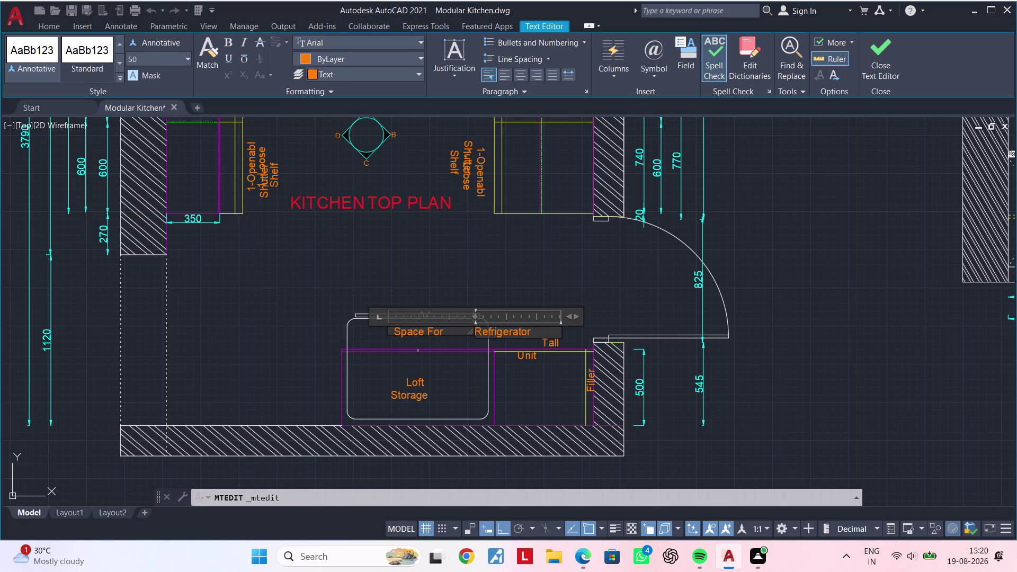
key(BackSpace)
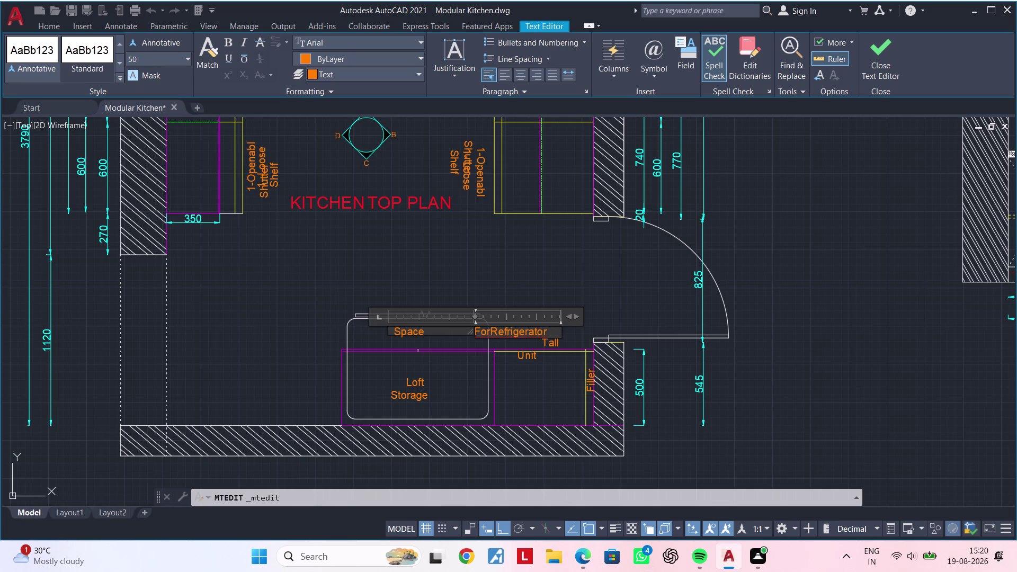
key(ctrl+z)
scroll(up, 3)
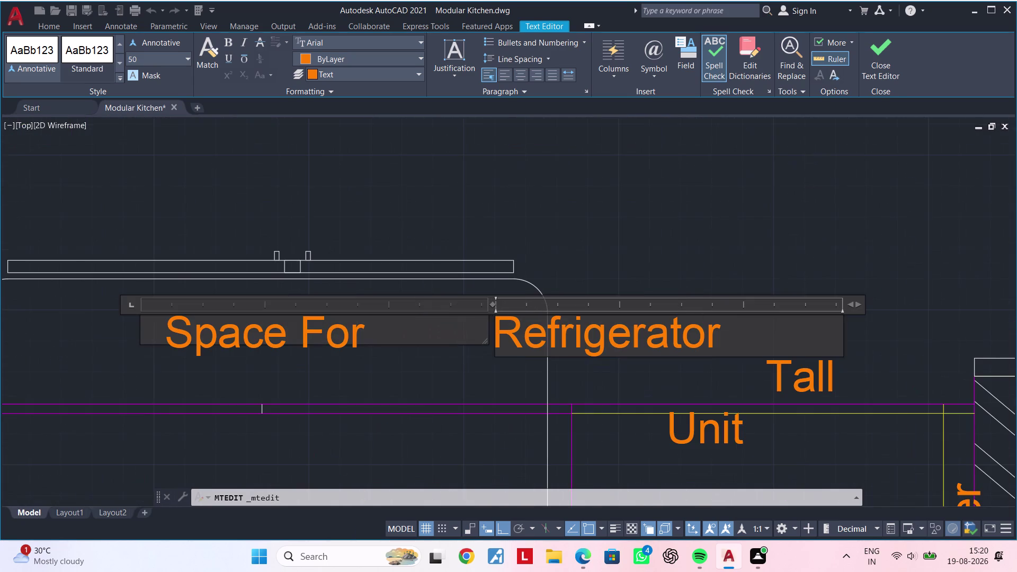
key(Escape)
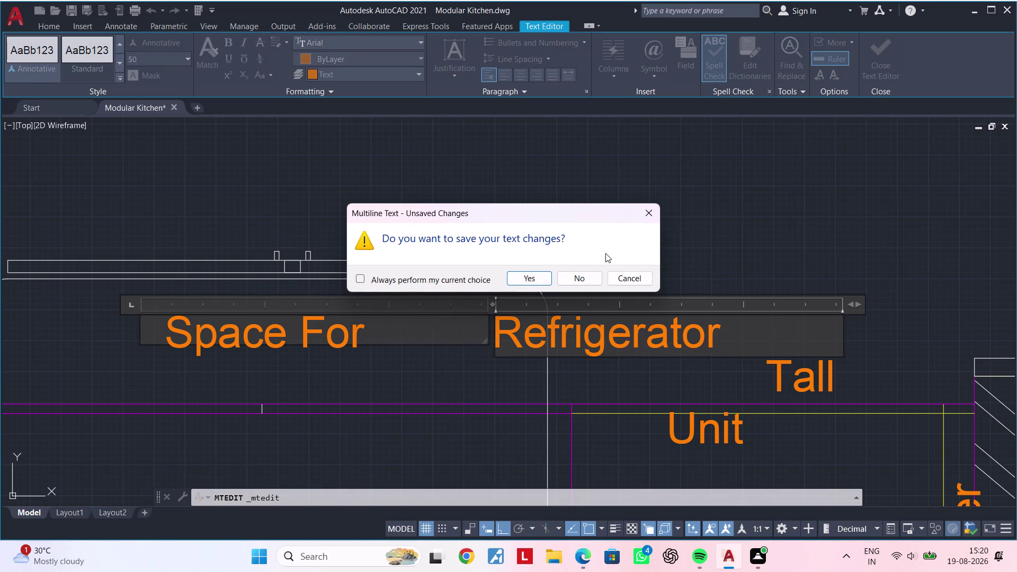
click(654, 213)
Reopen the Space For Refrigerator label and exit without changes.
key(Escape)
click(444, 373)
click(656, 209)
click(453, 440)
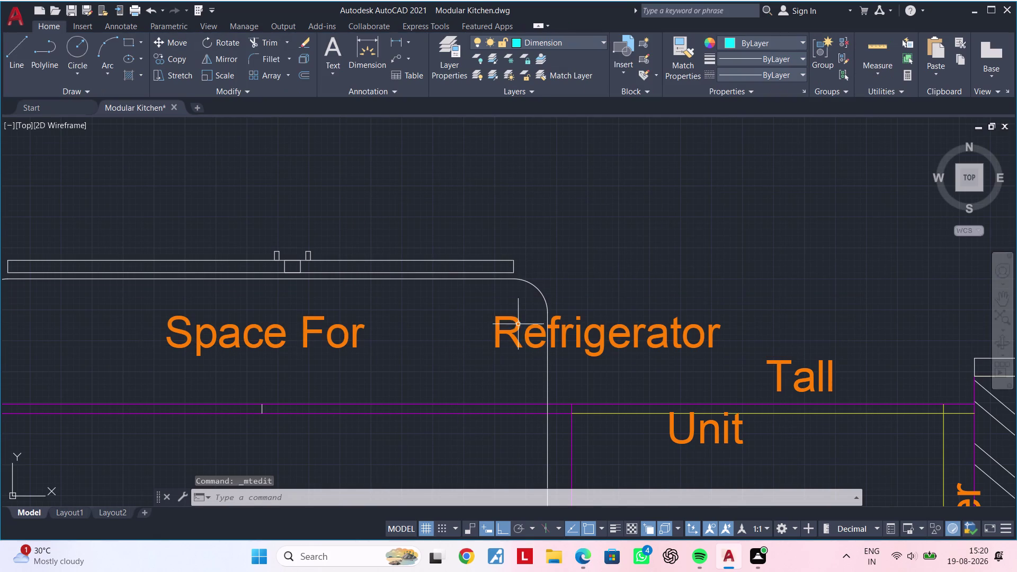
double_click(510, 331)
click(717, 333)
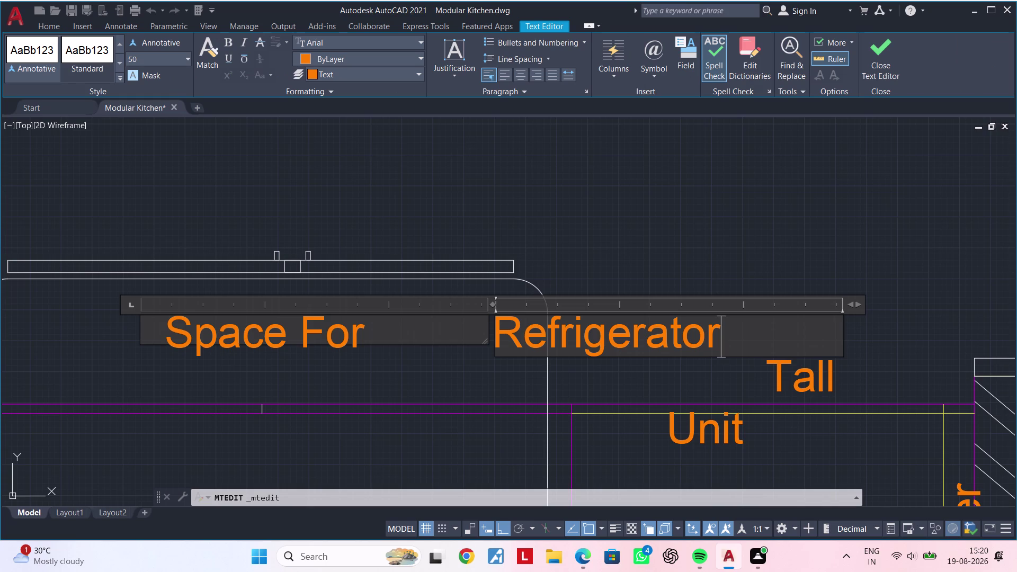
key(Escape)
click(697, 432)
key(Escape)
Widen the Tall Unit MText box so 'Tall Unit' fits on one line.
double_click(705, 432)
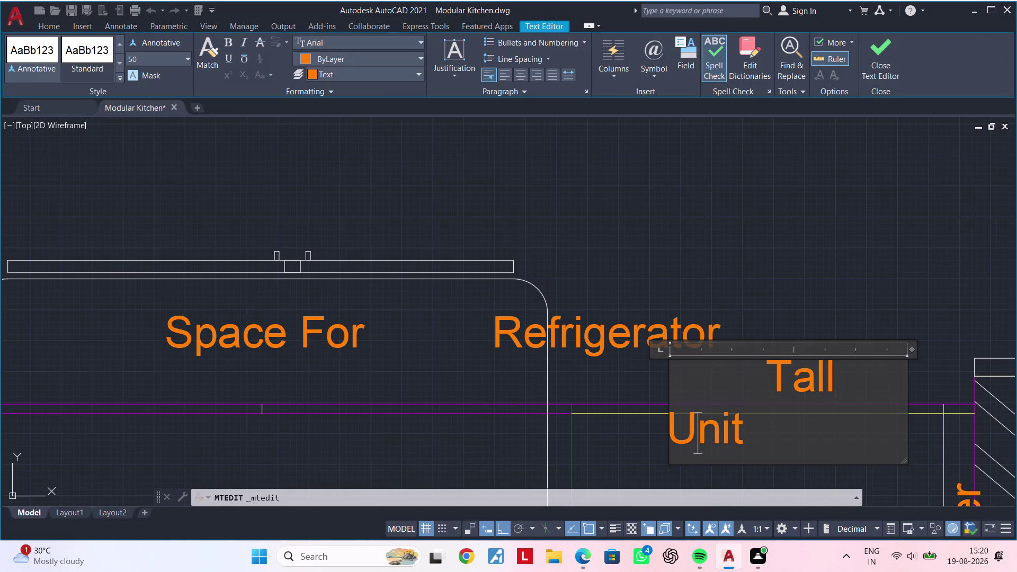
click(669, 433)
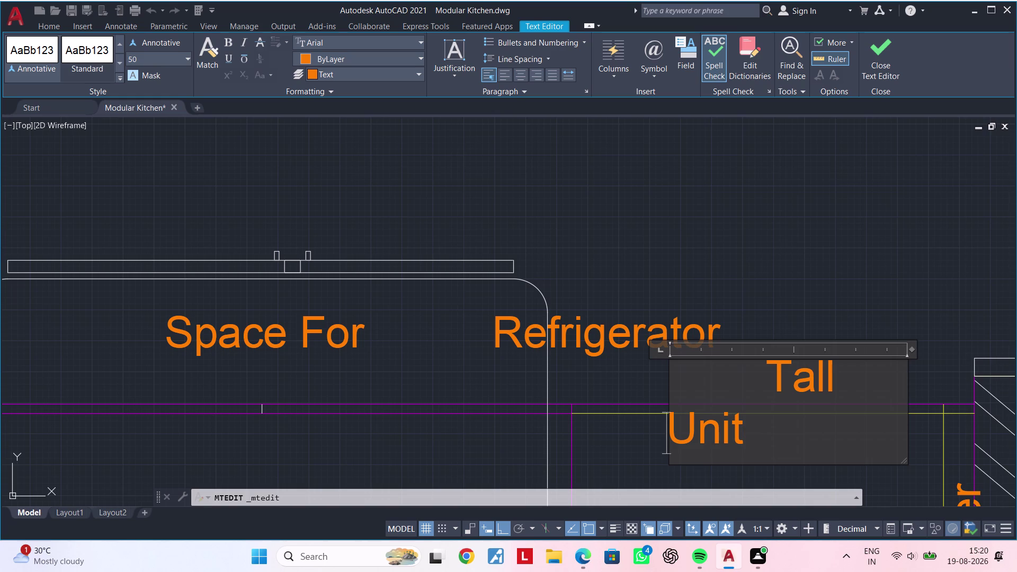
key(BackSpace)
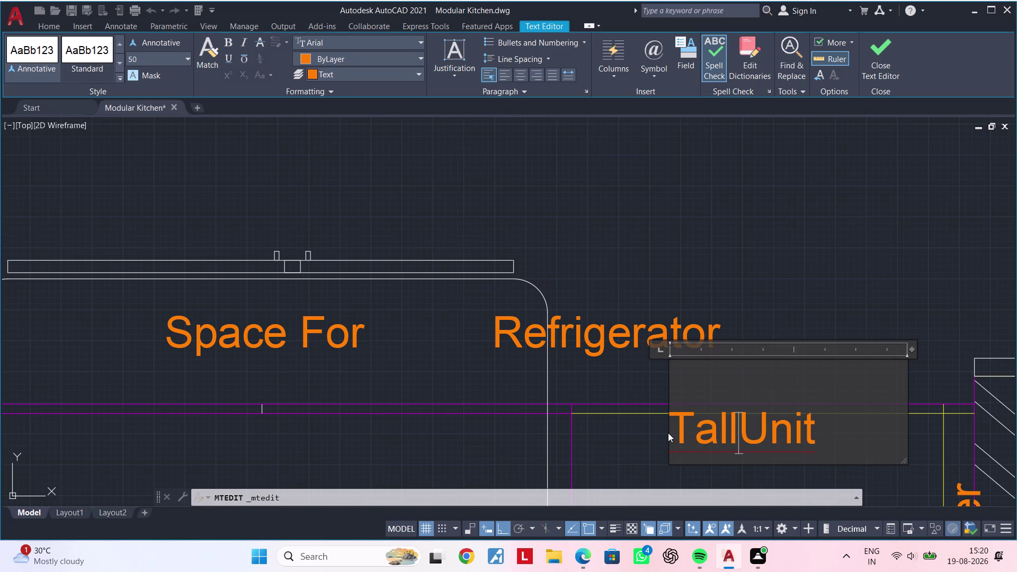
key(space)
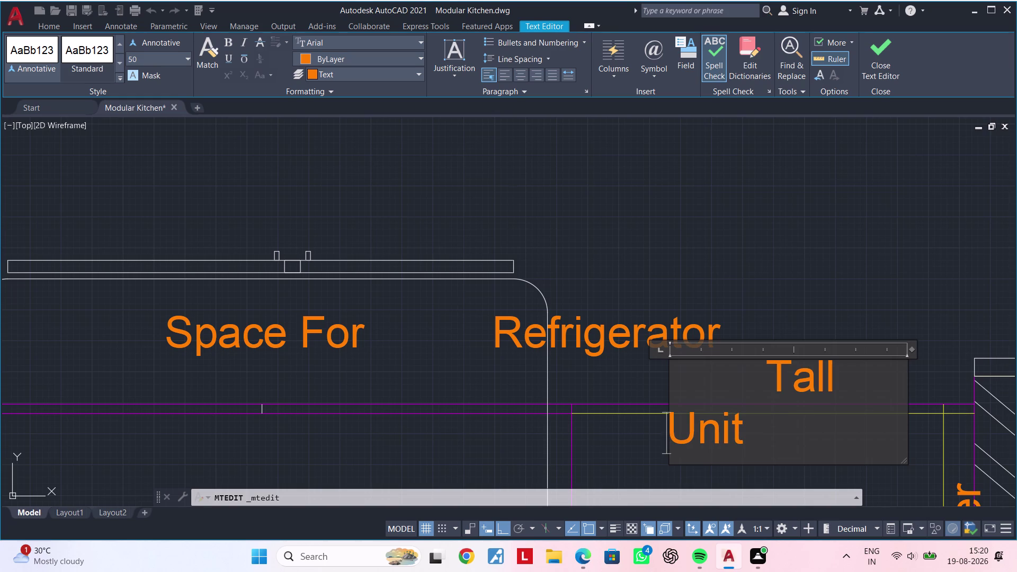
drag(913, 348, 941, 348)
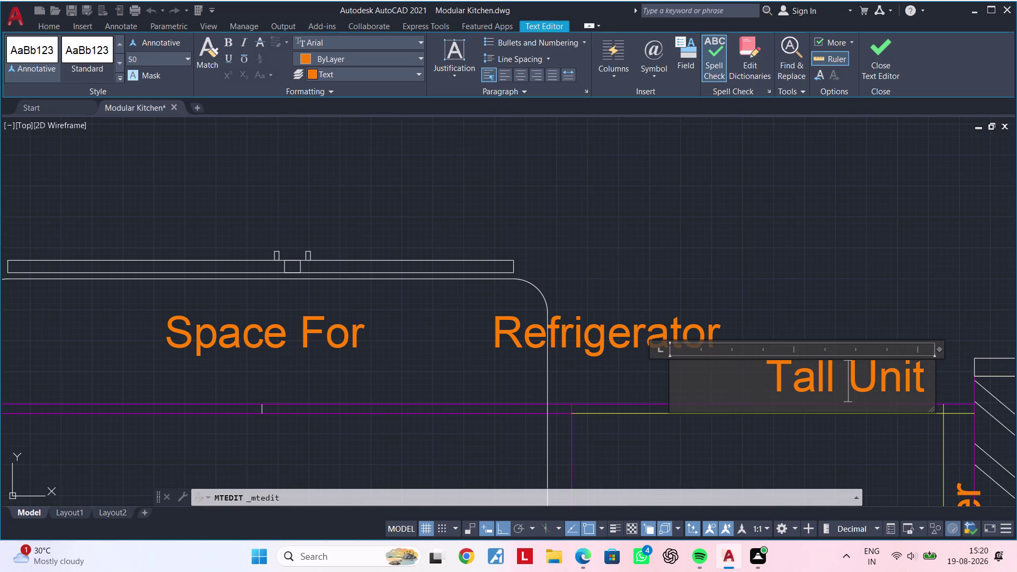
click(861, 426)
scroll(down, 3)
middle_drag(846, 423, 756, 408)
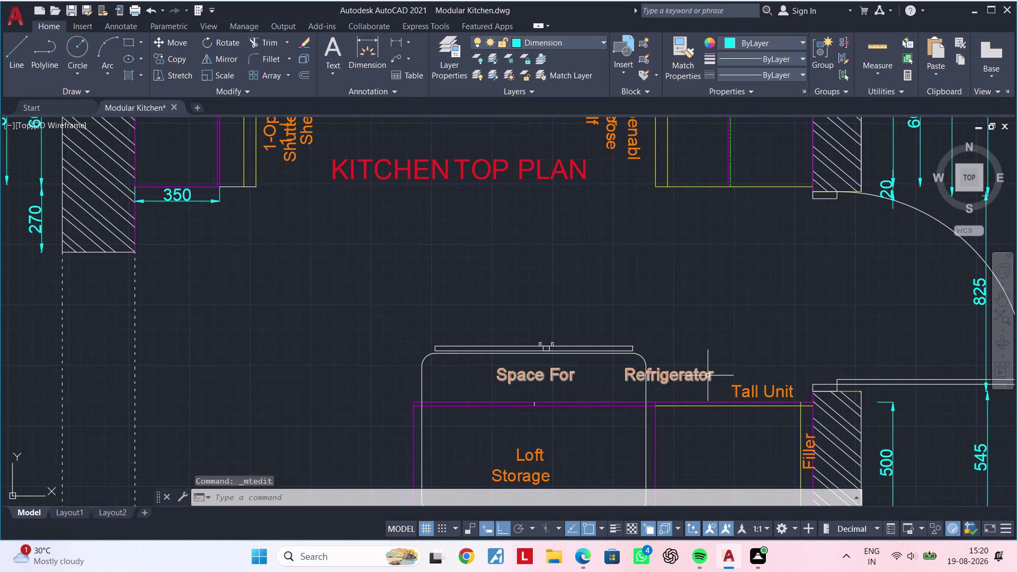
Try joining the Space For Refrigerator label's words onto a single line.
double_click(708, 375)
click(715, 373)
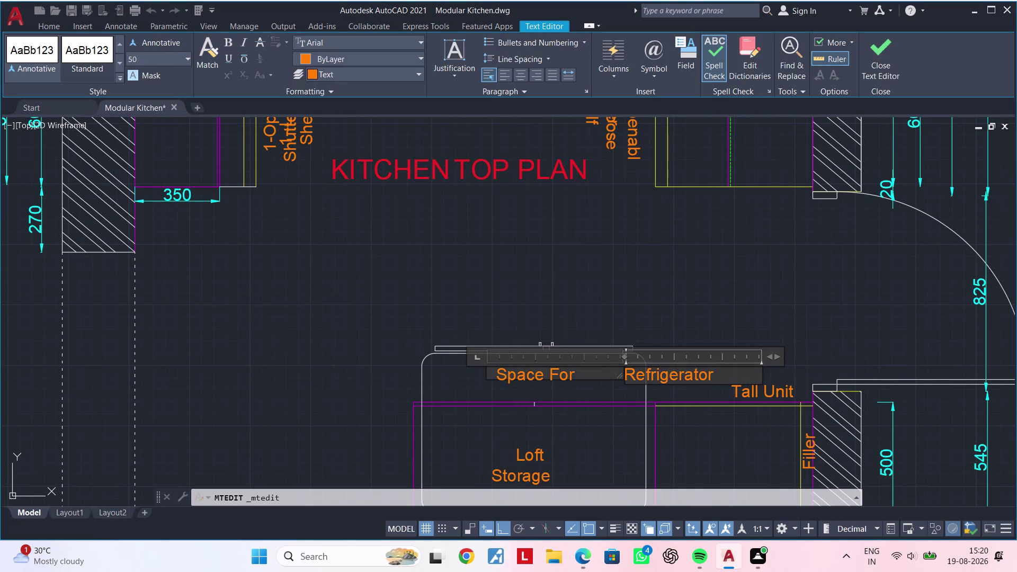
click(577, 373)
key(BackSpace)
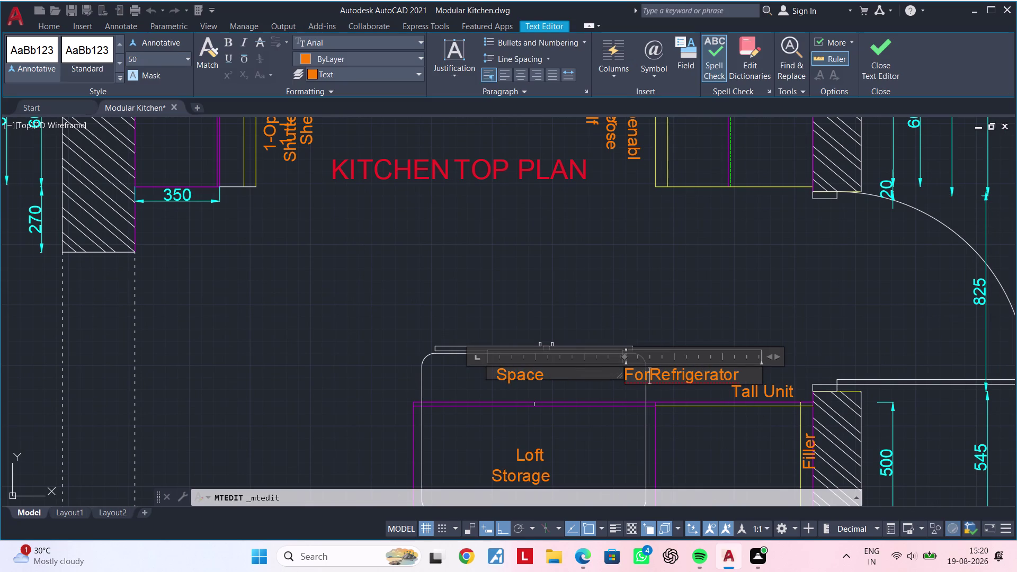
key(BackSpace)
key(BackSpace)
key(BackSpace)
key(BackSpace)
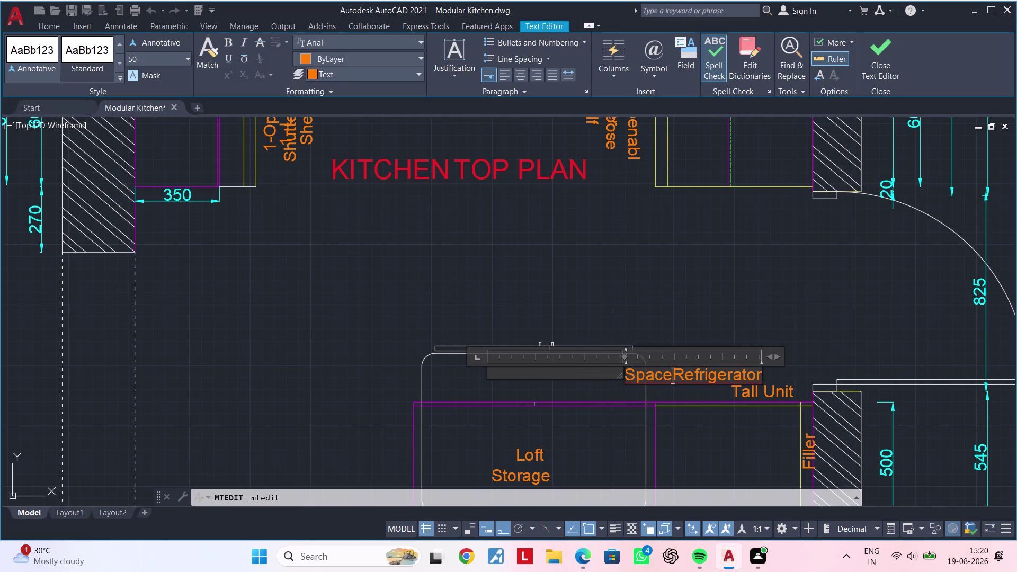
click(601, 394)
scroll(up, 3)
double_click(686, 371)
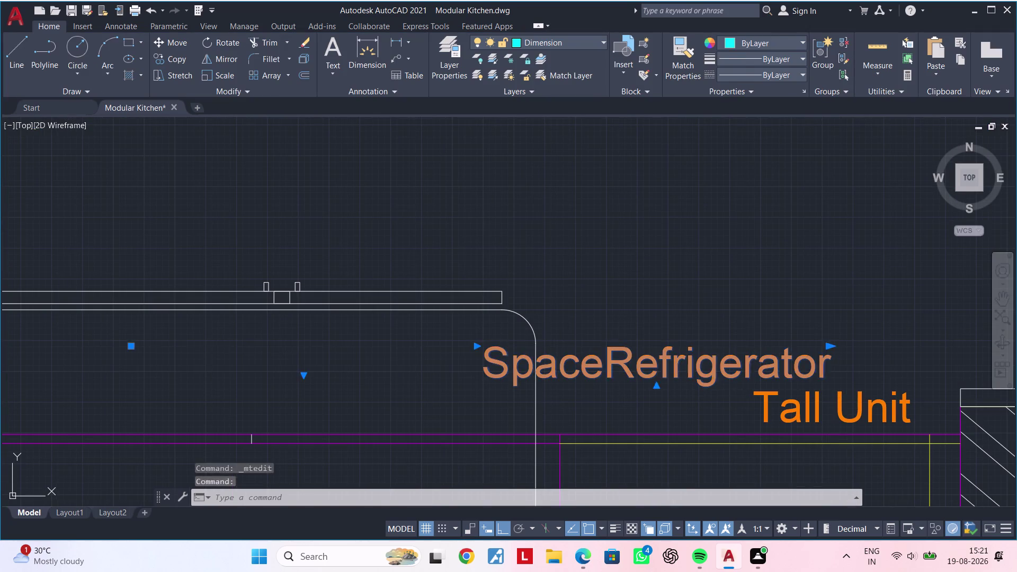
middle_drag(758, 344, 517, 342)
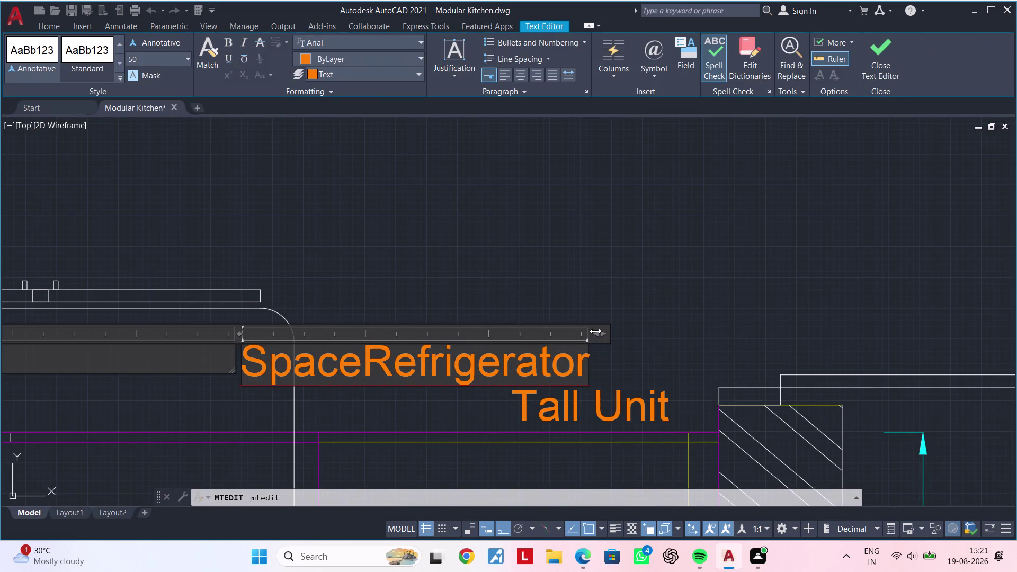
drag(596, 331, 720, 322)
click(721, 323)
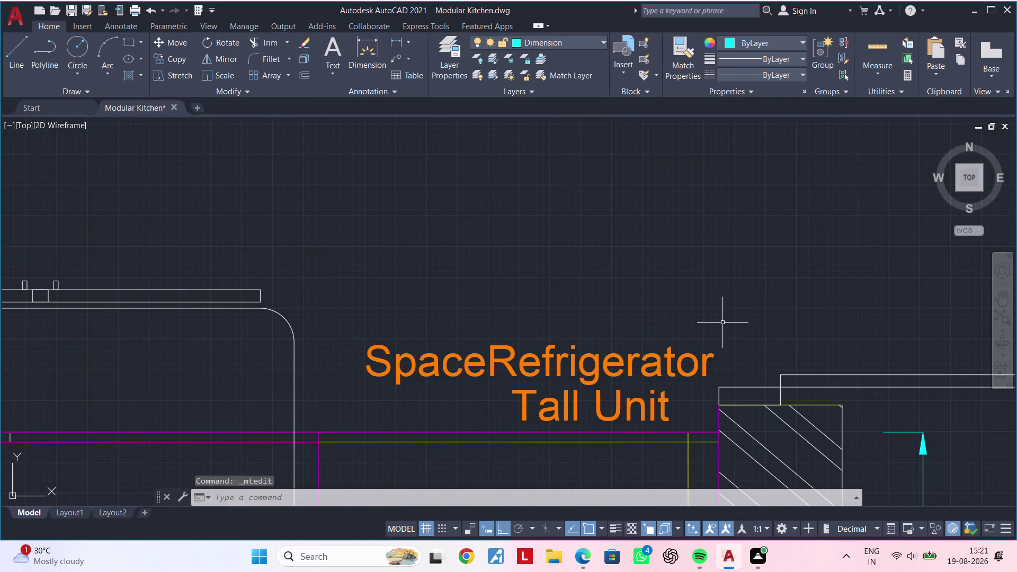
middle_drag(689, 359, 652, 310)
double_click(647, 316)
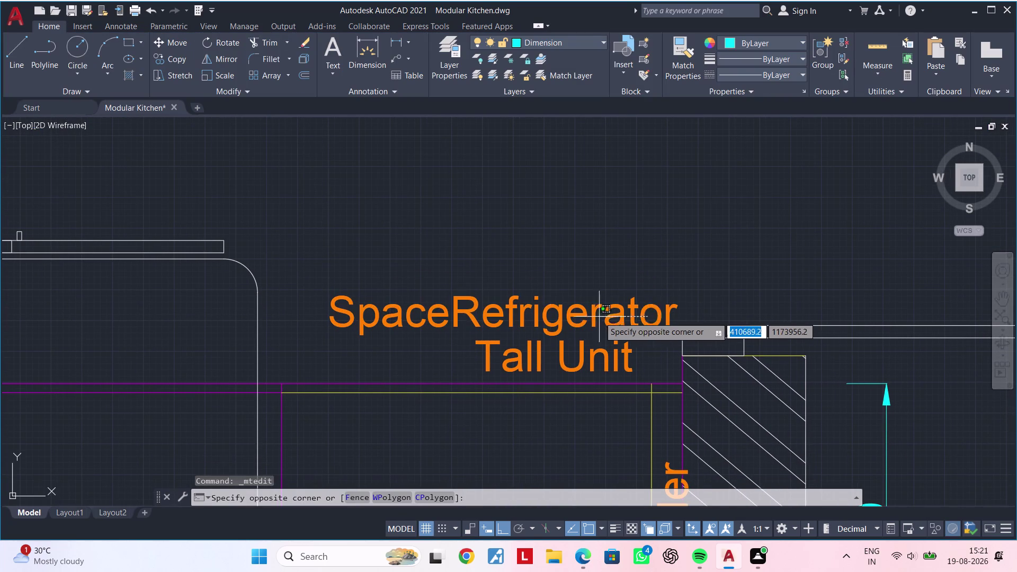
click(526, 317)
Reopen the SpaceRefrigerator label and discard the edits with Escape.
double_click(458, 317)
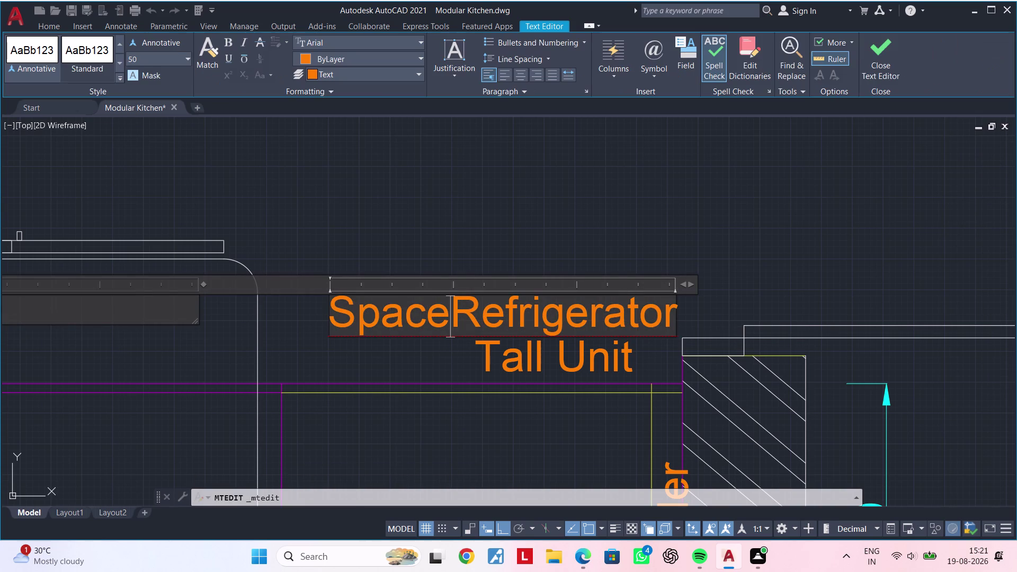
key(space)
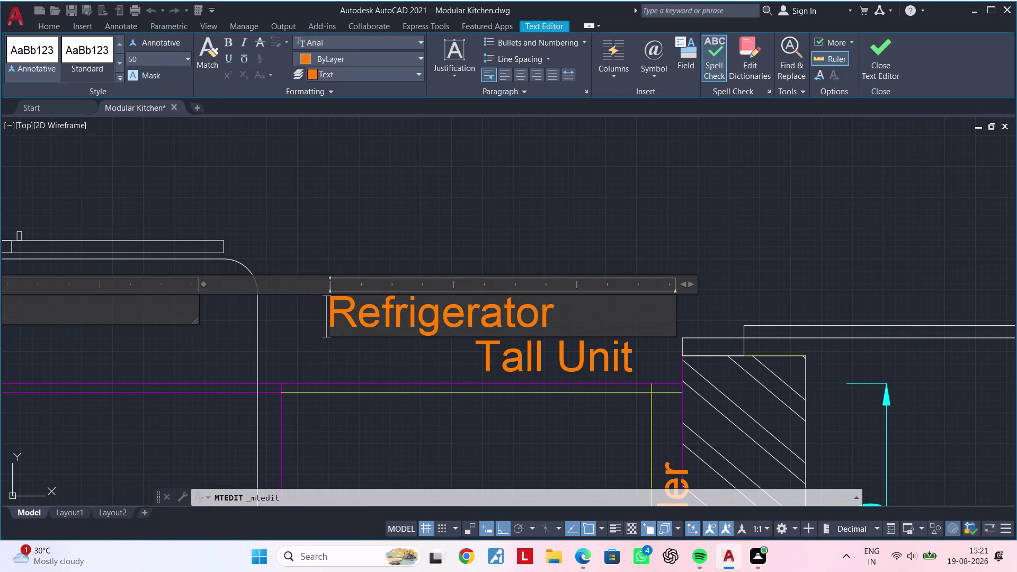
scroll(down, 3)
key(Escape)
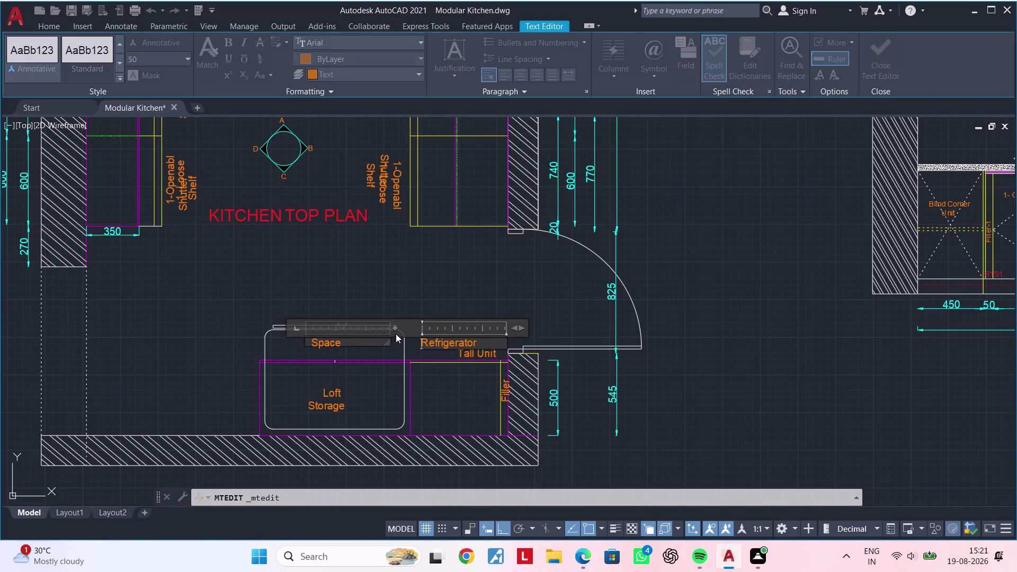
key(Escape)
key(Escape)
key(Escape)
key(Escape)
key(Escape)
key(Escape)
key(Escape)
key(Escape)
key(Escape)
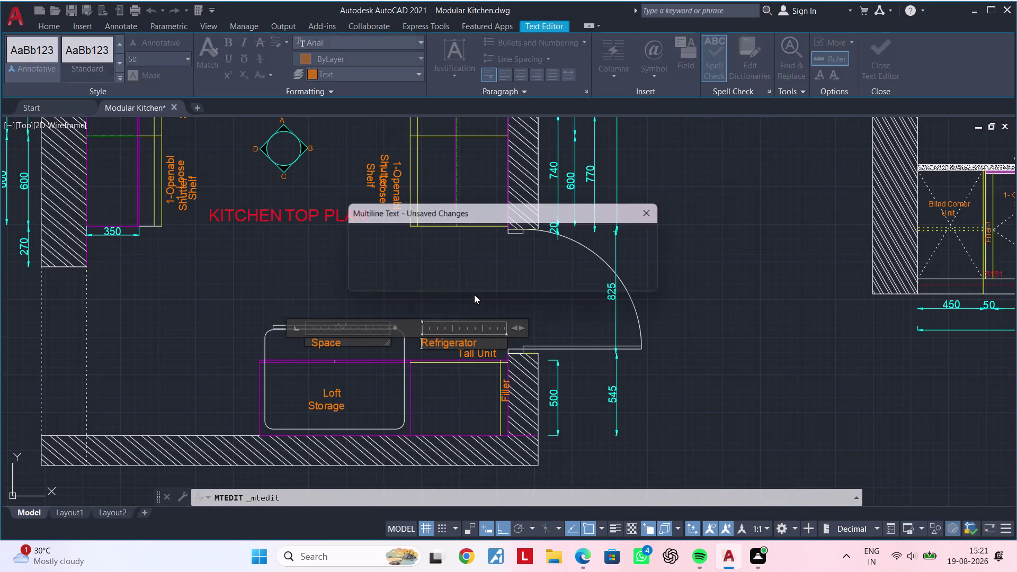
key(Escape)
key(Escape)
key(Escape)
key(Escape)
key(Escape)
key(Escape)
key(Escape)
key(Escape)
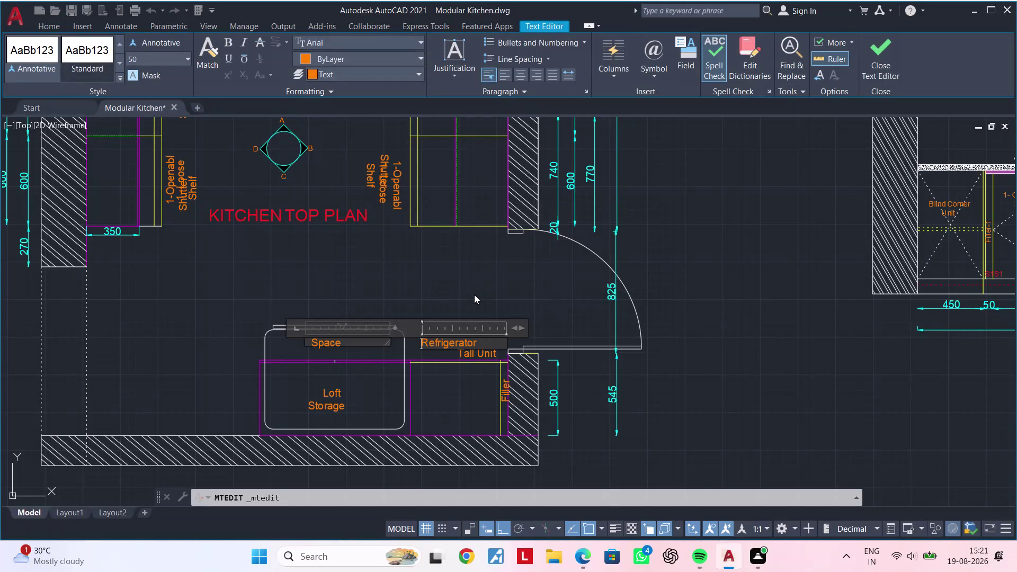
scroll(down, 3)
scroll(up, 3)
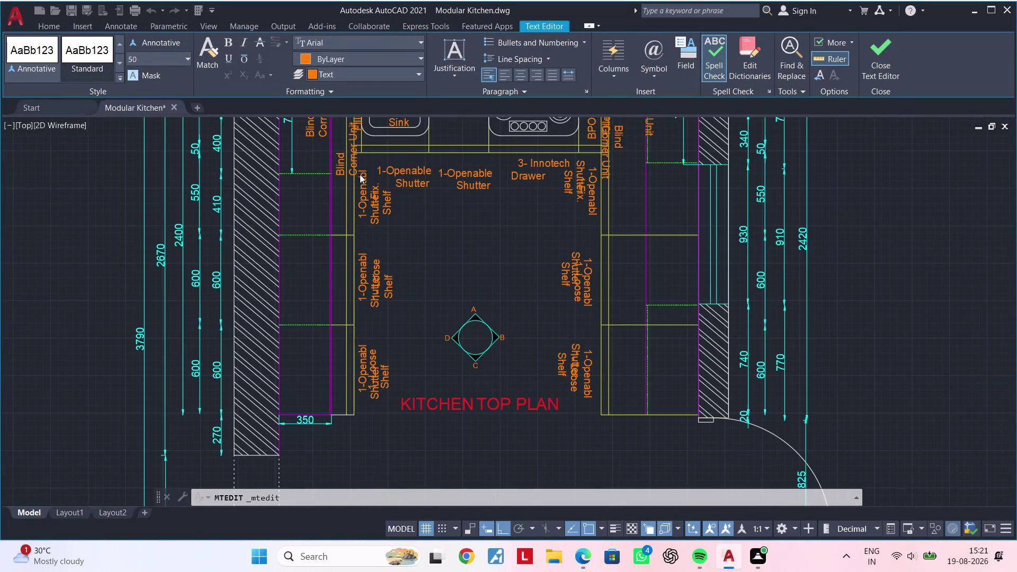
scroll(up, 3)
scroll(down, 3)
scroll(up, 3)
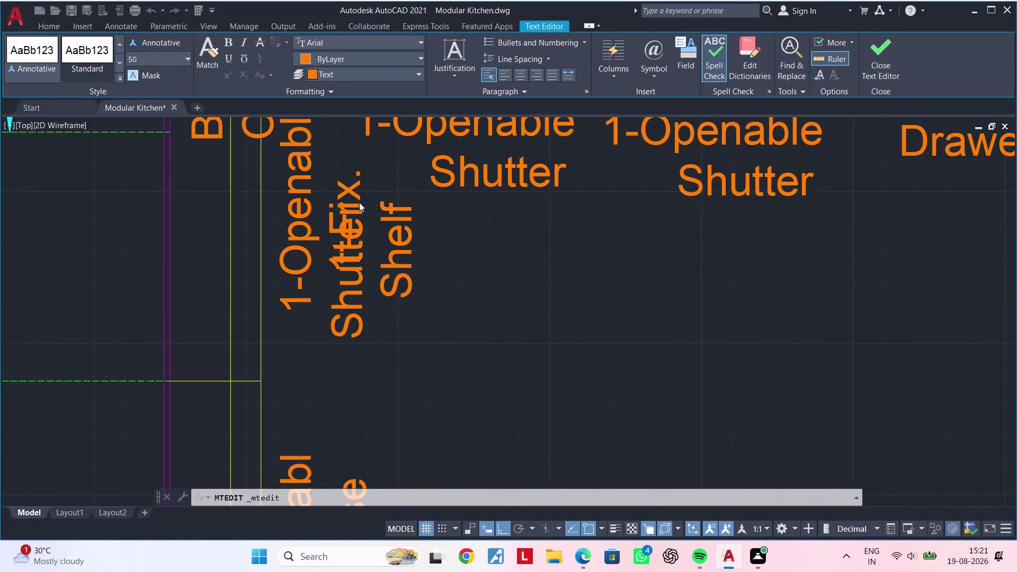
key(Escape)
key(Escape)
scroll(down, 3)
scroll(down, 3)
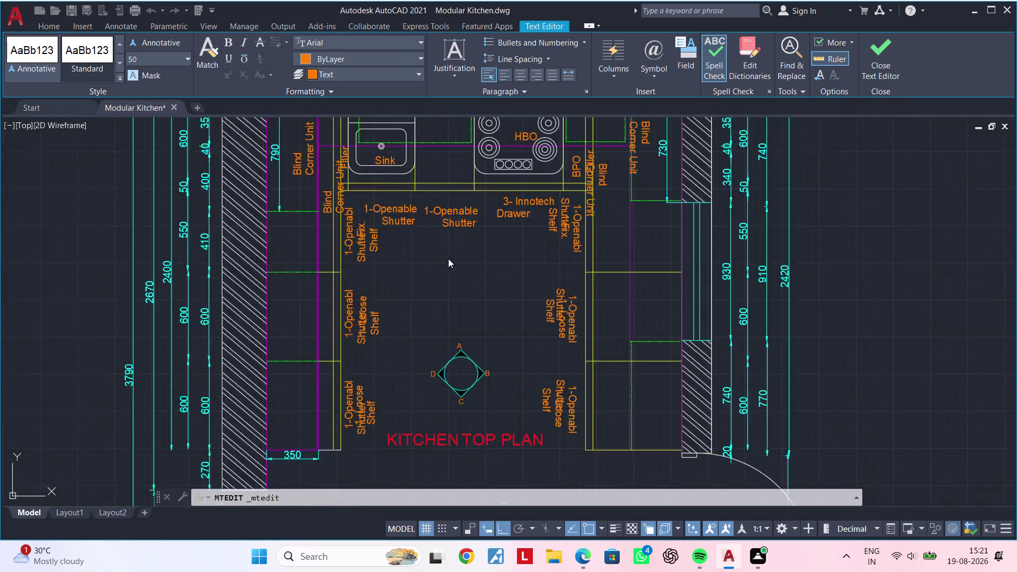
scroll(down, 3)
click(477, 285)
key(Escape)
key(Escape)
Delete the SpaceRefrigerator label.
middle_drag(466, 281, 475, 203)
scroll(up, 3)
middle_drag(558, 374, 553, 328)
middle_drag(549, 364, 540, 255)
scroll(up, 3)
click(591, 321)
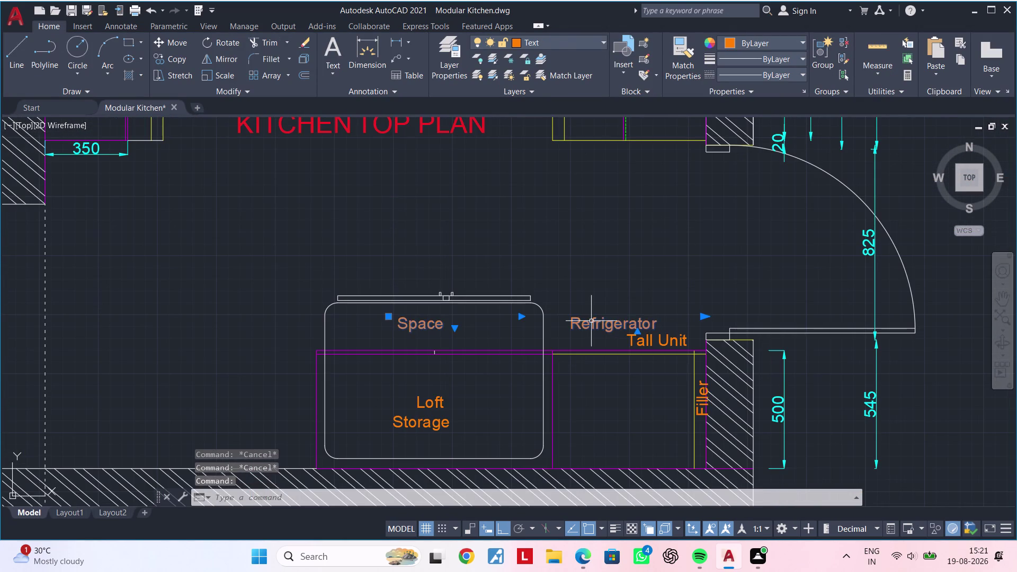
key(Delete)
scroll(down, 3)
Copy the Loft Storage label with CO into the upper rounded box.
middle_drag(591, 321, 607, 301)
scroll(up, 3)
click(542, 346)
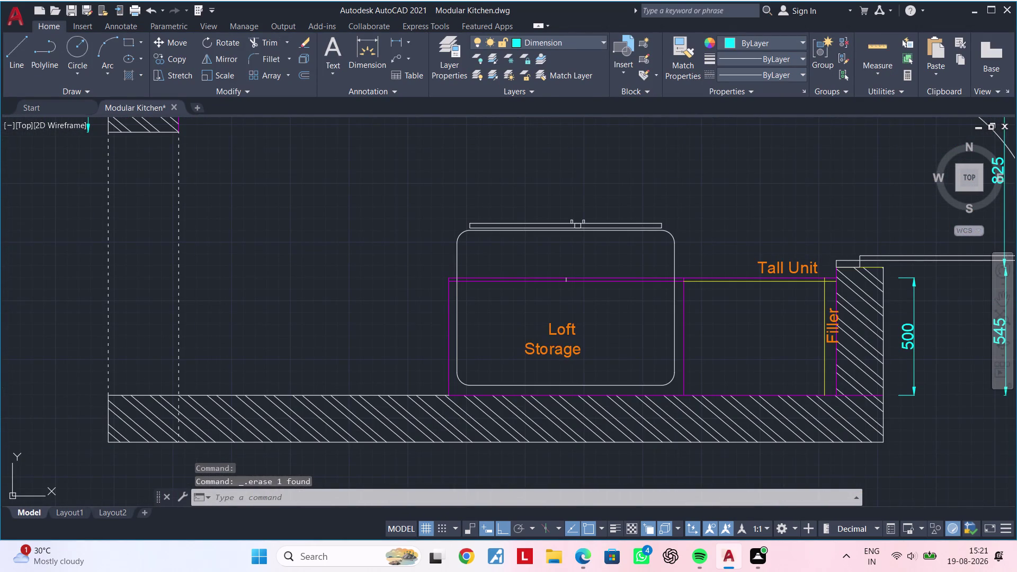
text(c)
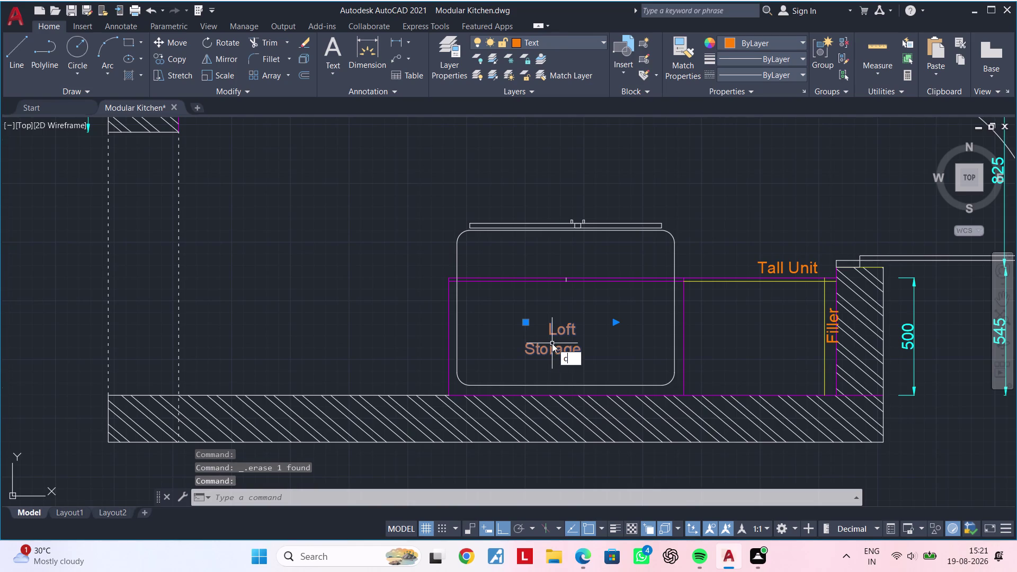
text(o)
key(space)
click(551, 342)
click(515, 266)
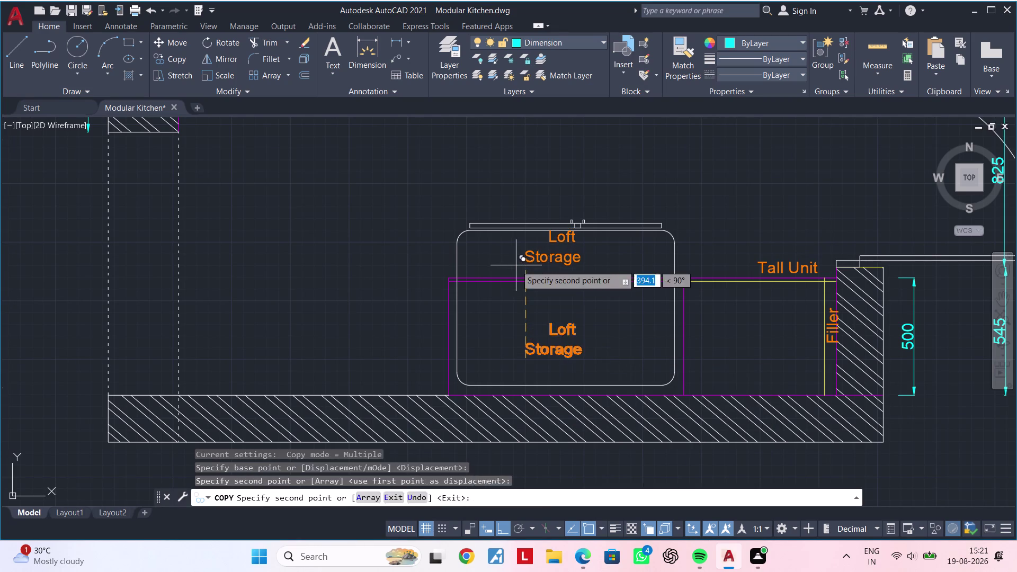
key(Escape)
double_click(548, 261)
Widen the copied label's text box and erase the Loft Storage text.
middle_drag(572, 258, 513, 300)
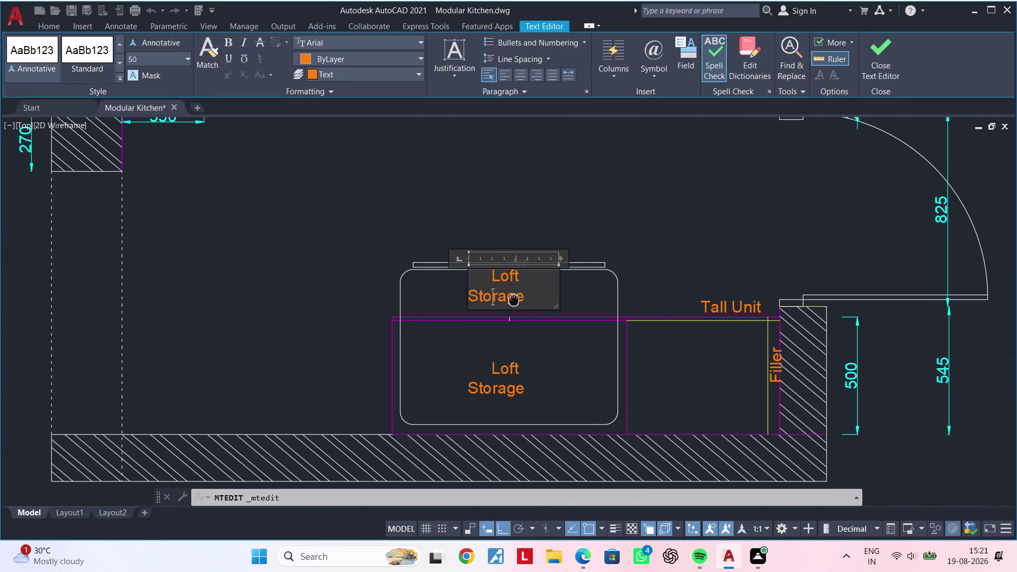
drag(555, 260, 631, 260)
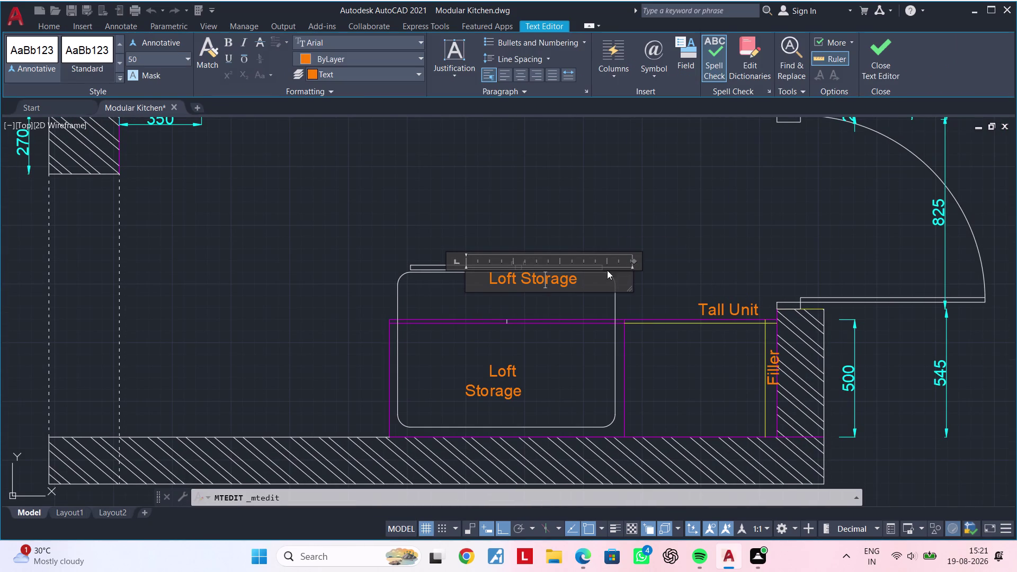
click(581, 280)
key(BackSpace)
key(BackSpace)
key(BackSpace)
key(BackSpace)
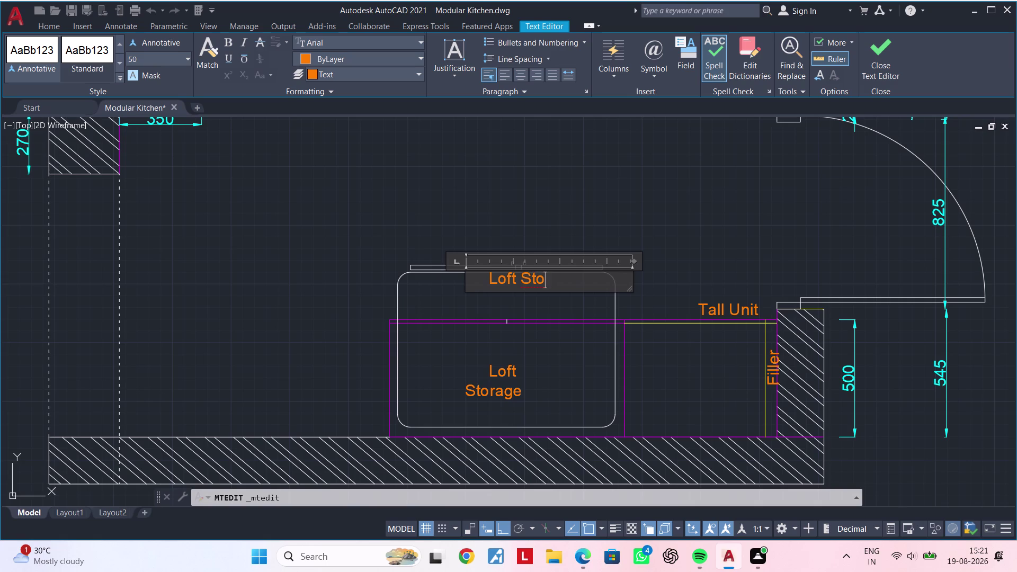
key(BackSpace)
key(BackSpace)
key(BackSpace)
key(BackSpace)
key(BackSpace)
key(BackSpace)
key(BackSpace)
key(BackSpace)
key(BackSpace)
key(BackSpace)
key(BackSpace)
key(BackSpace)
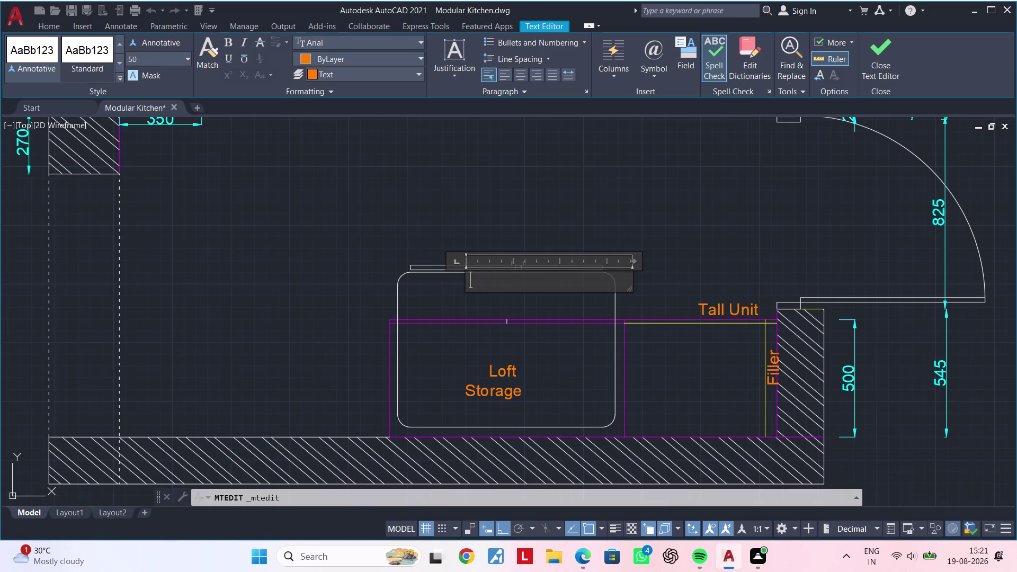
Type 'Space For Refrigeration' into the label and close the editor.
text(Spa)
text(ce)
key(space)
text(F)
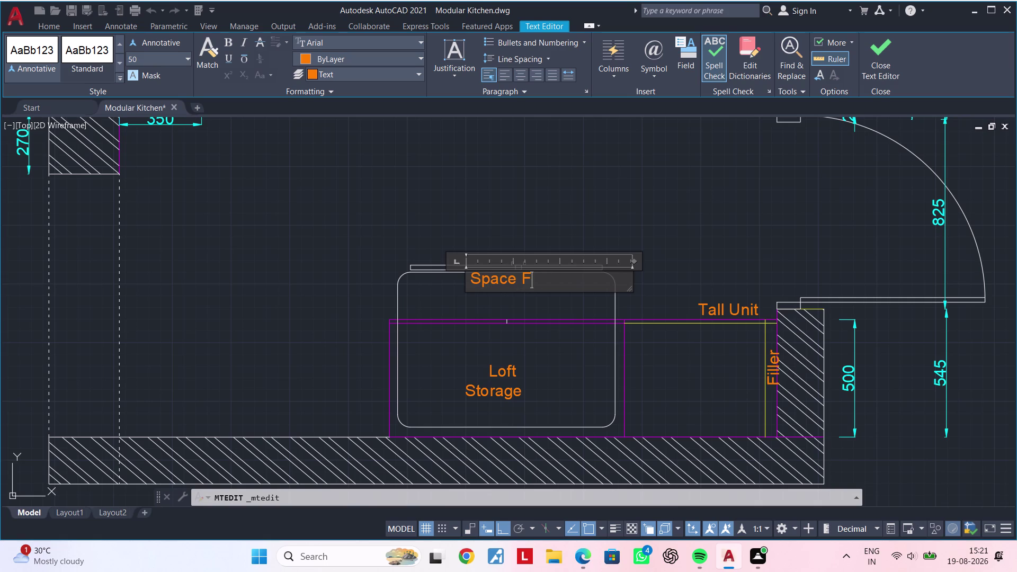
text(or)
key(space)
text(Re)
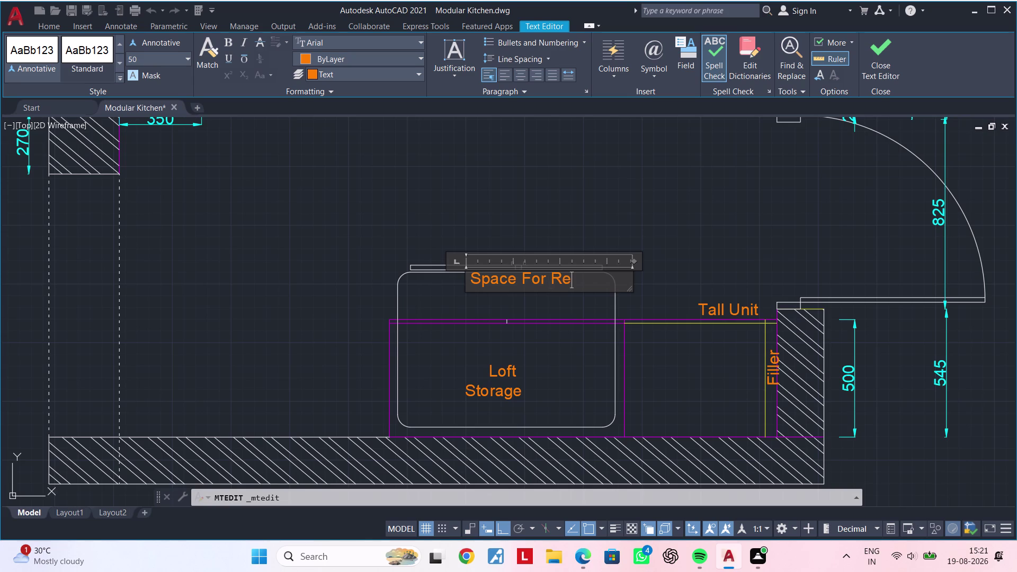
text(fr)
text(i)
text(g)
text(en)
key(BackSpace)
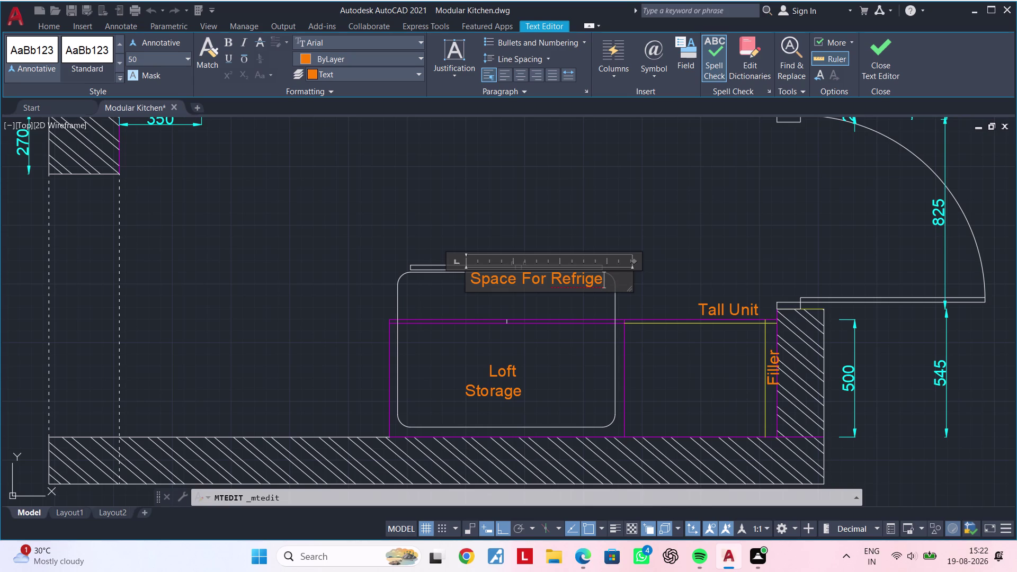
text(ratio)
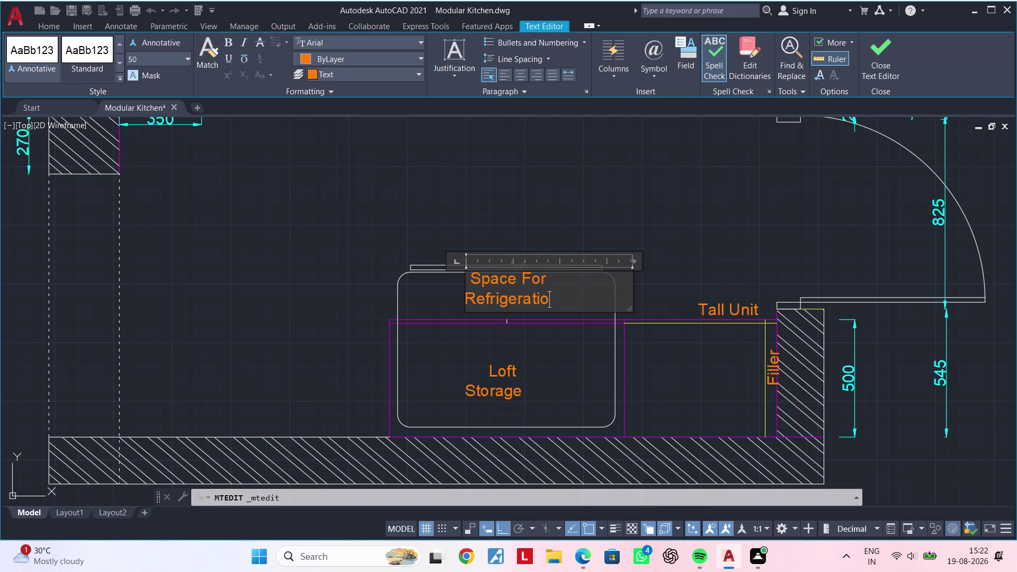
text(n)
click(547, 370)
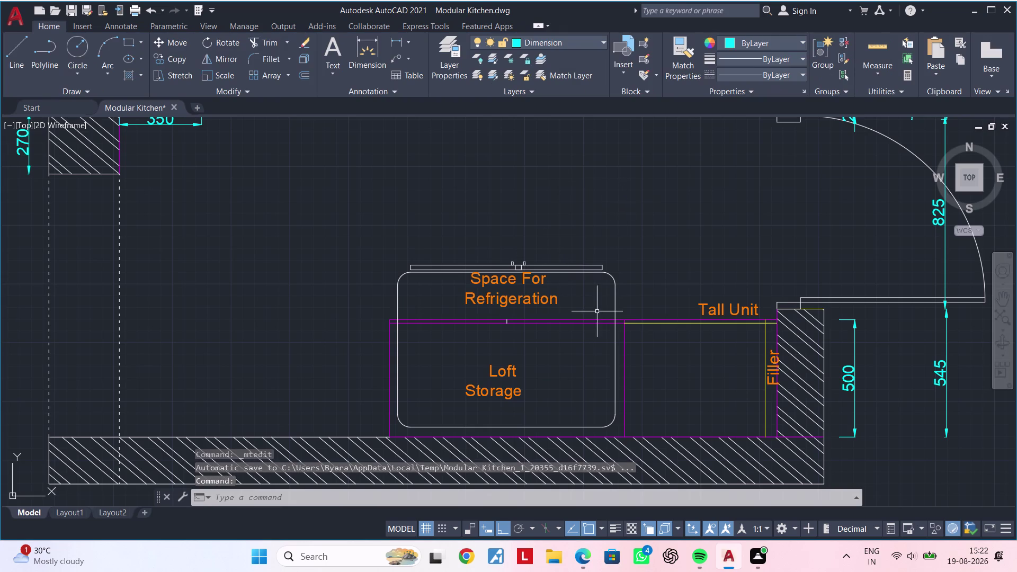
Move the Tall Unit label left above the right compartment.
click(531, 293)
key(Escape)
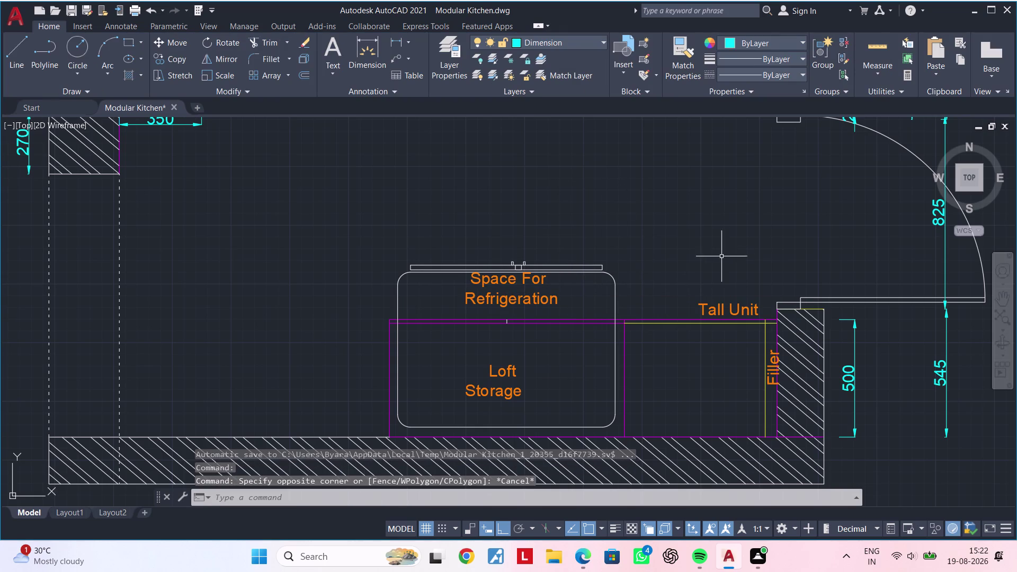
middle_drag(687, 263, 606, 266)
click(648, 310)
text(m)
key(space)
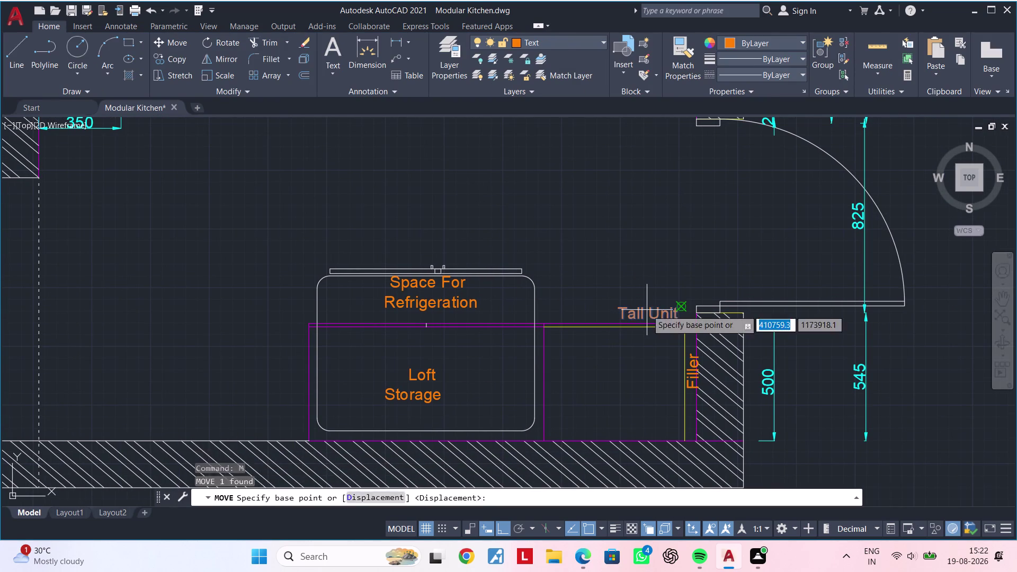
drag(647, 310, 632, 310)
click(625, 307)
key(Escape)
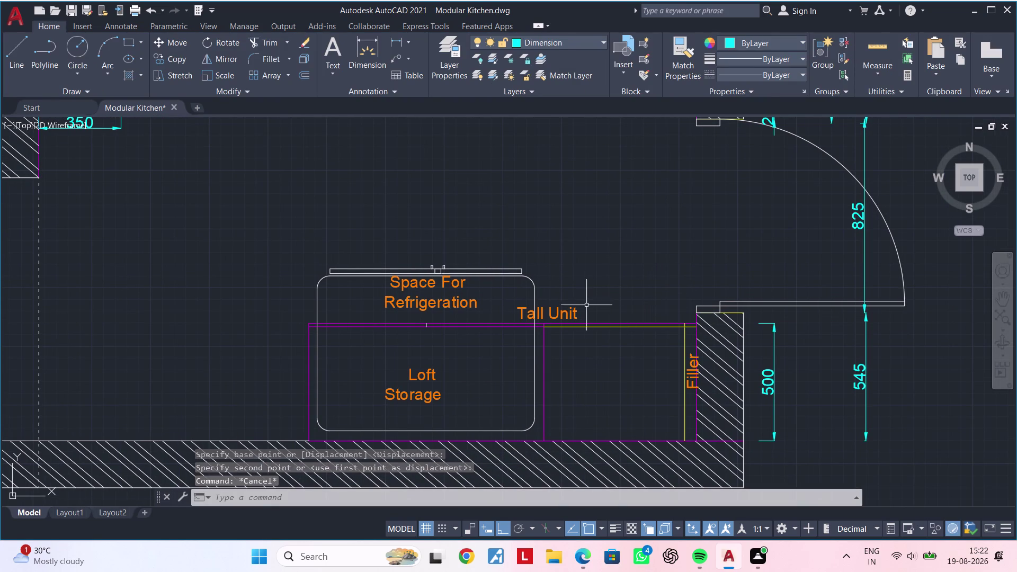
Turn off Ortho and start moving the Tall Unit label again.
click(577, 308)
click(502, 532)
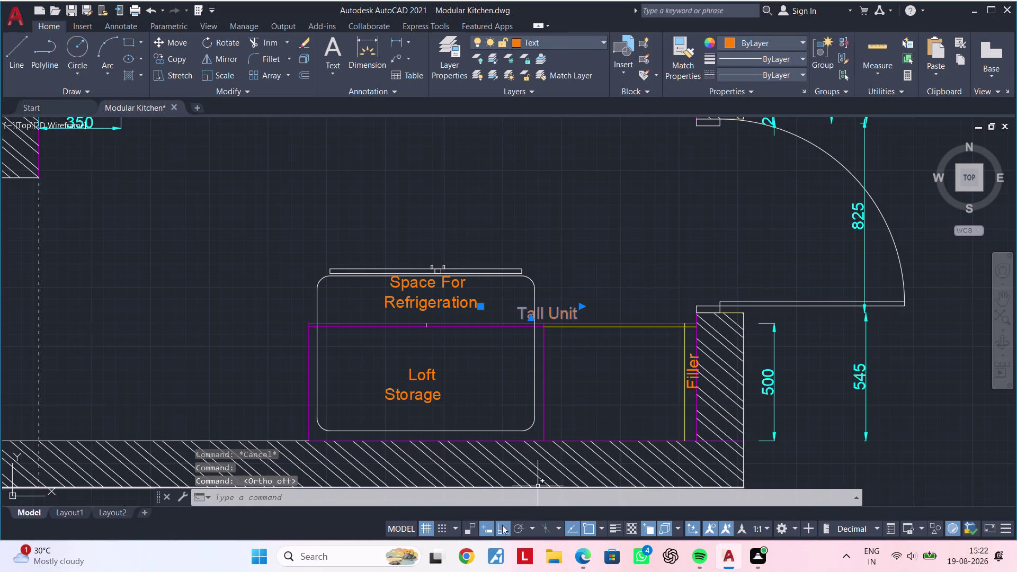
key(m)
key(space)
click(504, 514)
click(566, 313)
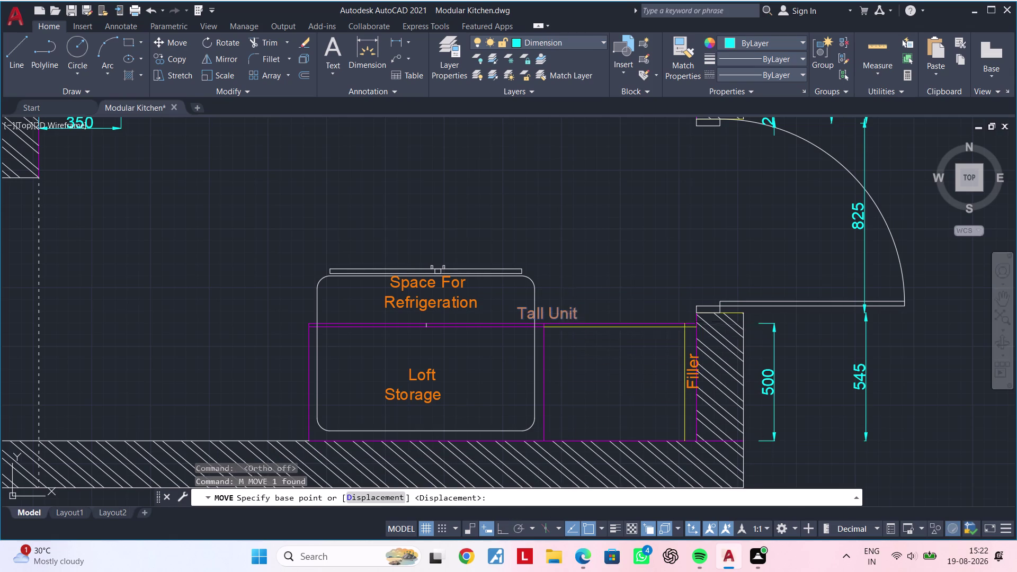
click(625, 311)
scroll(down, 3)
Move the overlapping Blind Corner Unit label to sit below the filler.
middle_drag(653, 264, 638, 364)
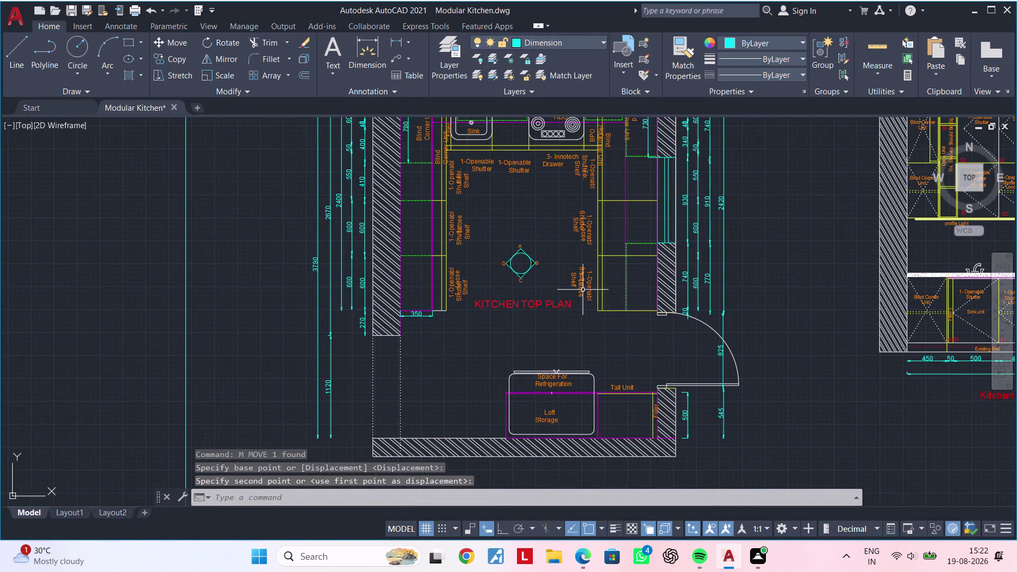
scroll(up, 3)
middle_drag(557, 356, 556, 369)
middle_click(555, 385)
middle_drag(600, 281, 579, 388)
scroll(up, 3)
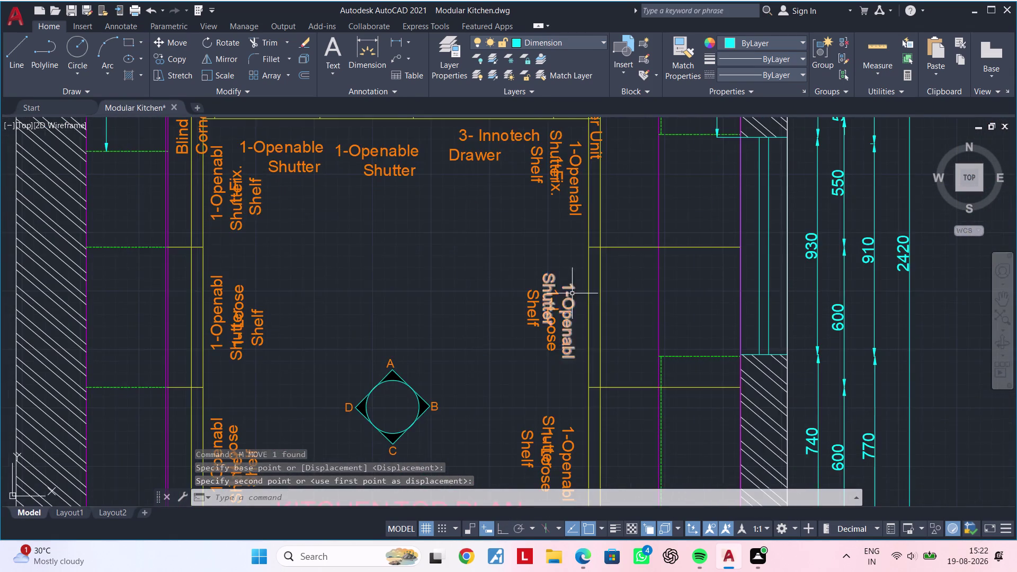
middle_drag(572, 305, 578, 437)
middle_drag(533, 340, 567, 376)
middle_drag(548, 365, 527, 388)
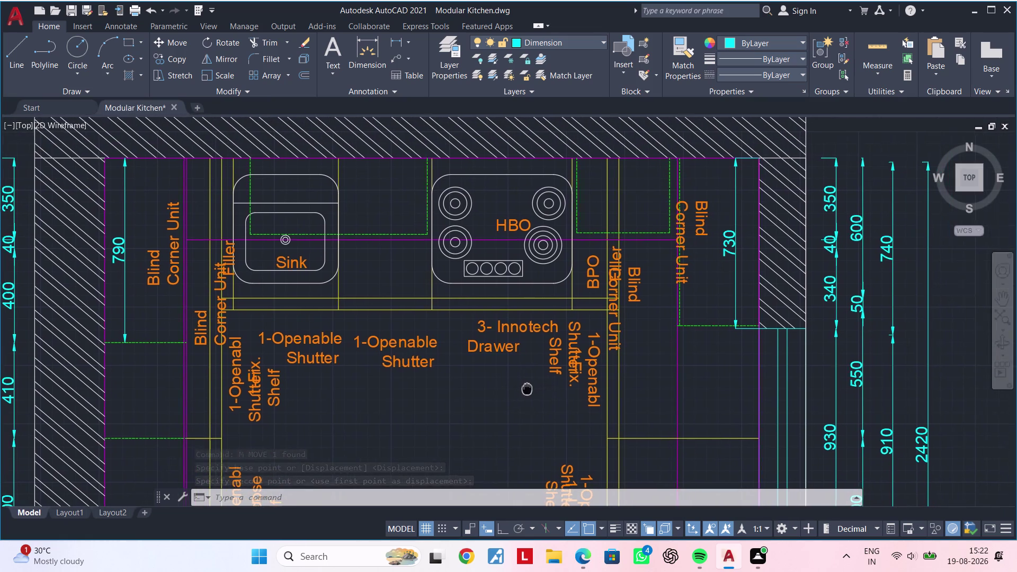
middle_drag(527, 388, 527, 387)
click(614, 335)
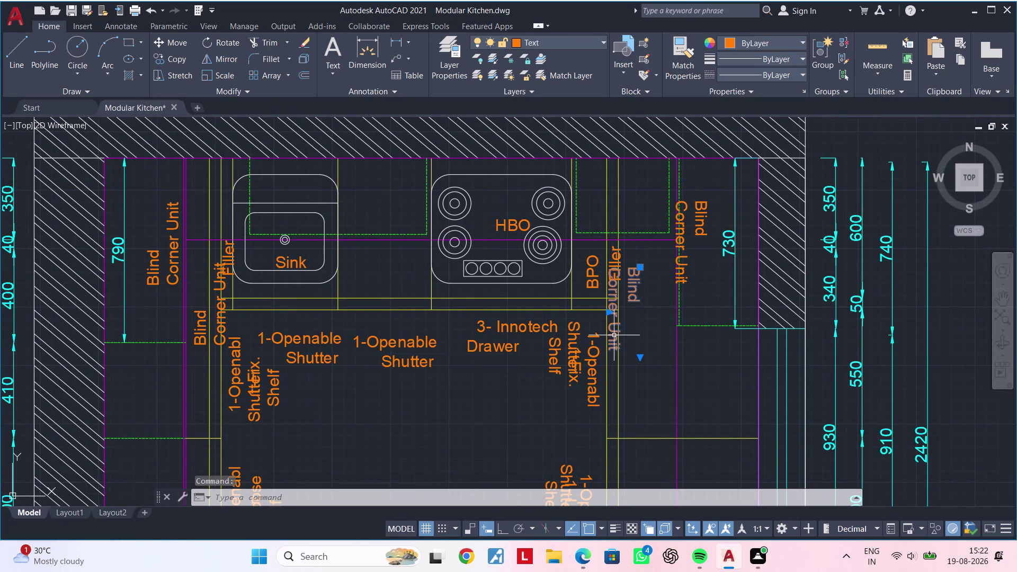
text(m)
key(space)
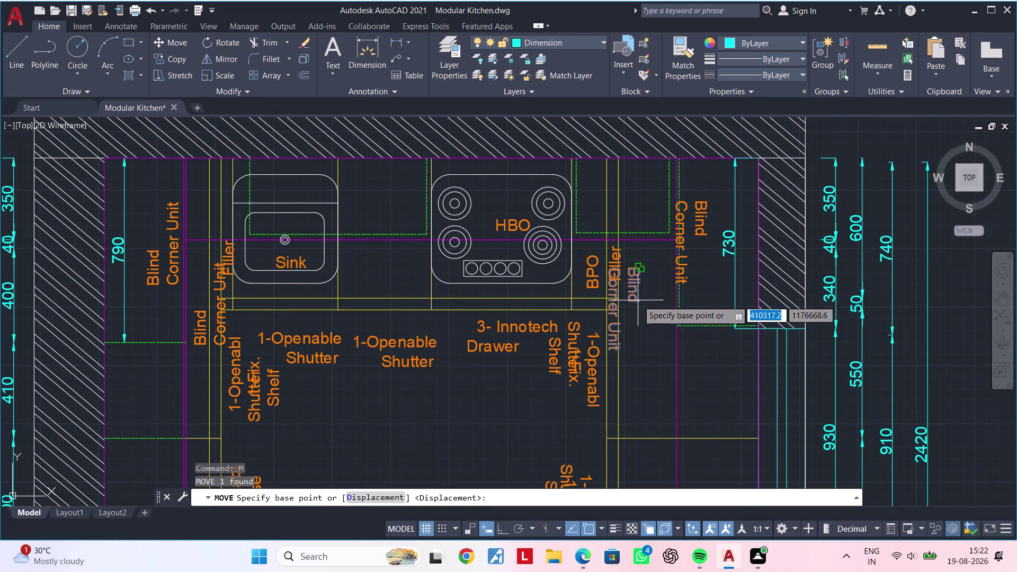
click(637, 295)
click(661, 317)
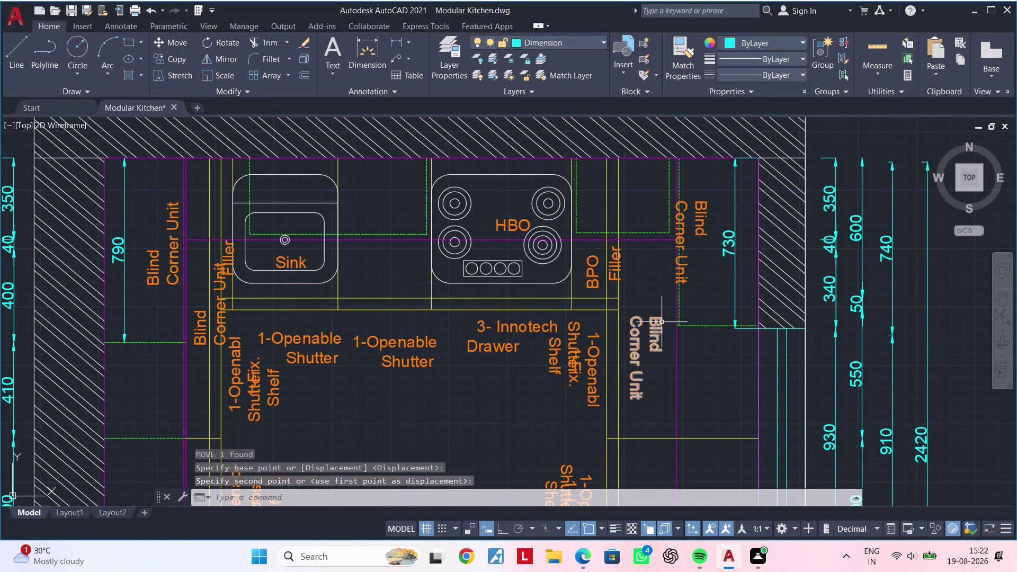
Nudge the Blind Corner Unit label slightly right to its adjusted spot.
click(702, 213)
text(m)
key(space)
click(701, 213)
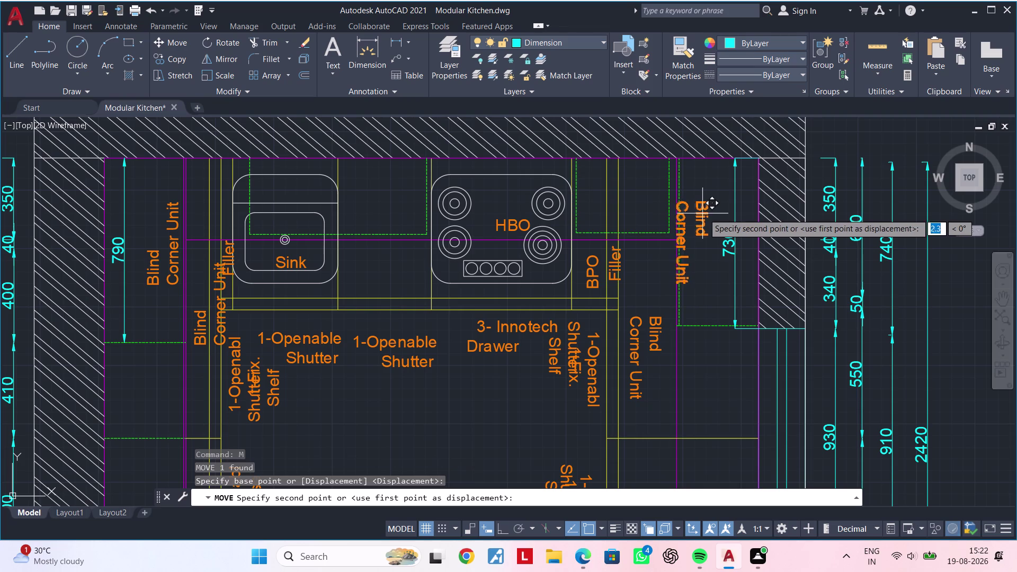
click(716, 212)
Move the 1-Fix. Shelf label off the overlapping shutter text.
middle_drag(653, 284, 717, 283)
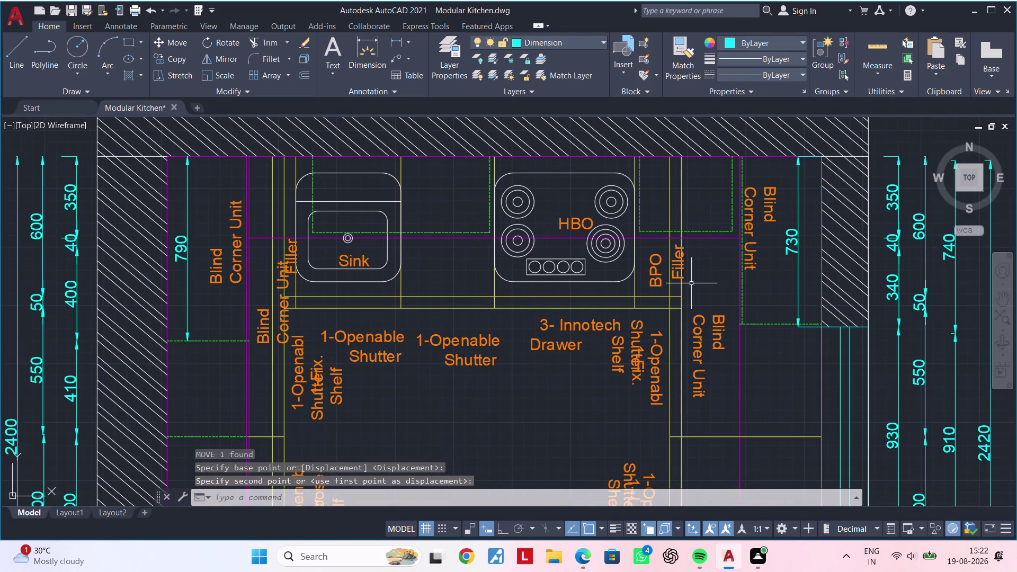
middle_drag(698, 283, 770, 271)
middle_drag(588, 335, 653, 321)
scroll(up, 3)
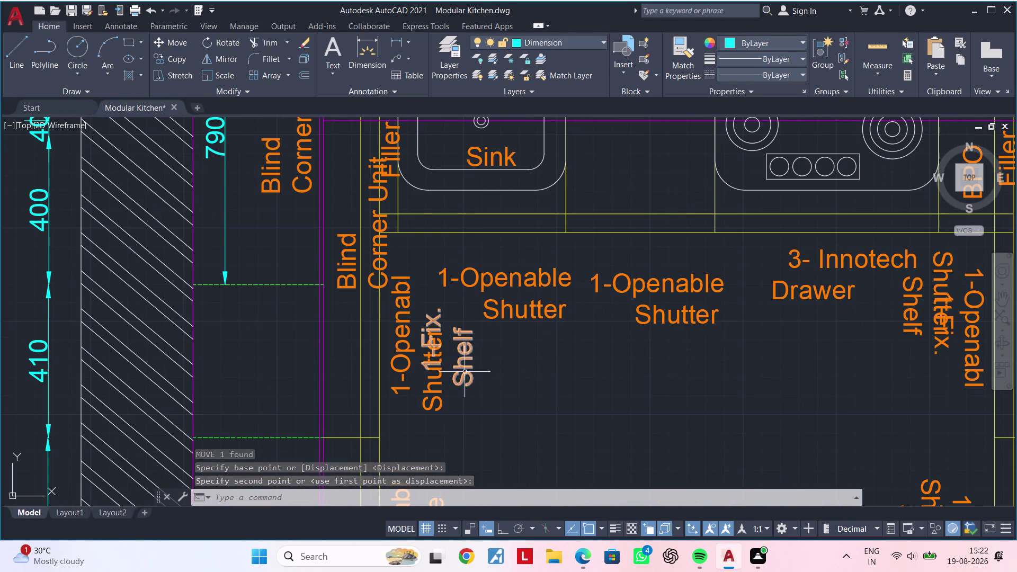
click(464, 372)
text(m)
key(space)
click(465, 371)
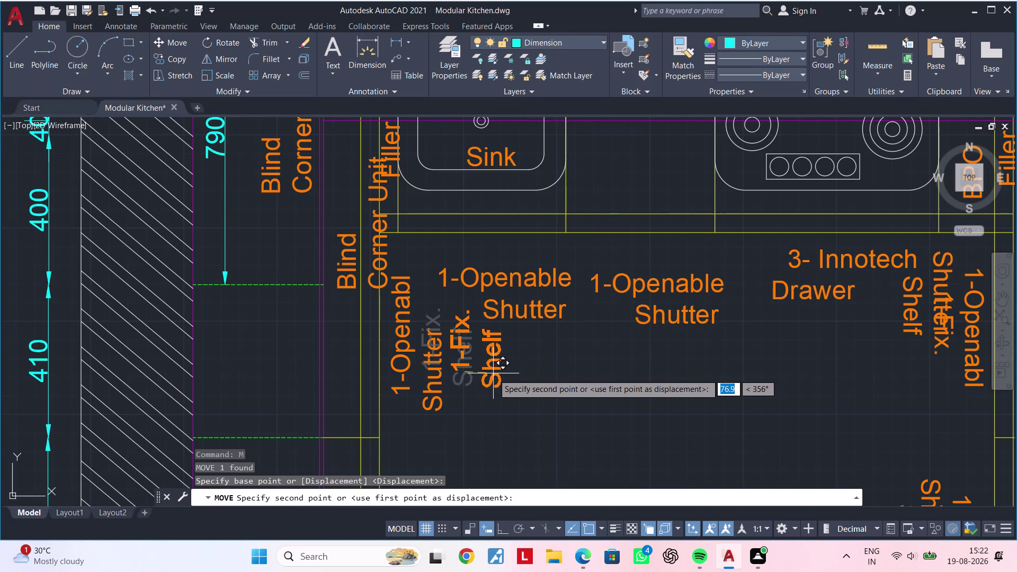
click(493, 374)
Reposition the 1-Fix. Shelf label beside the shutter text.
scroll(down, 3)
middle_drag(494, 398, 544, 360)
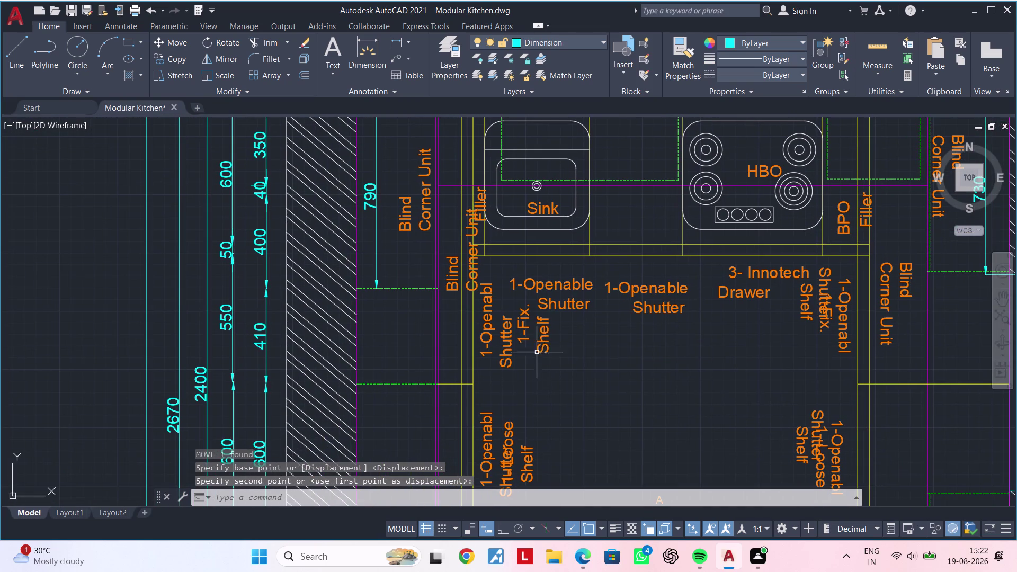
click(538, 342)
text(m)
key(space)
click(538, 342)
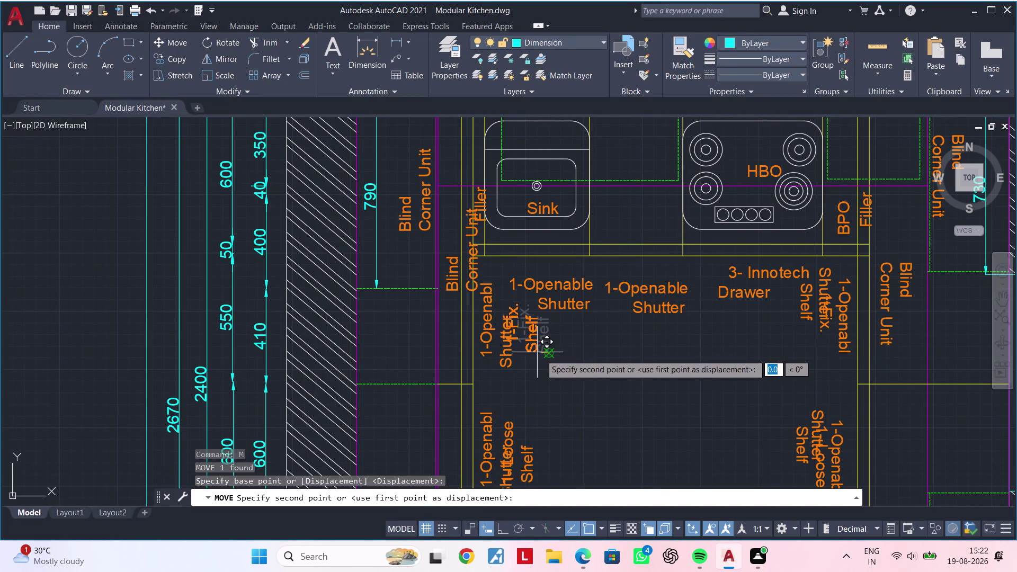
click(547, 367)
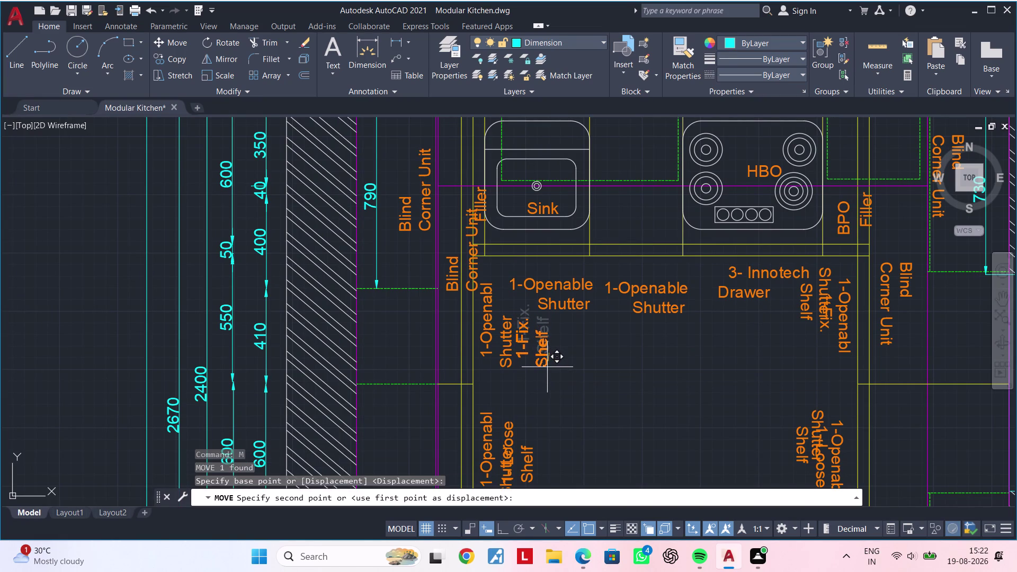
key(Escape)
Open the 1-Openabl Shutter label and widen its text box.
double_click(510, 365)
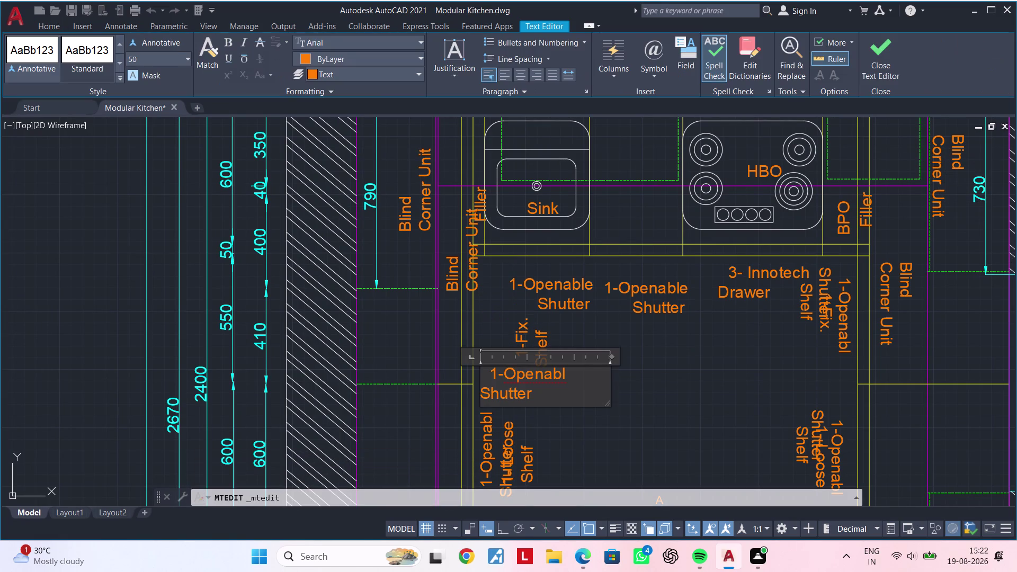
key(space)
key(space)
key(space)
key(space)
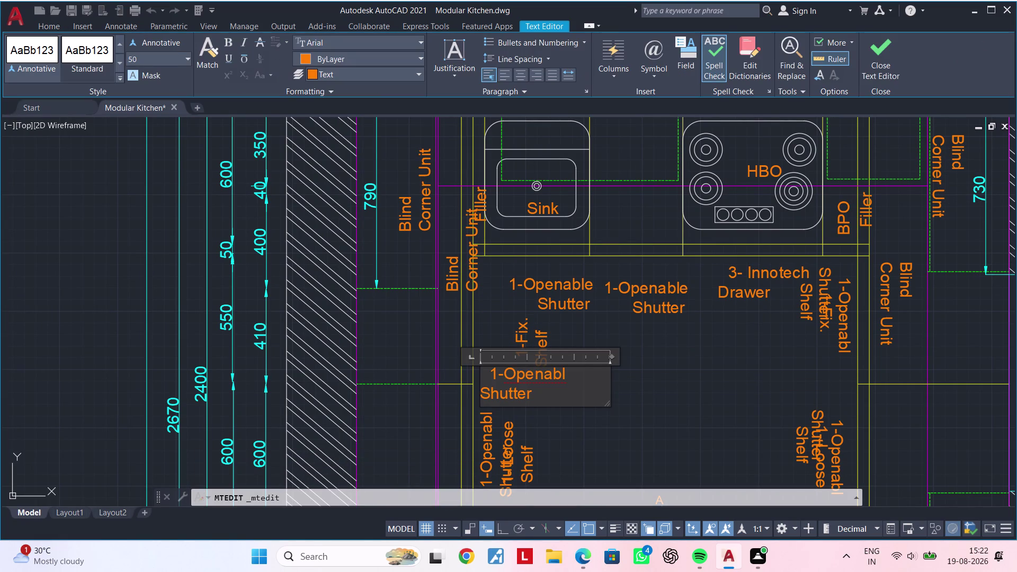
click(578, 375)
key(space)
key(space)
drag(611, 357, 669, 354)
drag(672, 354, 676, 353)
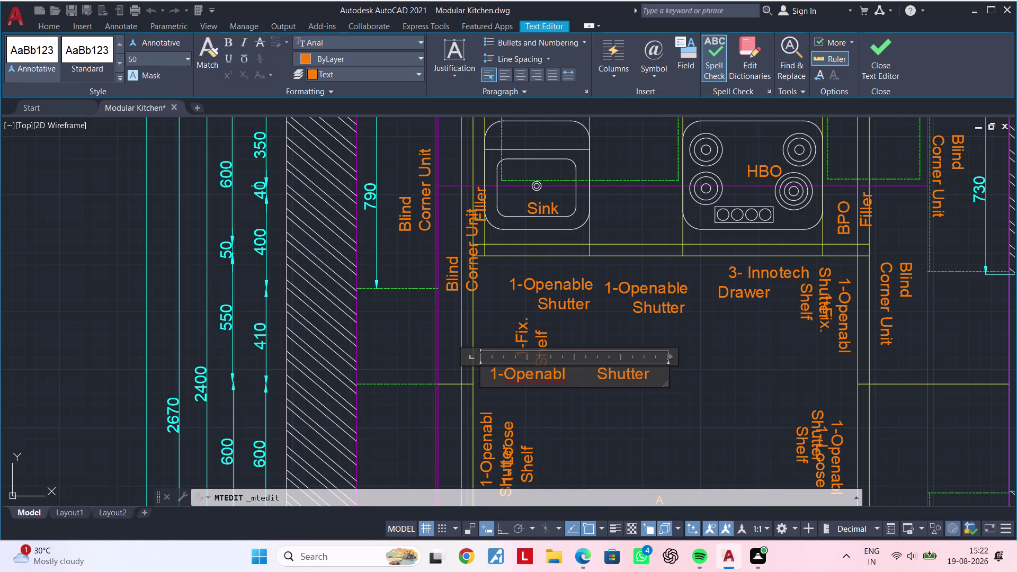
click(610, 393)
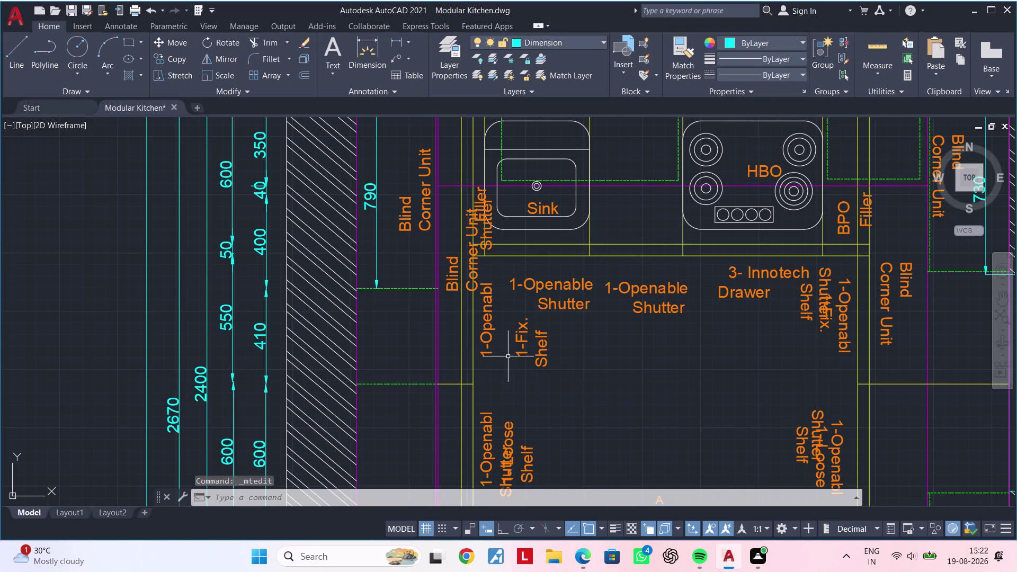
Reopen the label and correct the word 'Openabl' to 'Openable'.
triple_click(491, 337)
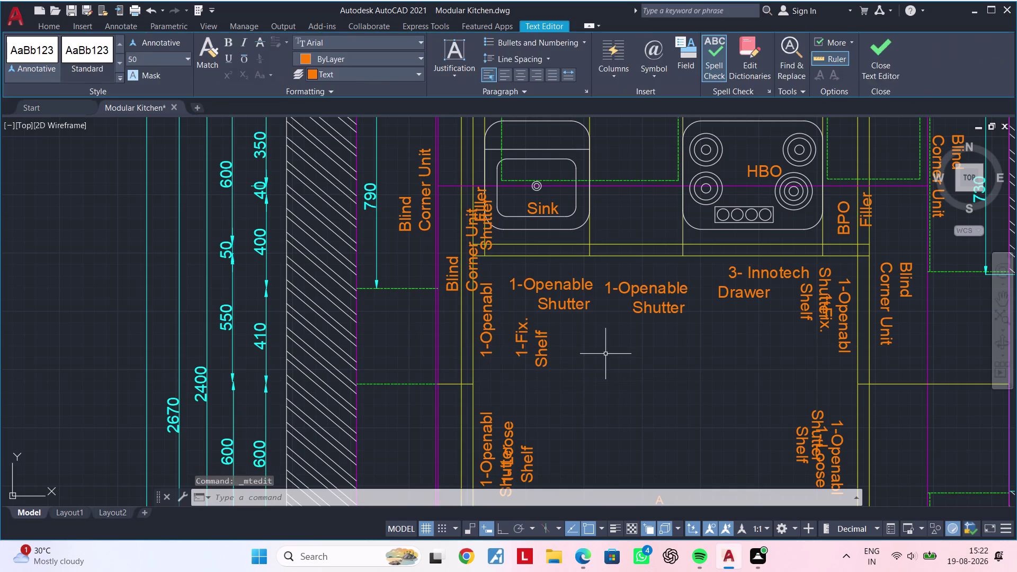
double_click(488, 334)
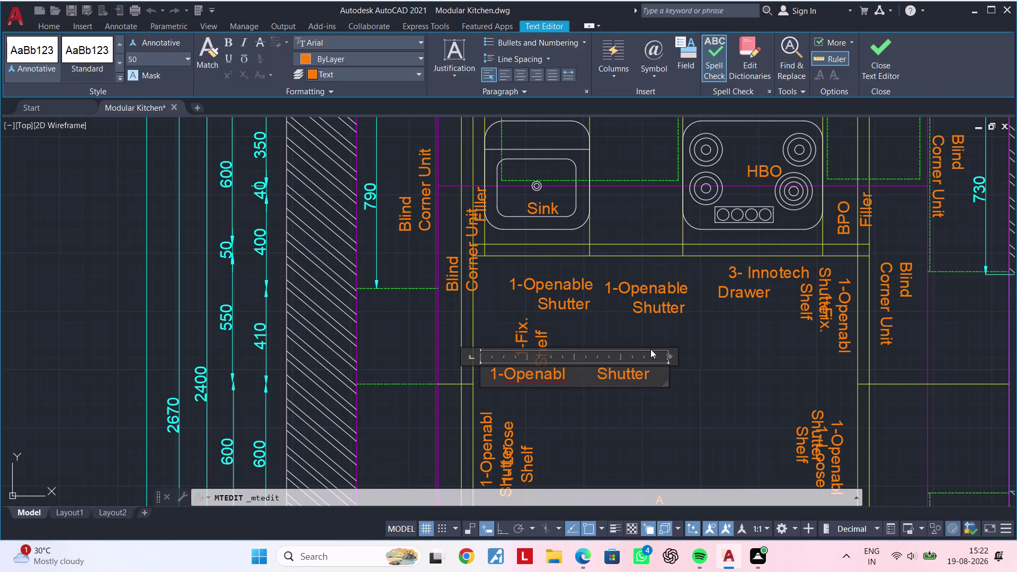
click(578, 377)
key(BackSpace)
key(BackSpace)
key(BackSpace)
key(BackSpace)
key(BackSpace)
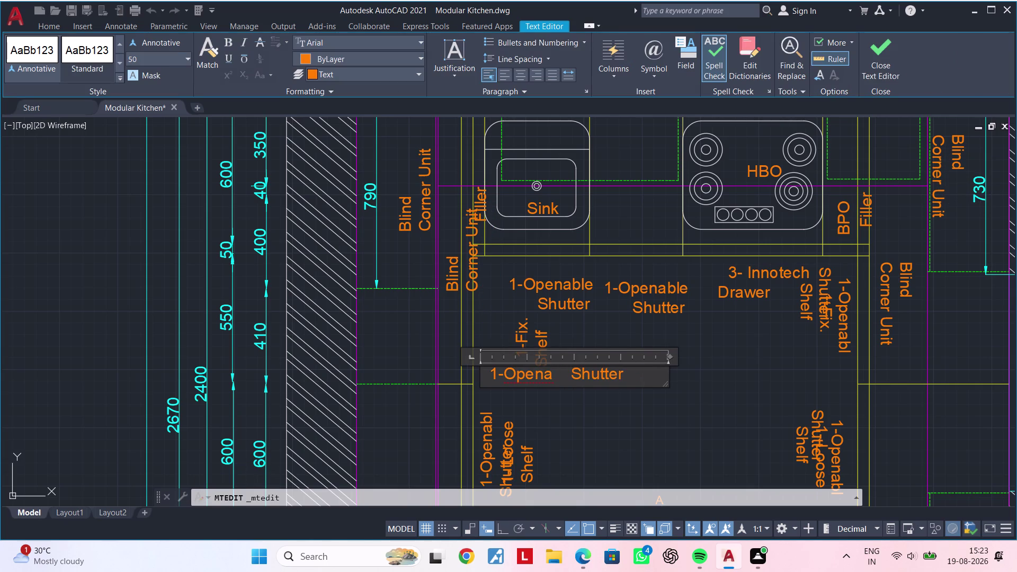
text(bl)
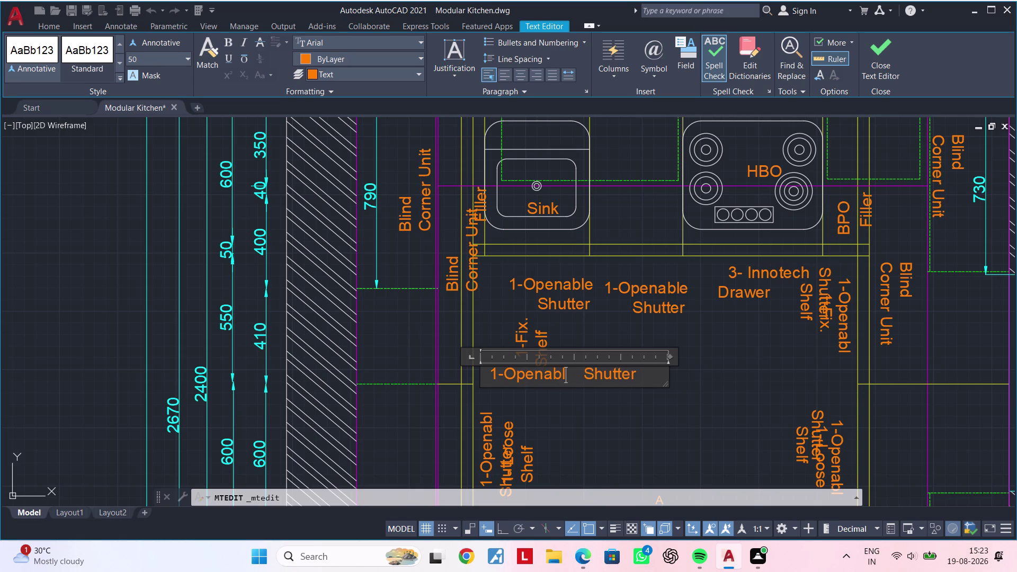
text(e)
Put 'Shutter' on a second line and close the text editor.
click(585, 372)
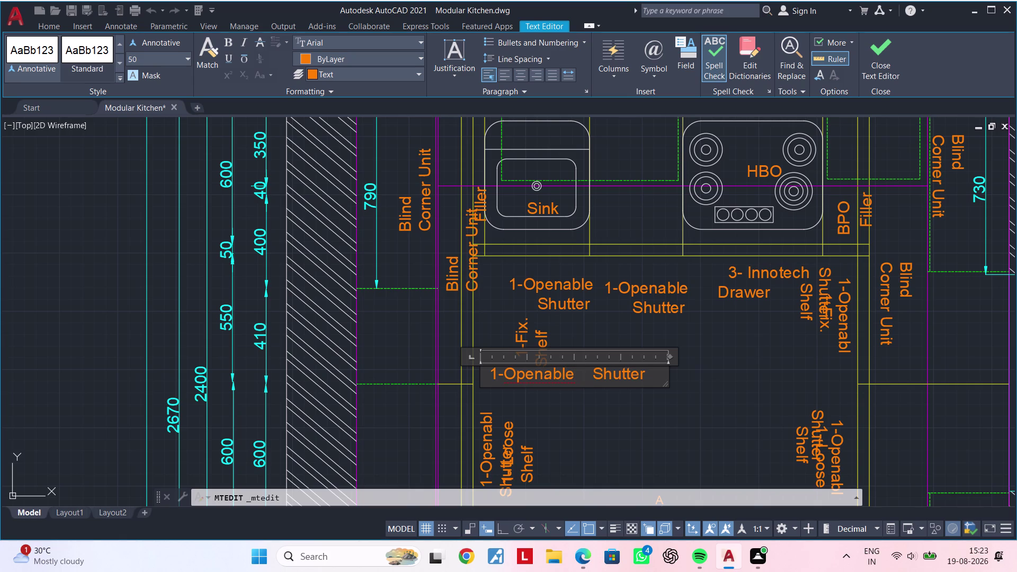
key(BackSpace)
key(Return)
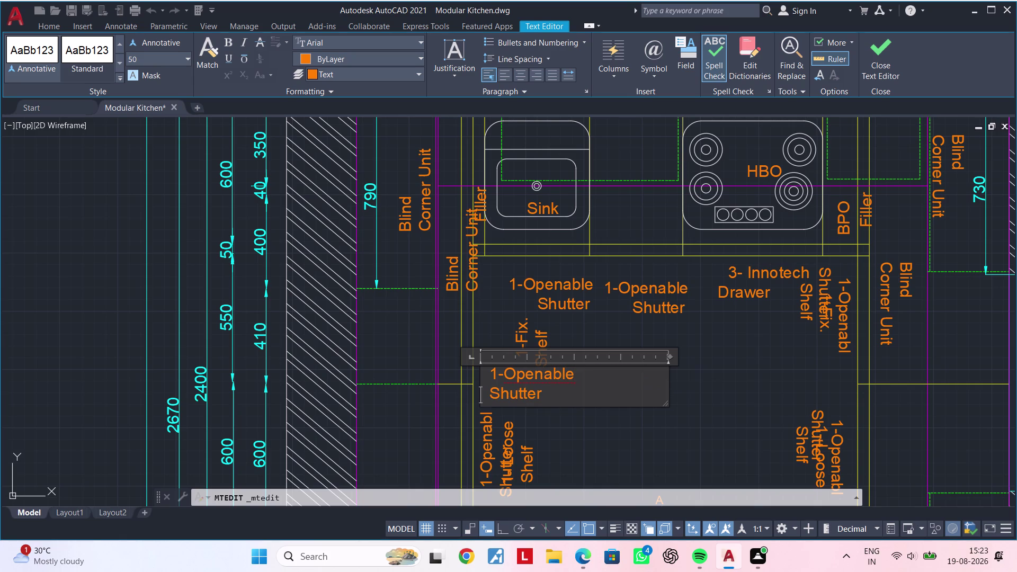
key(space)
key(space)
key(space)
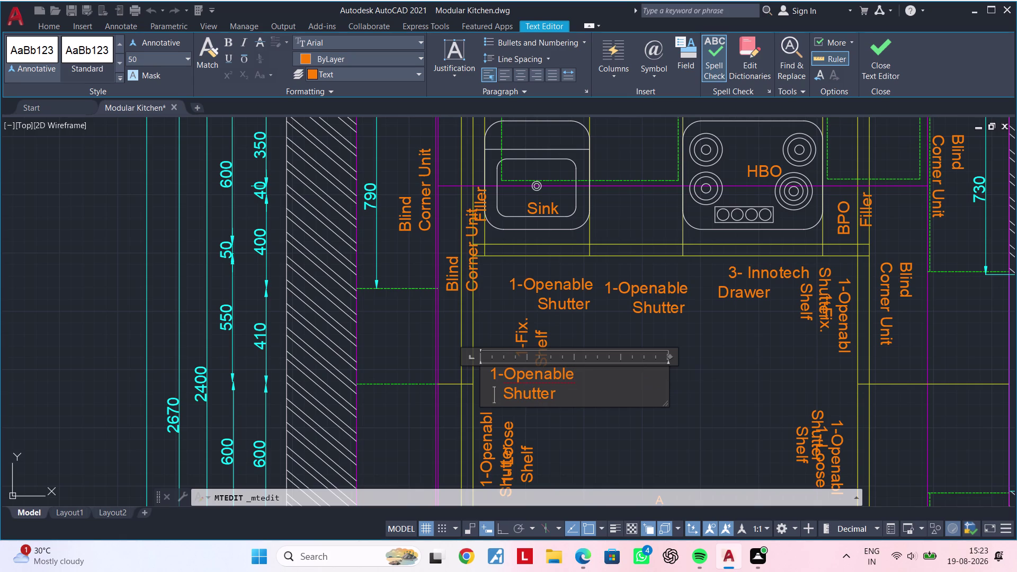
key(space)
click(586, 431)
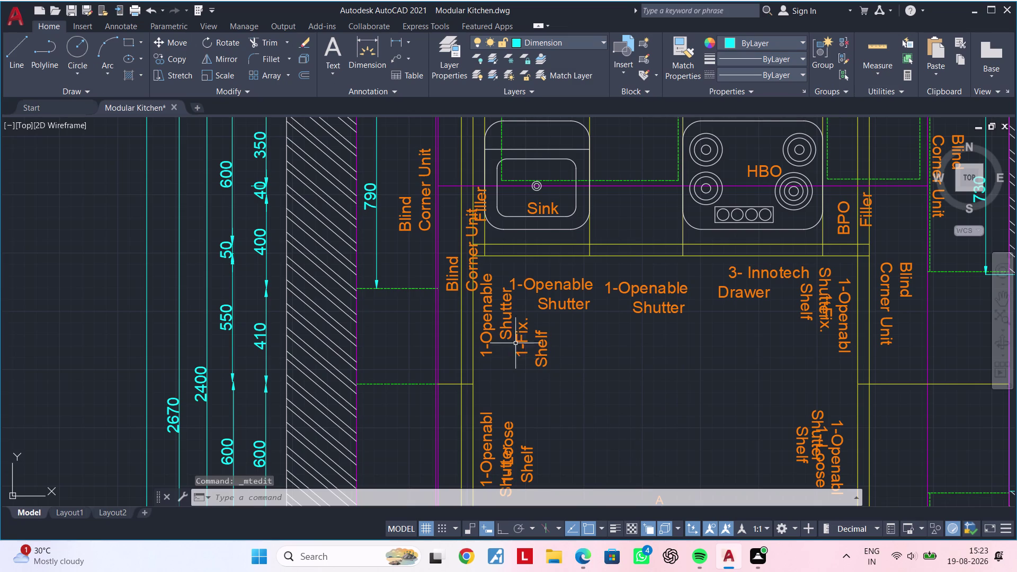
Start moving the 1-Openable Shutter label, then cancel the move.
click(509, 328)
text(m)
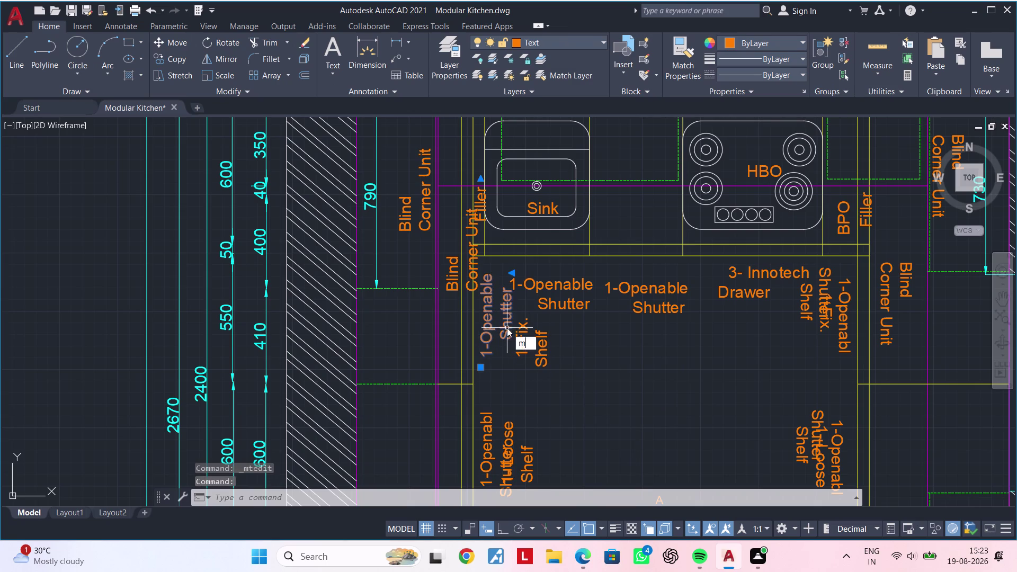
key(space)
click(507, 328)
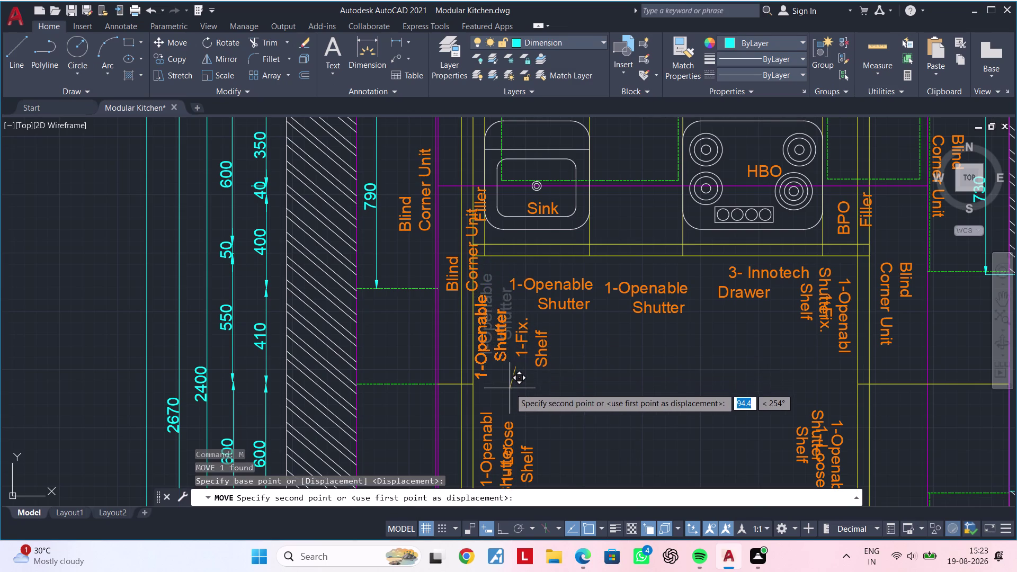
click(509, 388)
middle_drag(606, 392, 610, 372)
key(Escape)
key(Escape)
scroll(down, 3)
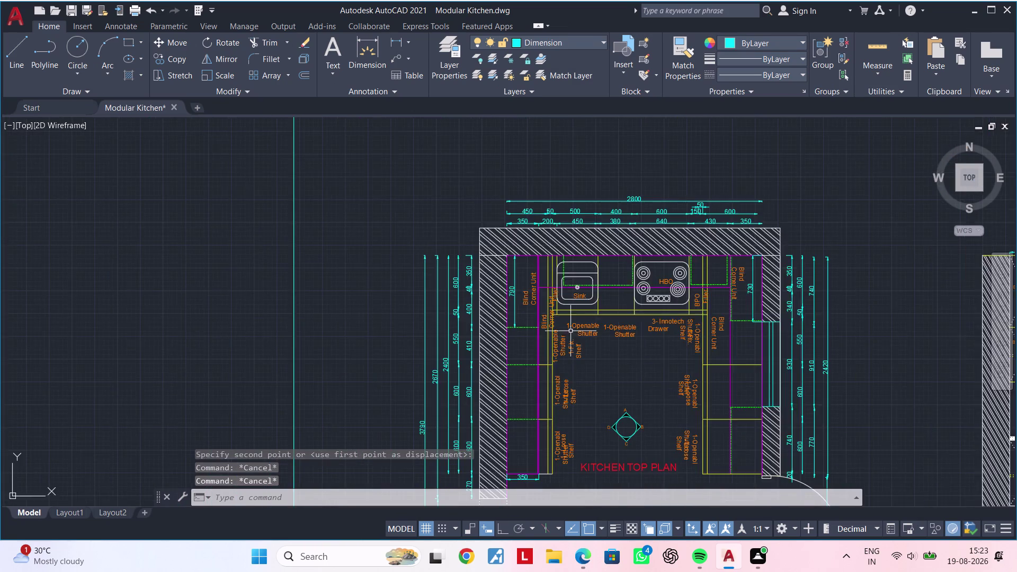
scroll(up, 3)
middle_drag(584, 357, 586, 300)
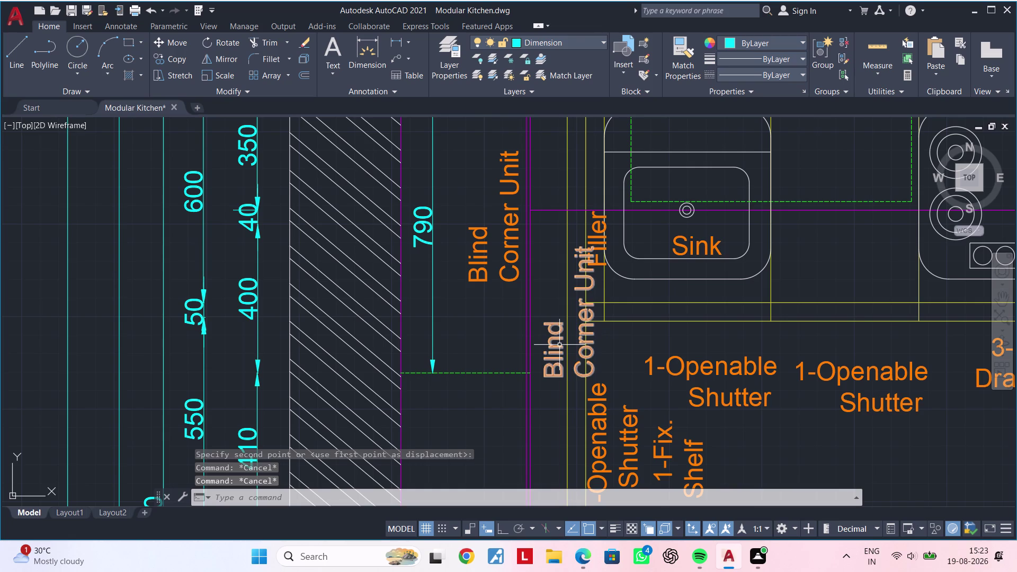
Widen the vertical Blind Corner Unit label's text box and exit editing.
click(558, 346)
middle_drag(581, 340, 589, 262)
scroll(down, 3)
middle_drag(589, 278, 531, 279)
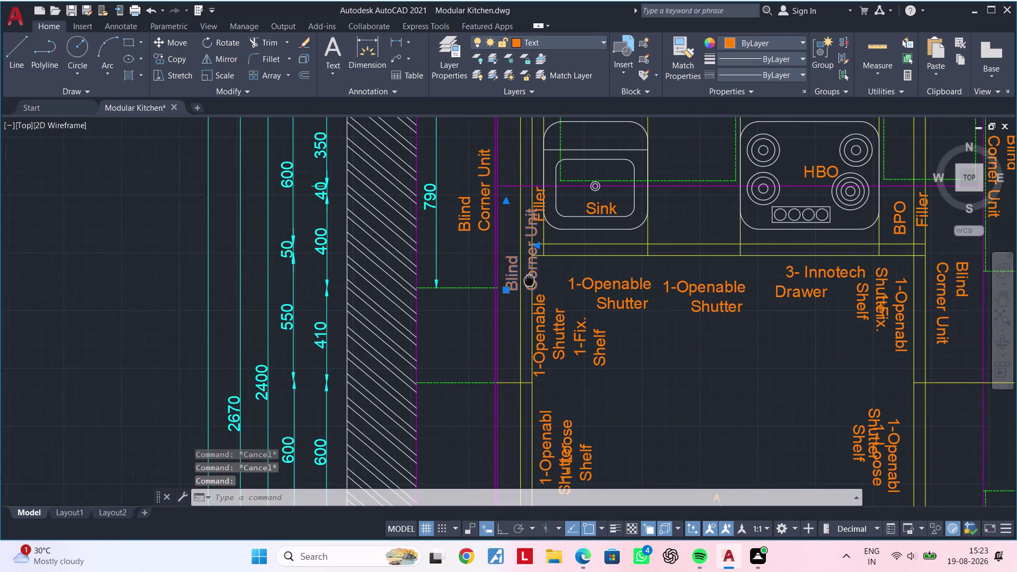
middle_drag(531, 278, 524, 280)
scroll(up, 3)
double_click(504, 287)
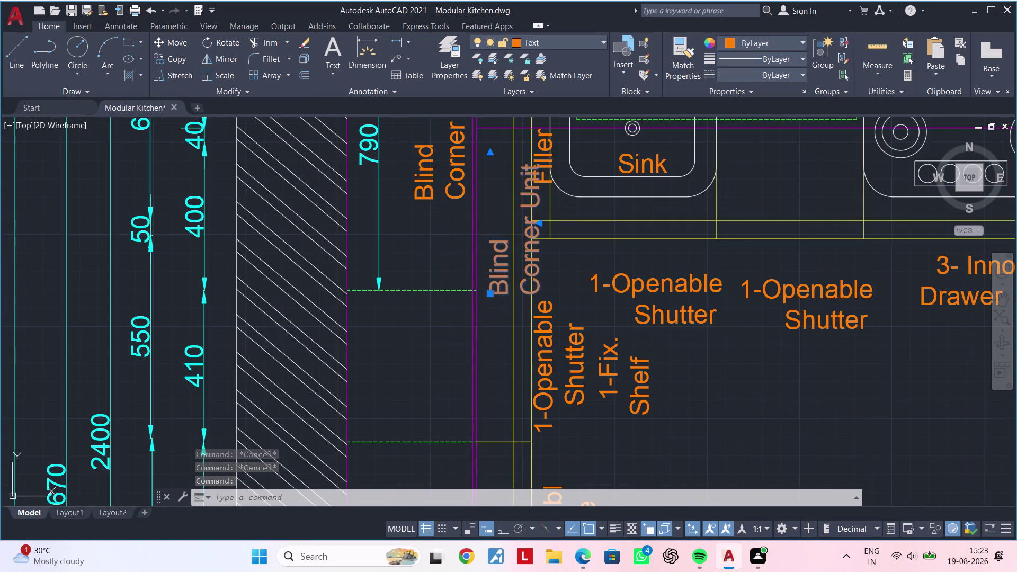
right_click(503, 286)
key(Escape)
double_click(503, 281)
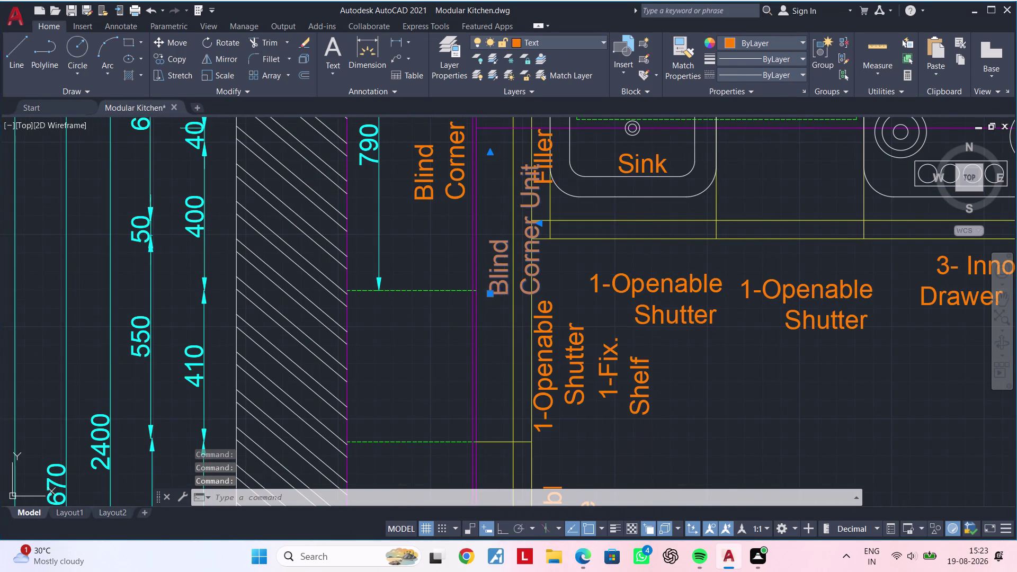
drag(632, 280, 664, 281)
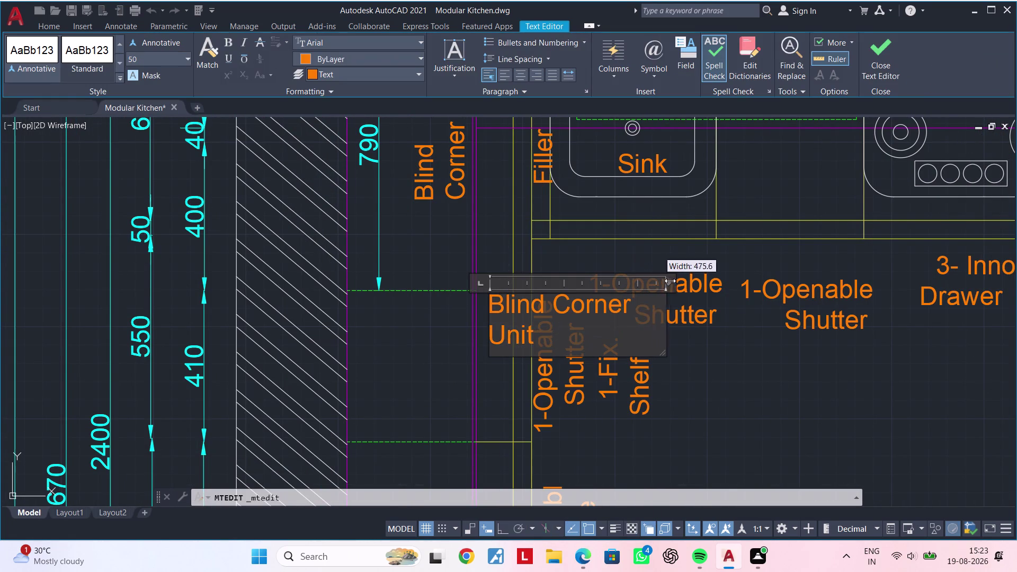
drag(664, 281, 705, 280)
click(735, 358)
Pan and zoom to bring the kitchen plan and elevation side by side.
scroll(down, 3)
middle_drag(735, 358, 663, 284)
scroll(down, 3)
middle_drag(676, 310, 646, 222)
middle_drag(675, 301, 565, 282)
scroll(down, 3)
middle_drag(564, 295, 518, 363)
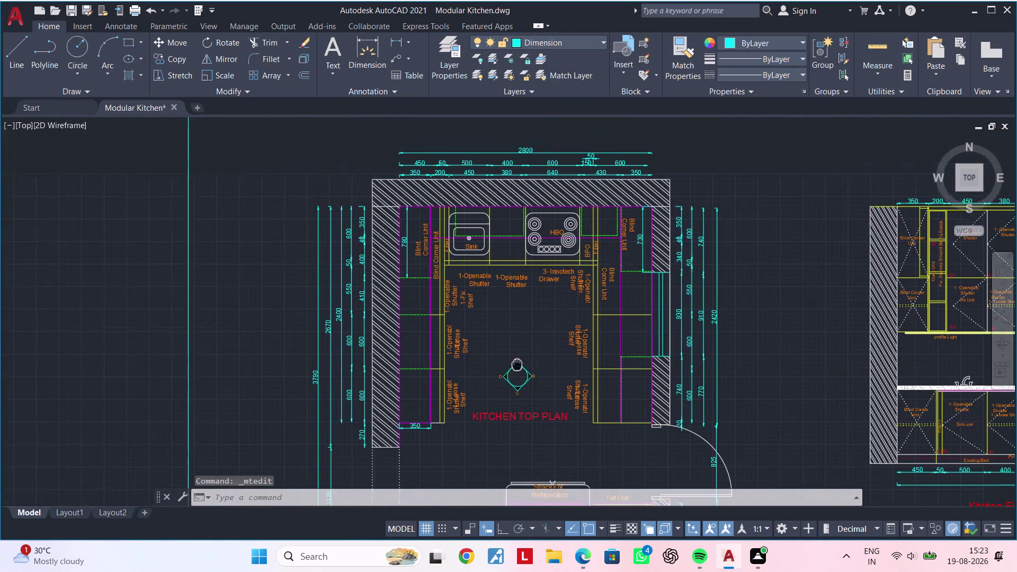
middle_drag(518, 363, 517, 367)
scroll(up, 3)
middle_drag(485, 315, 457, 361)
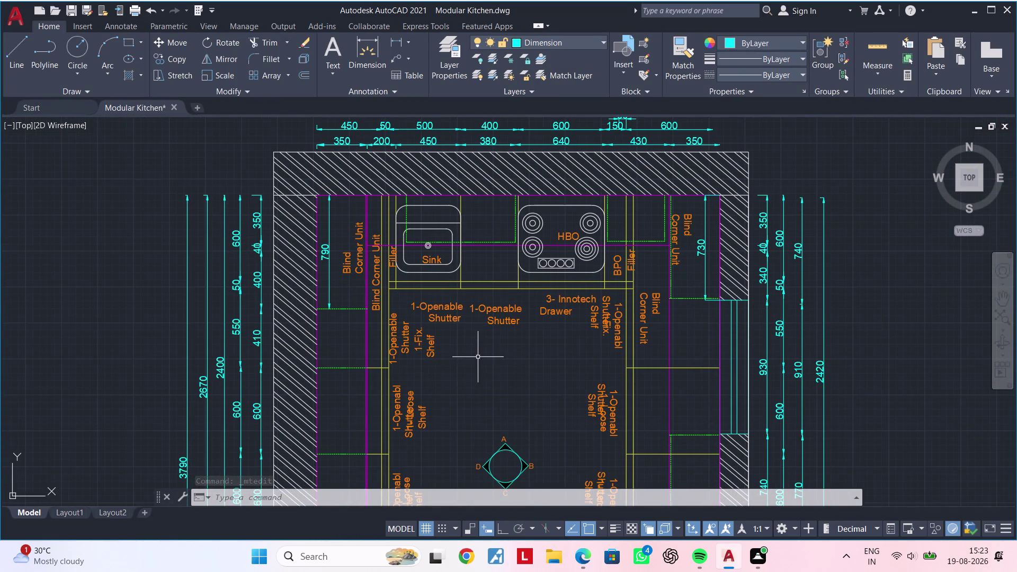
middle_drag(477, 357, 429, 312)
scroll(down, 3)
middle_drag(450, 331, 454, 293)
scroll(down, 3)
middle_drag(464, 321, 462, 302)
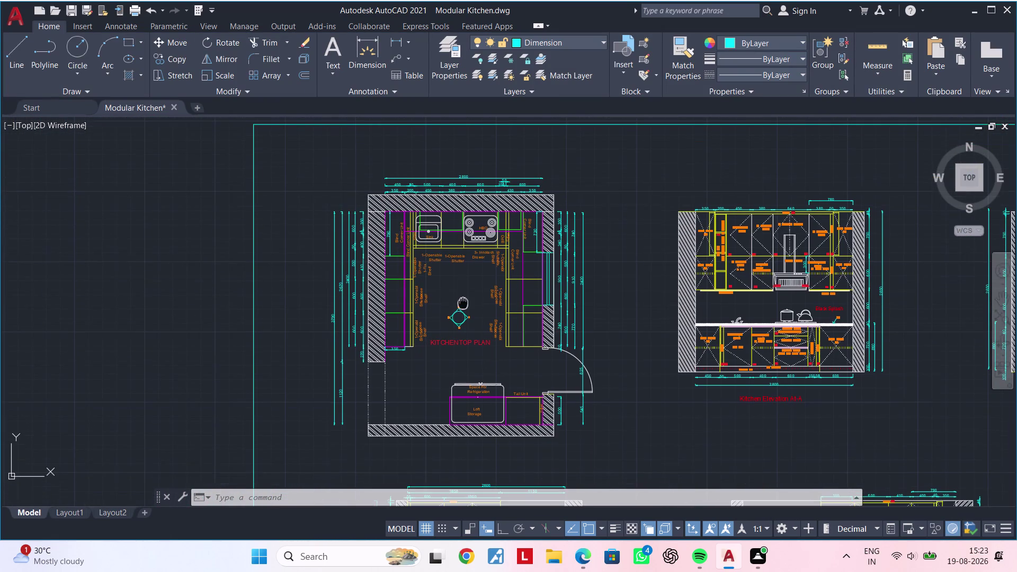
middle_drag(463, 303, 462, 302)
Cancel any running commands and bring up the Plot dialog with Ctrl+P.
key(Escape)
key(Escape)
key(c)
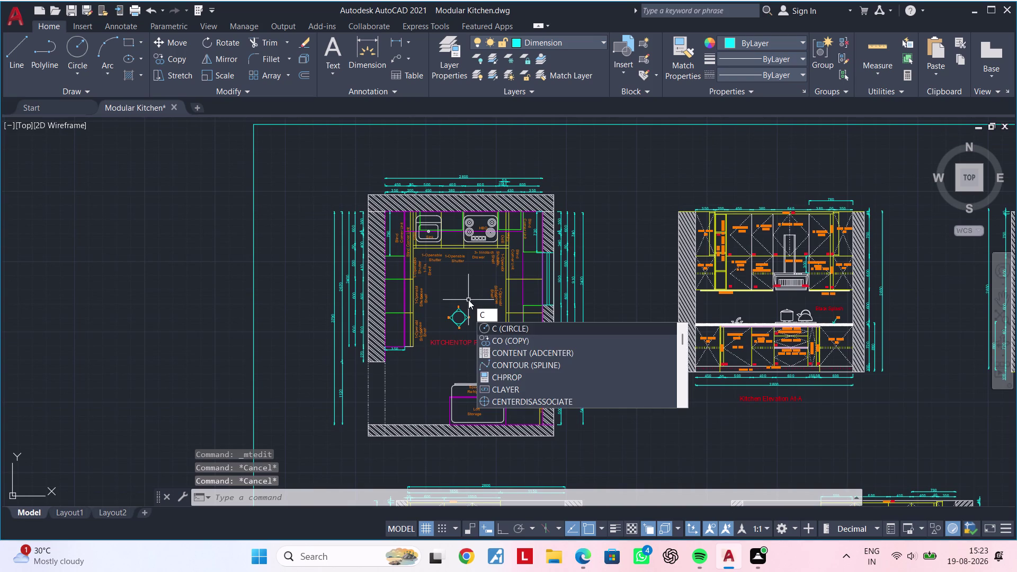
key(Escape)
key(Escape)
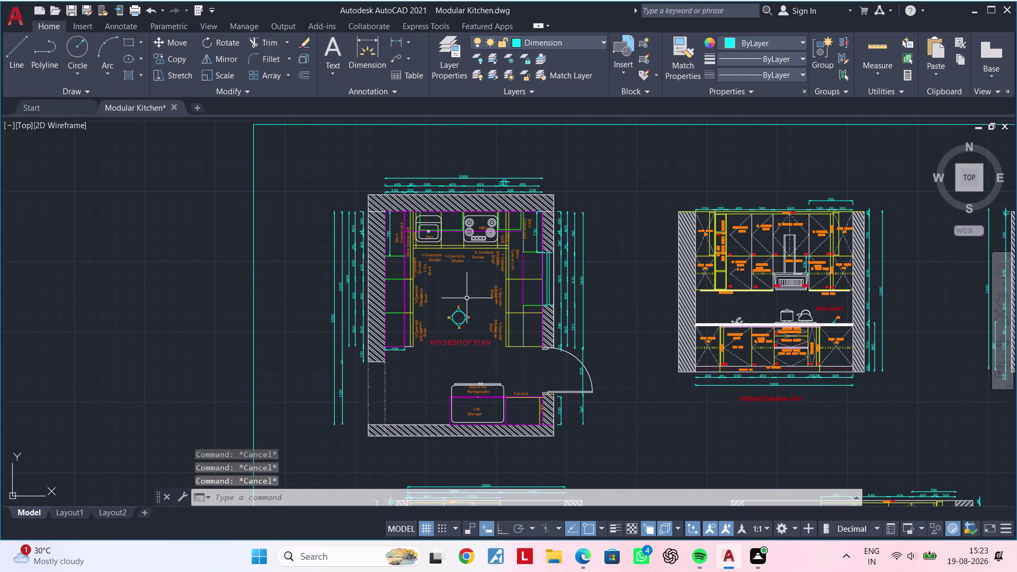
key(ctrl+p)
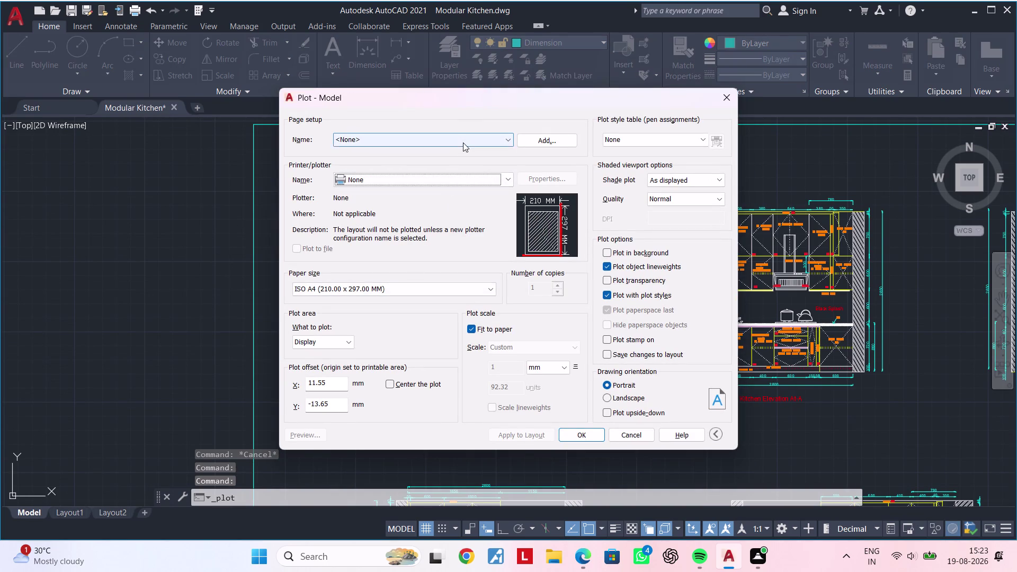
Apply the Previous plot page setup and window the top plan as the plot area.
click(463, 143)
click(436, 160)
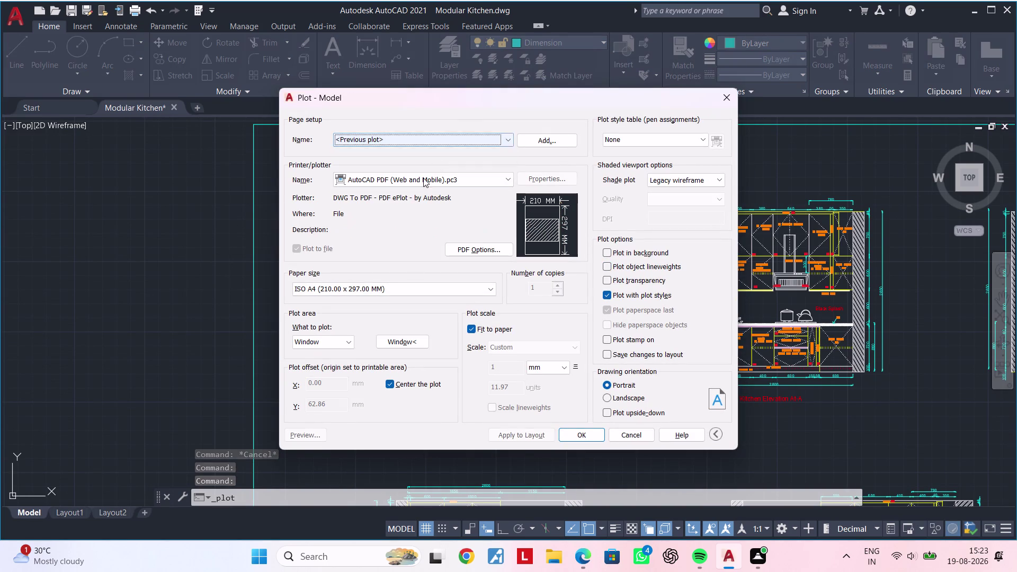
click(397, 340)
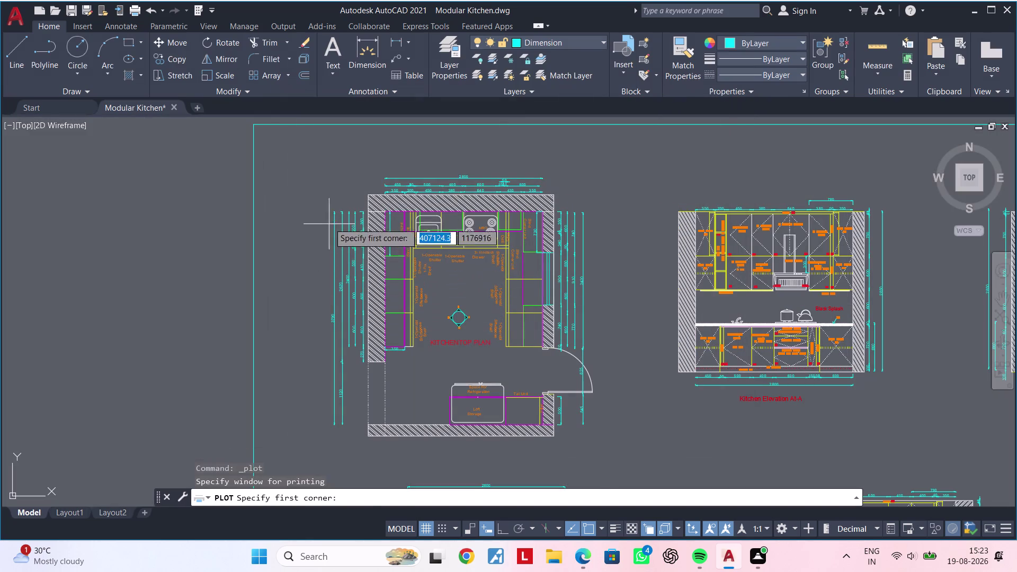
click(310, 147)
click(605, 455)
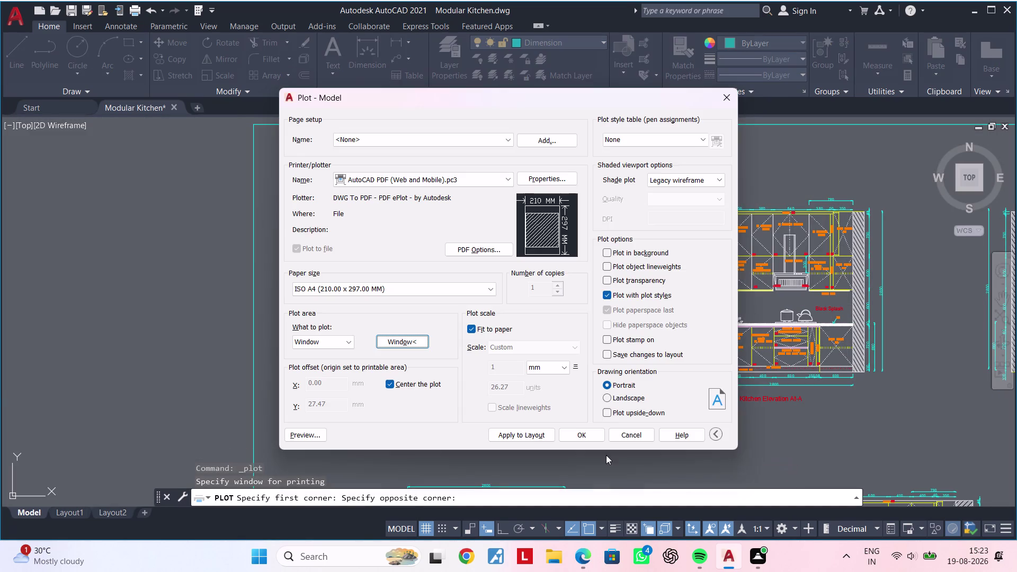
Preview the plotted top plan, pan around it, then close Plot without plotting.
click(318, 436)
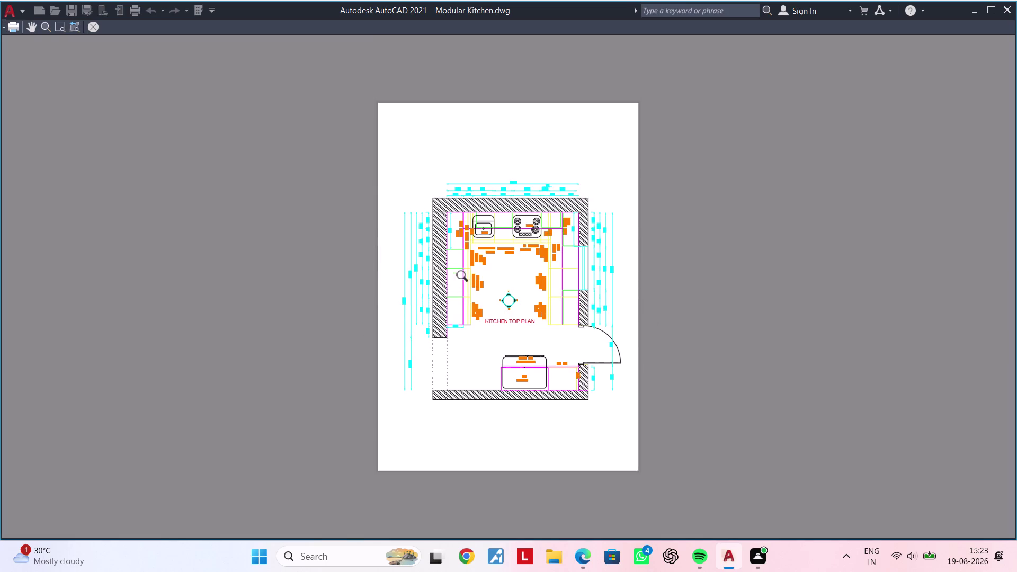
scroll(up, 3)
scroll(down, 3)
scroll(up, 3)
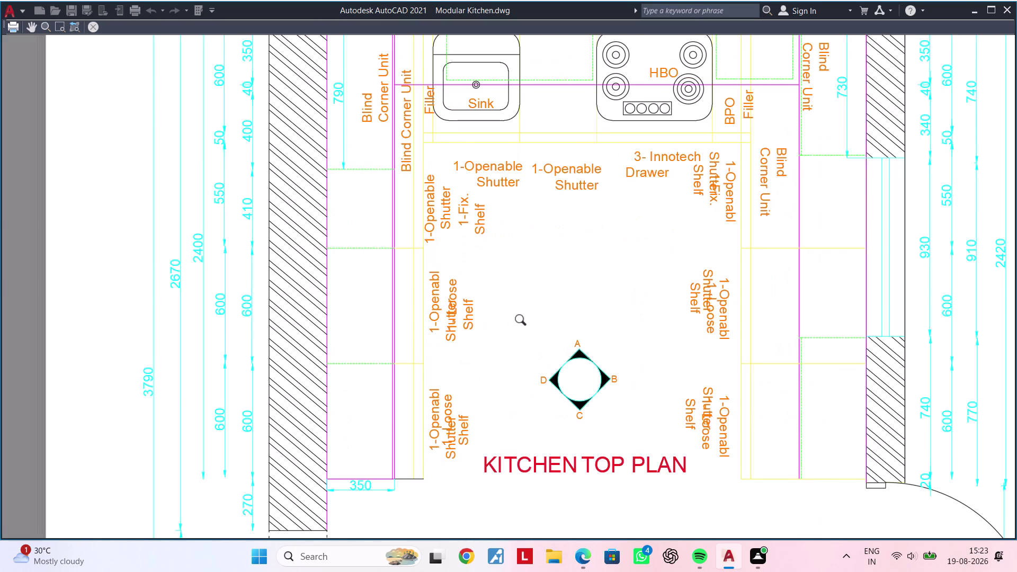
middle_drag(519, 320, 417, 335)
middle_drag(462, 337, 374, 374)
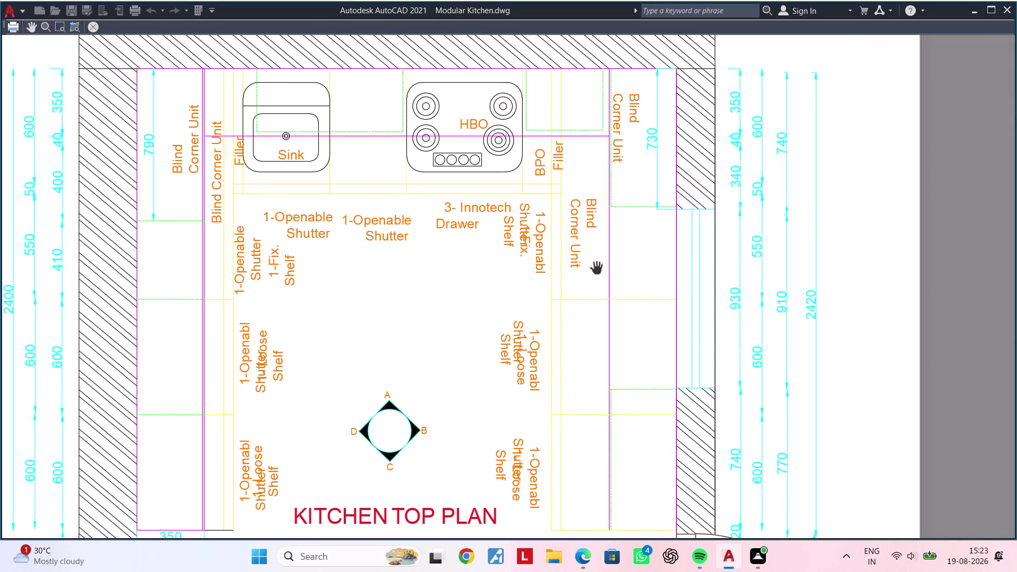
scroll(down, 3)
middle_drag(504, 301, 598, 282)
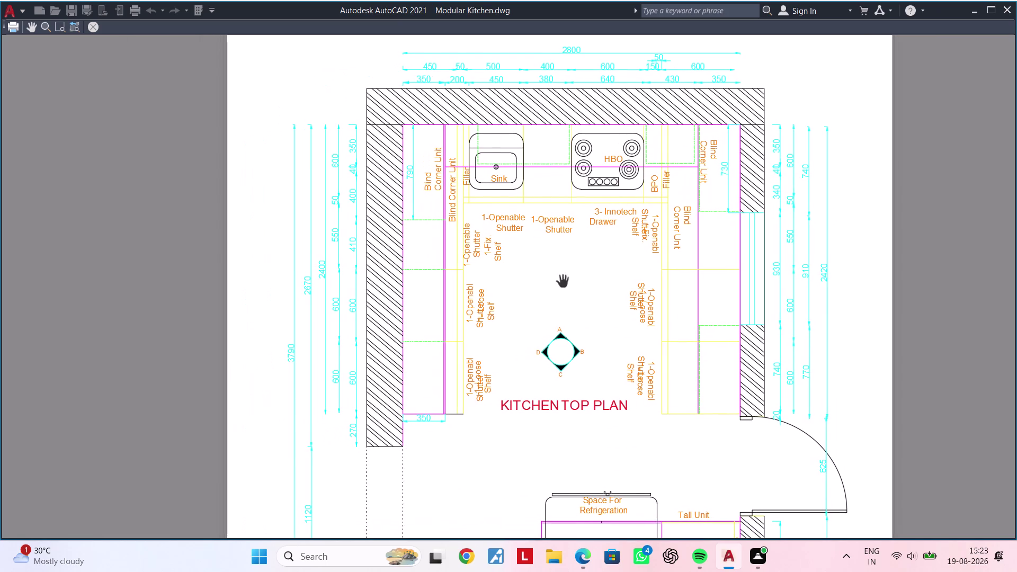
middle_drag(561, 282, 490, 298)
middle_drag(490, 298, 508, 274)
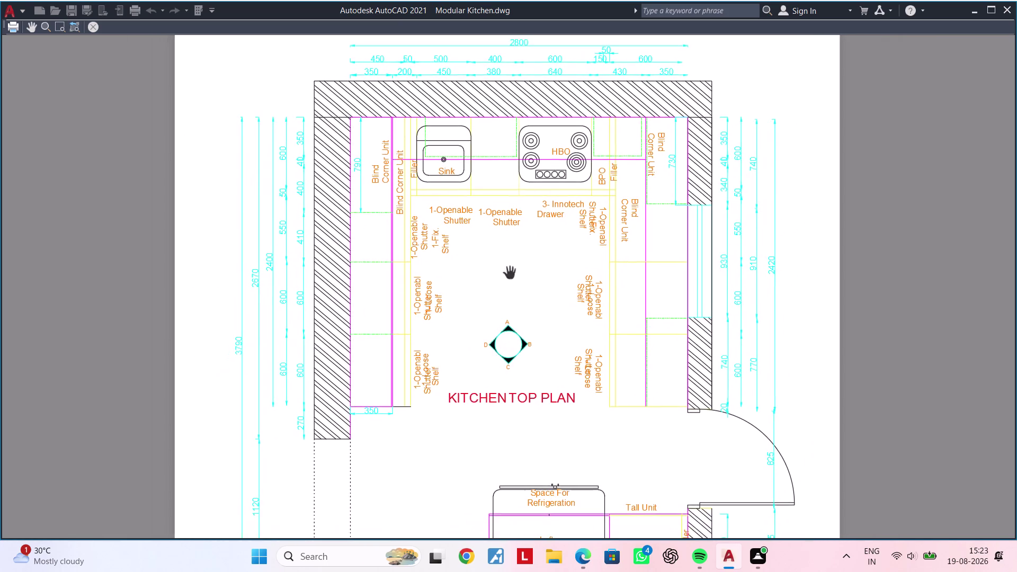
key(Escape)
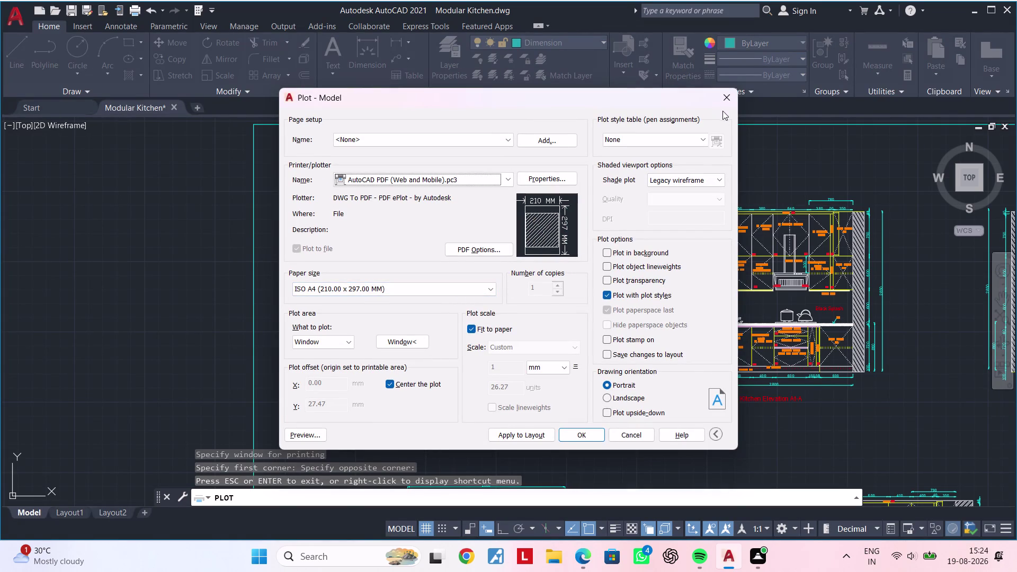
click(725, 102)
scroll(up, 3)
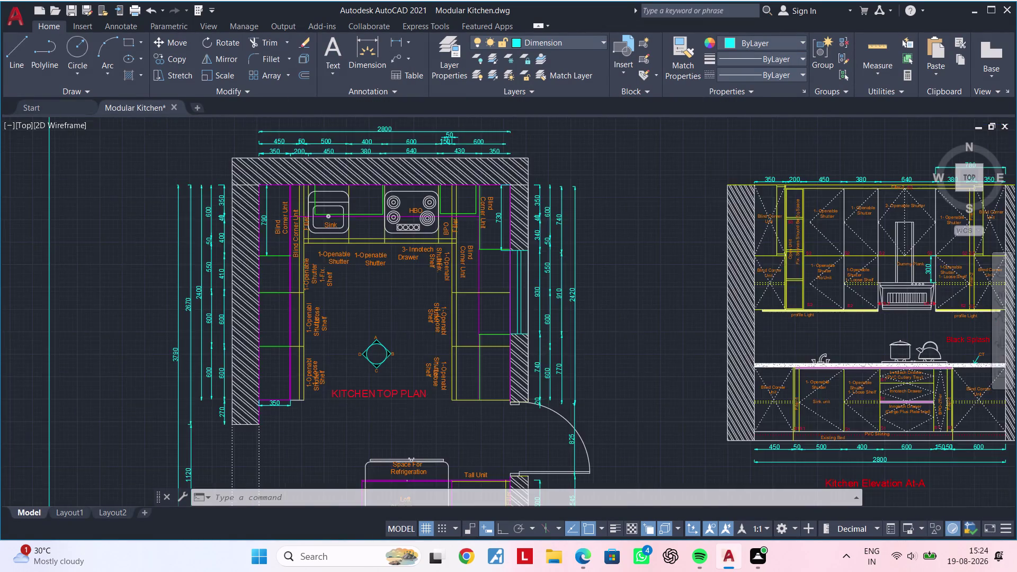
Move the first overlapping Loose Shelf label beside the shutter text in the upper-left cabinet.
middle_drag(583, 260, 633, 261)
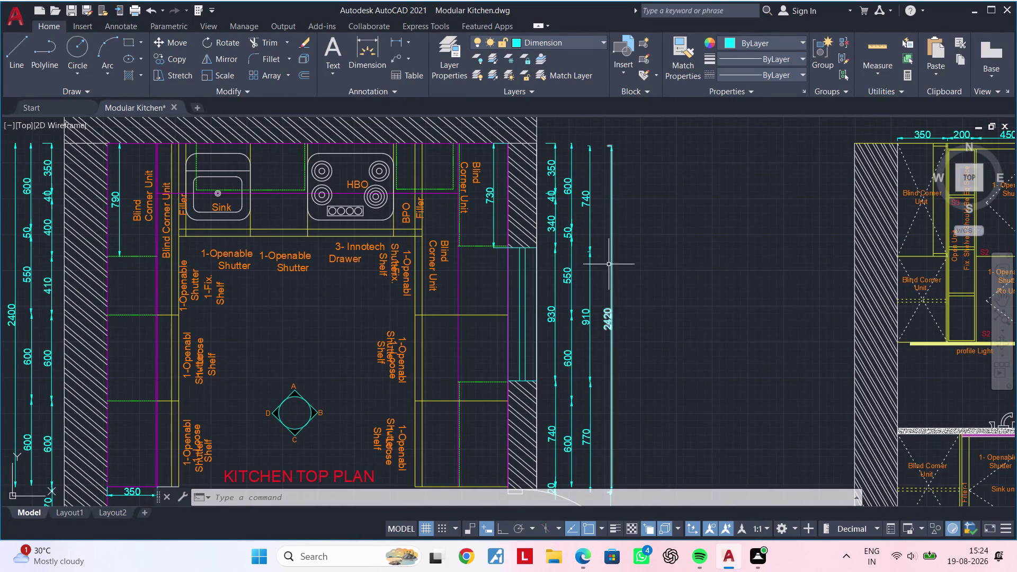
scroll(down, 3)
middle_drag(623, 263, 643, 250)
scroll(up, 3)
scroll(down, 3)
scroll(up, 3)
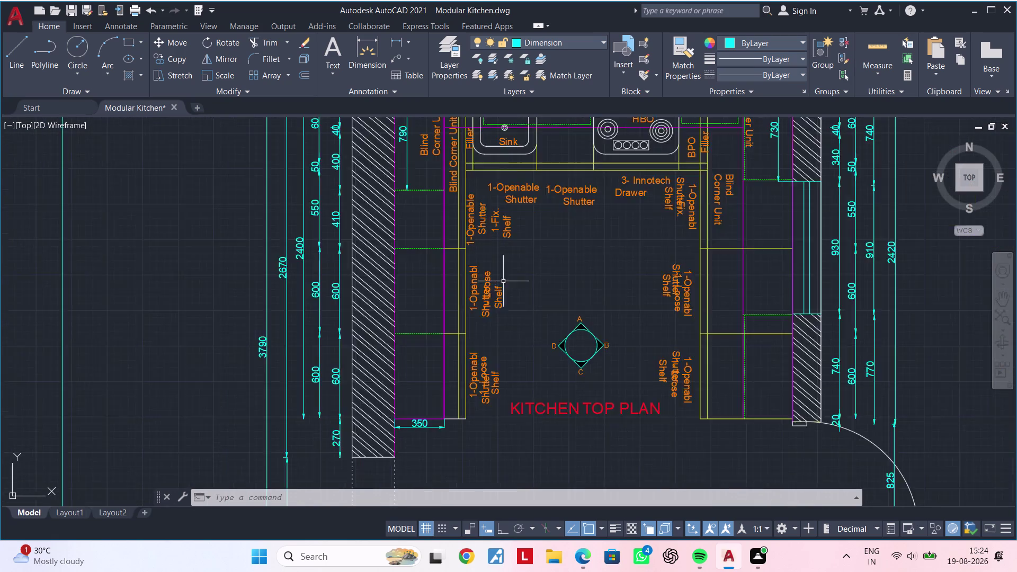
scroll(up, 3)
click(484, 293)
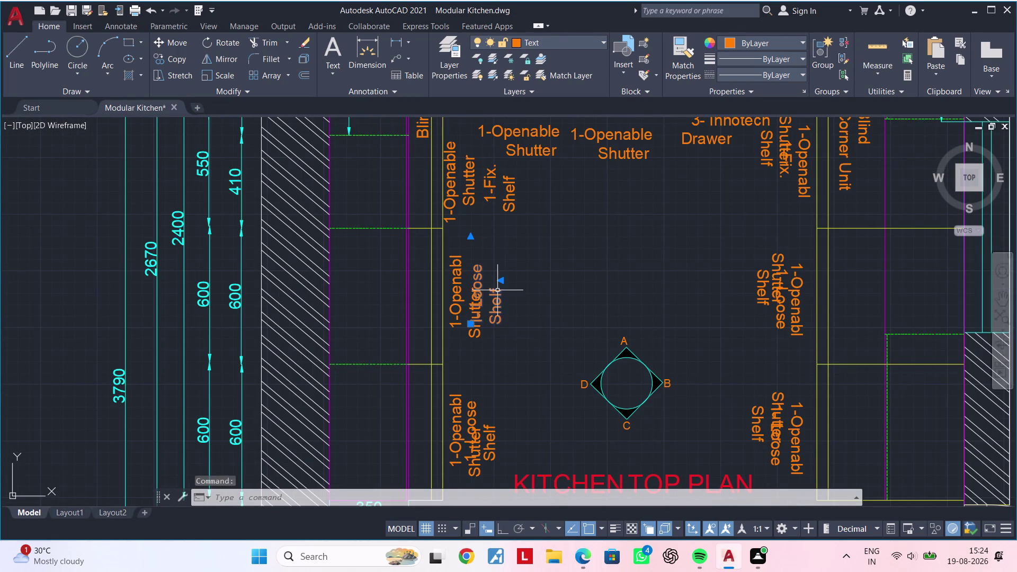
text(m)
key(space)
click(511, 290)
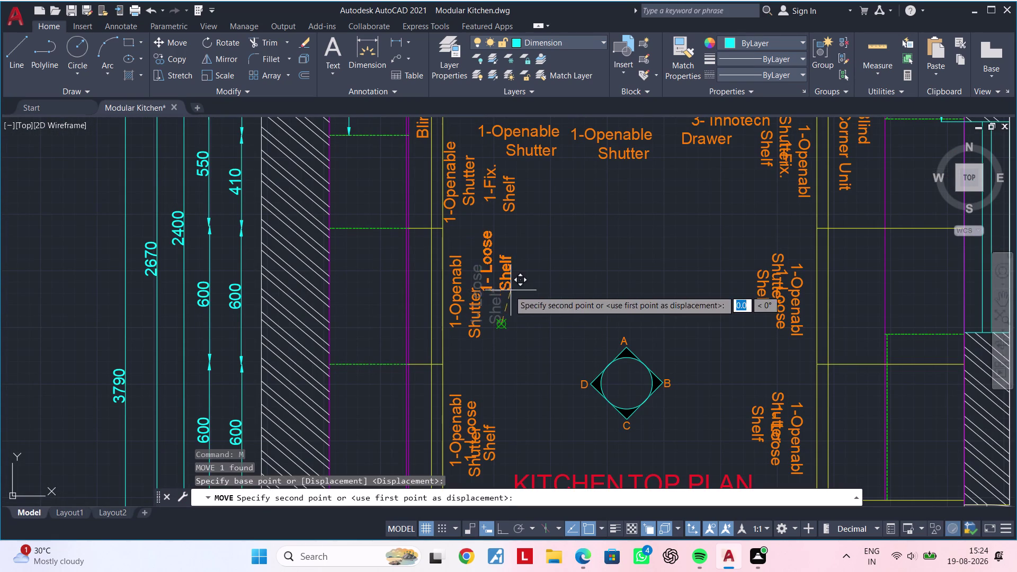
click(522, 332)
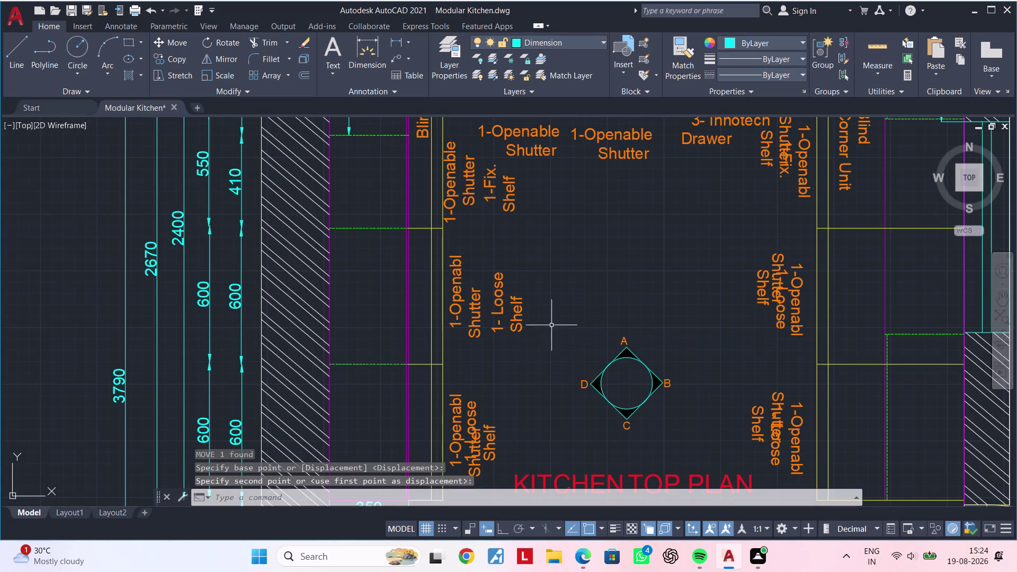
key(Escape)
Shift the second Loose Shelf label in the lower-left cabinet clear of the shutter text.
scroll(down, 3)
middle_drag(582, 309, 509, 291)
key(Escape)
key(Escape)
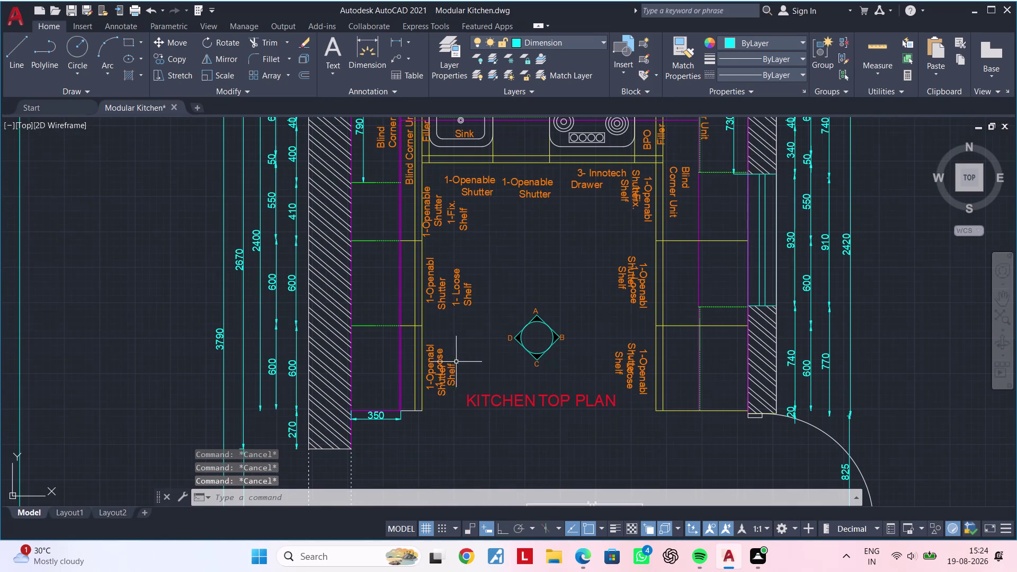
click(455, 374)
key(m)
key(space)
click(457, 374)
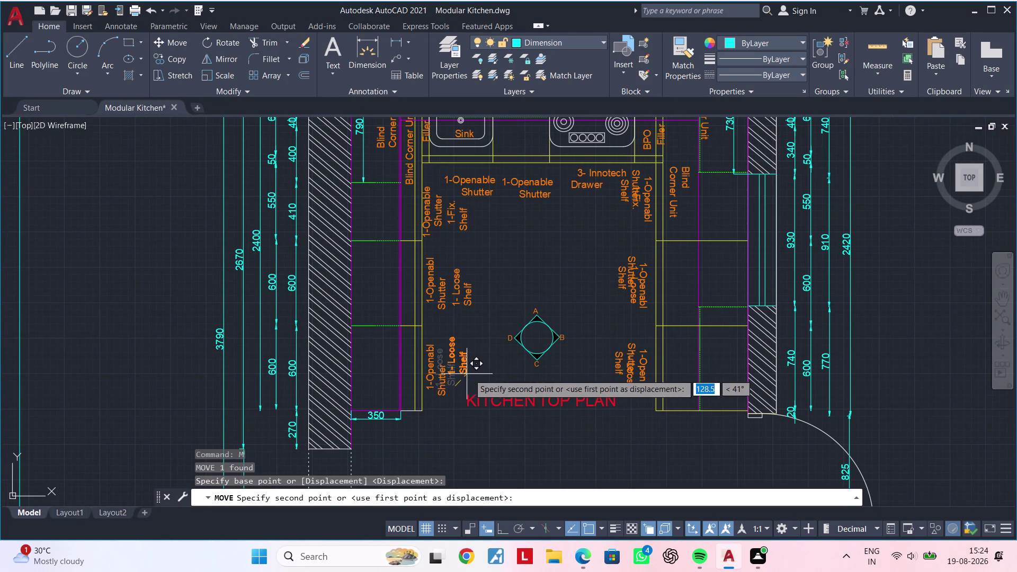
click(469, 374)
key(Escape)
scroll(down, 3)
middle_drag(556, 324, 277, 303)
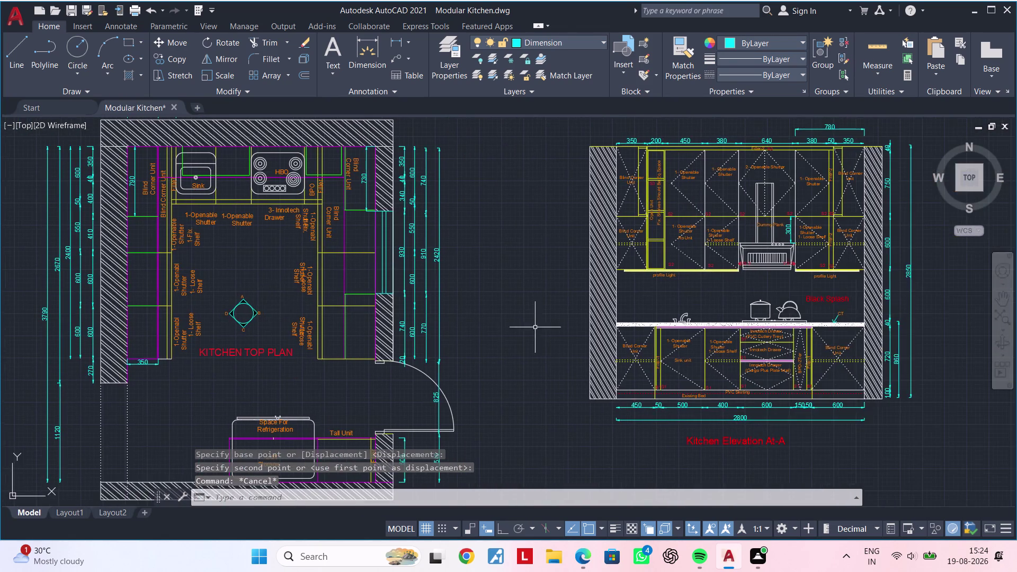
middle_drag(571, 333, 289, 293)
middle_drag(342, 305, 396, 303)
scroll(up, 3)
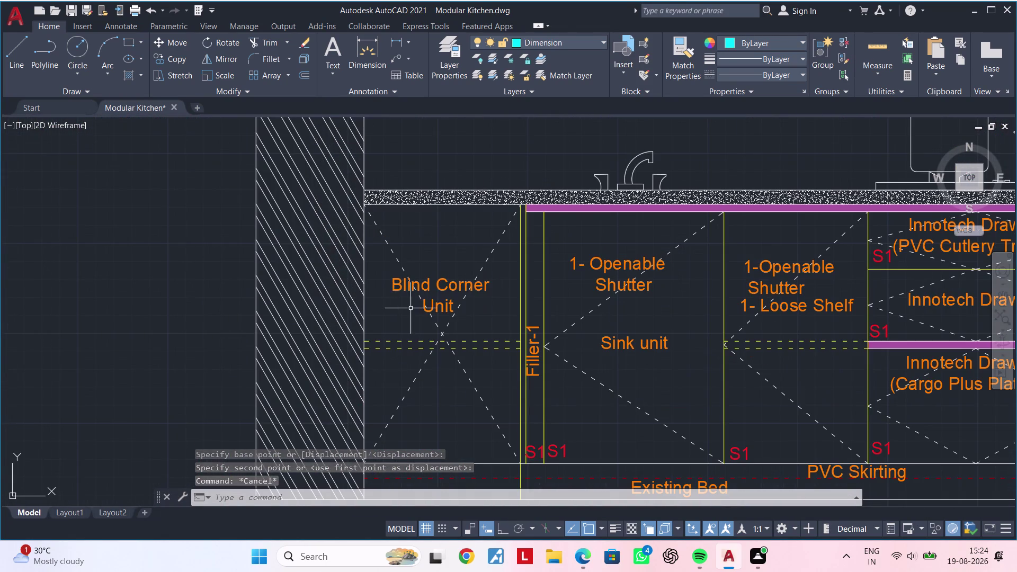
click(412, 287)
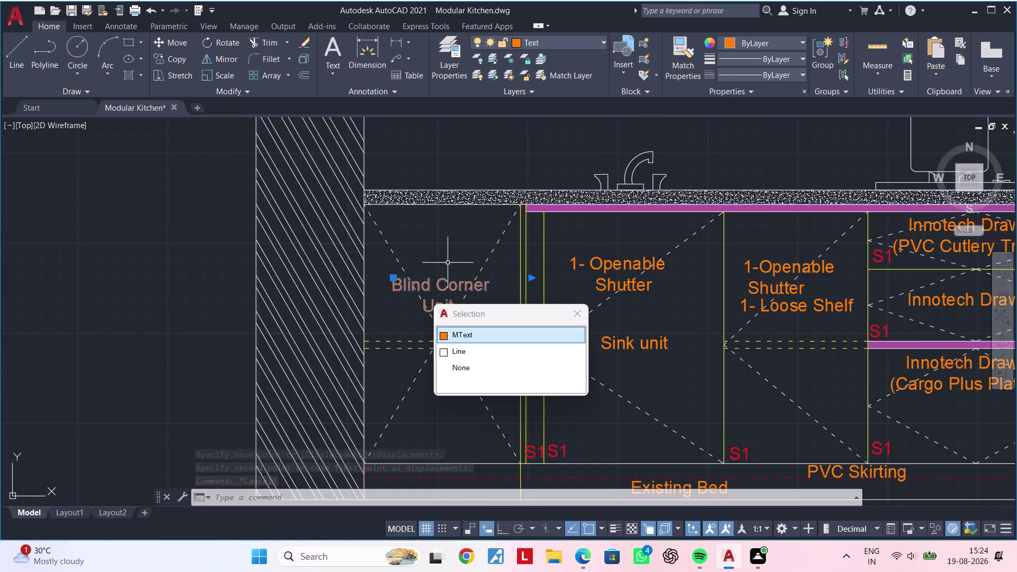
right_click(449, 253)
click(490, 518)
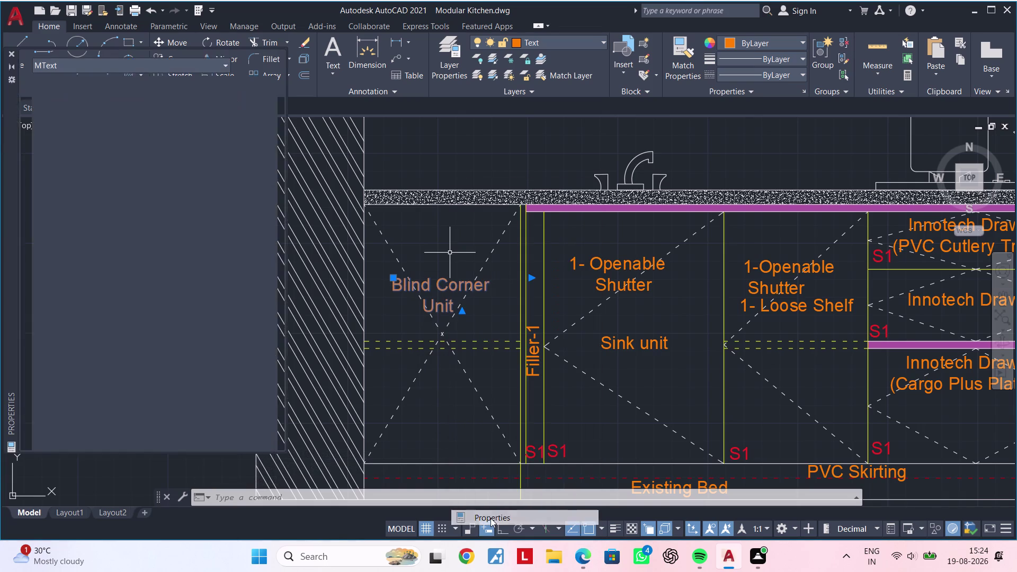
key(Escape)
key(Escape)
key(Escape)
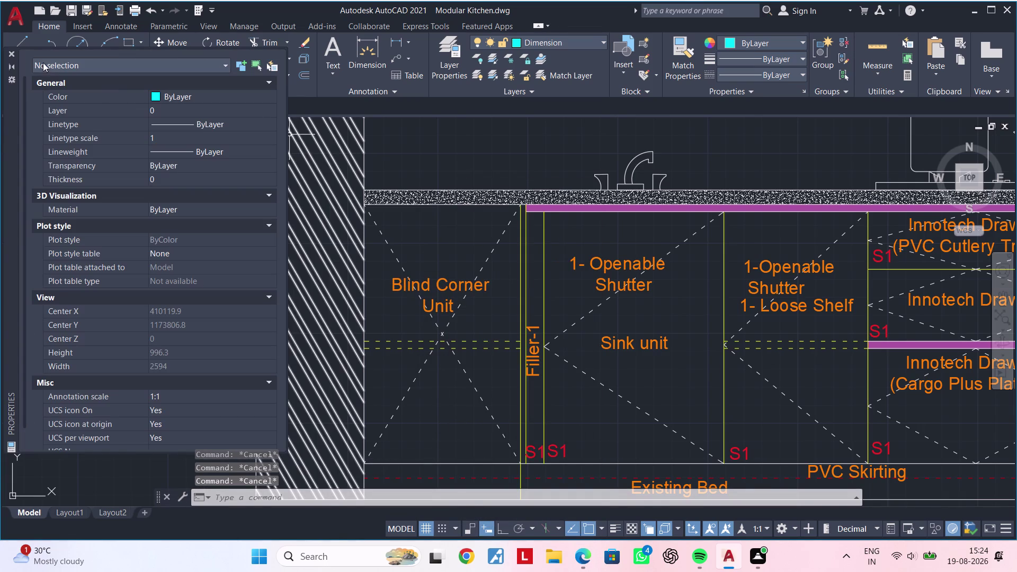
click(14, 55)
scroll(down, 3)
middle_drag(185, 257, 556, 327)
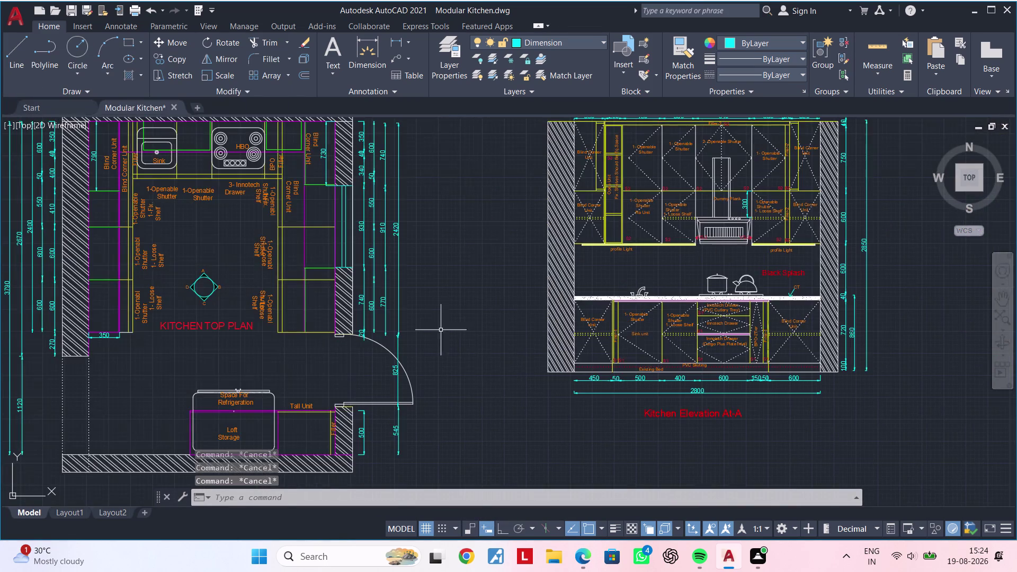
Move the overlapping label in the right cabinet to a clear spot.
scroll(up, 3)
click(262, 298)
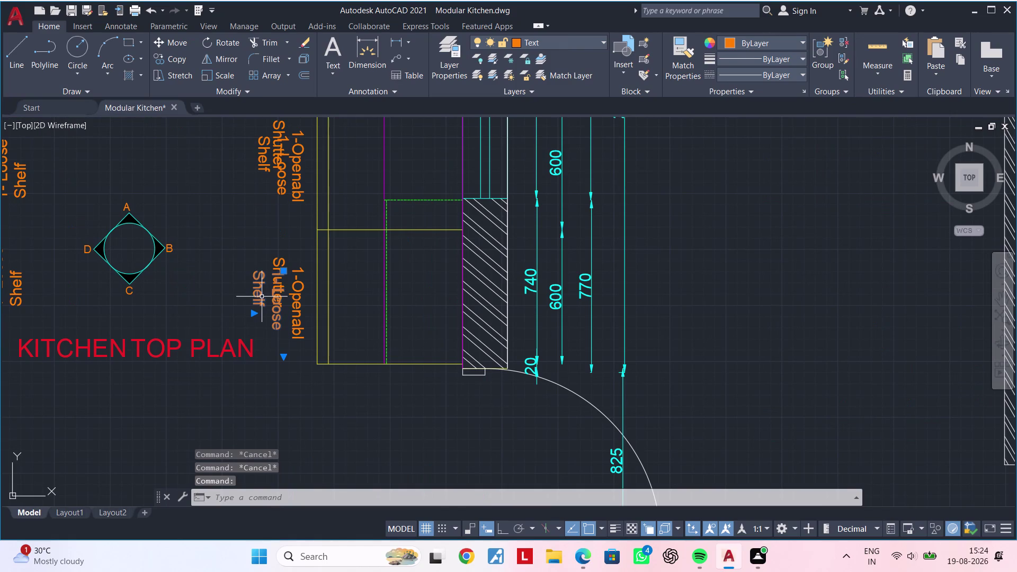
text(m)
key(space)
click(262, 297)
click(237, 261)
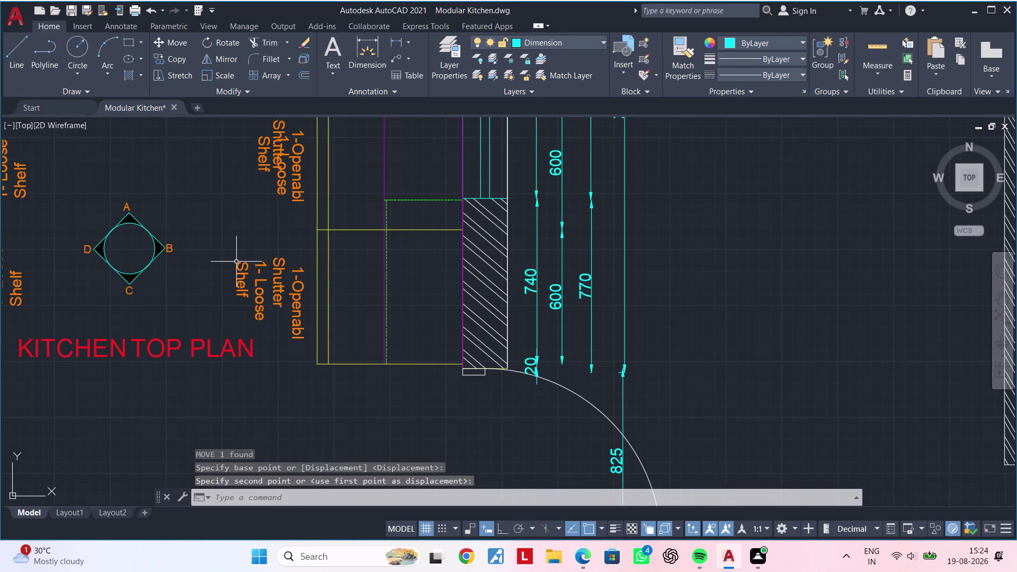
key(Escape)
Reposition a shutter and shelf label higher up in the cabinet.
middle_drag(268, 283, 274, 392)
click(270, 267)
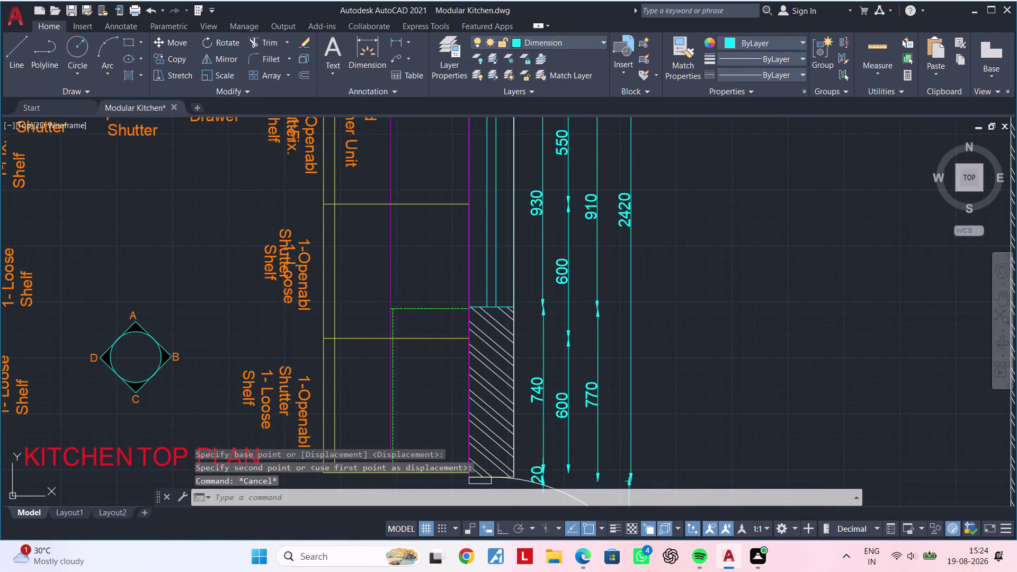
text(m)
key(space)
click(270, 267)
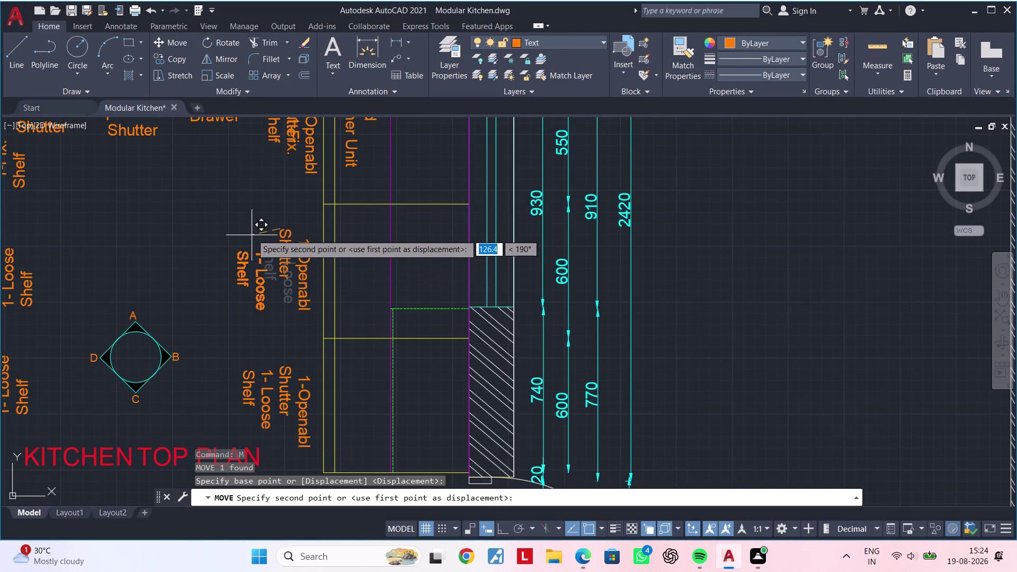
click(251, 225)
Nudge the overlapping shutter label in the corner cabinet clear of the others.
scroll(down, 3)
middle_drag(258, 252, 263, 346)
scroll(up, 3)
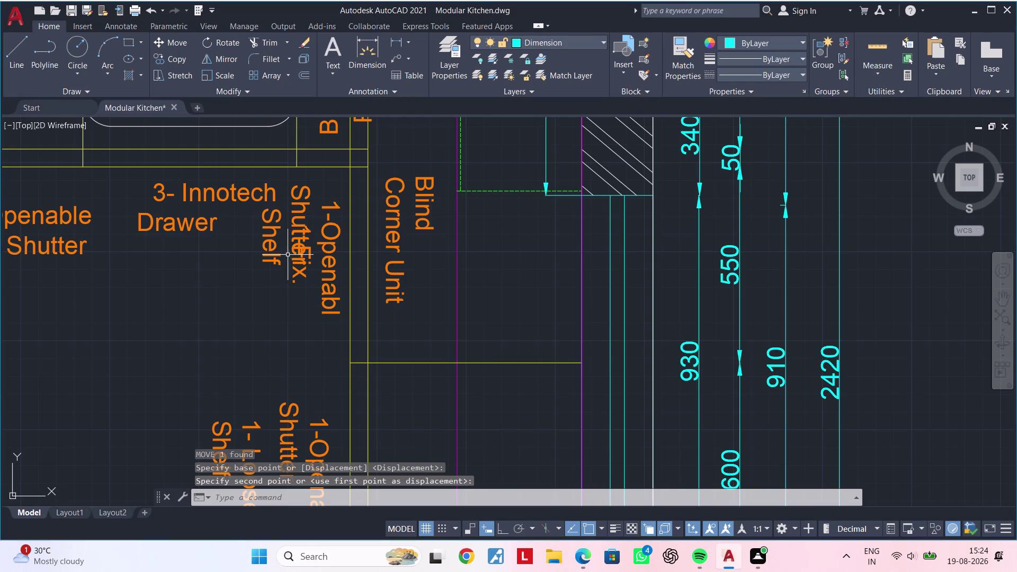
click(295, 254)
text(m)
key(space)
click(295, 254)
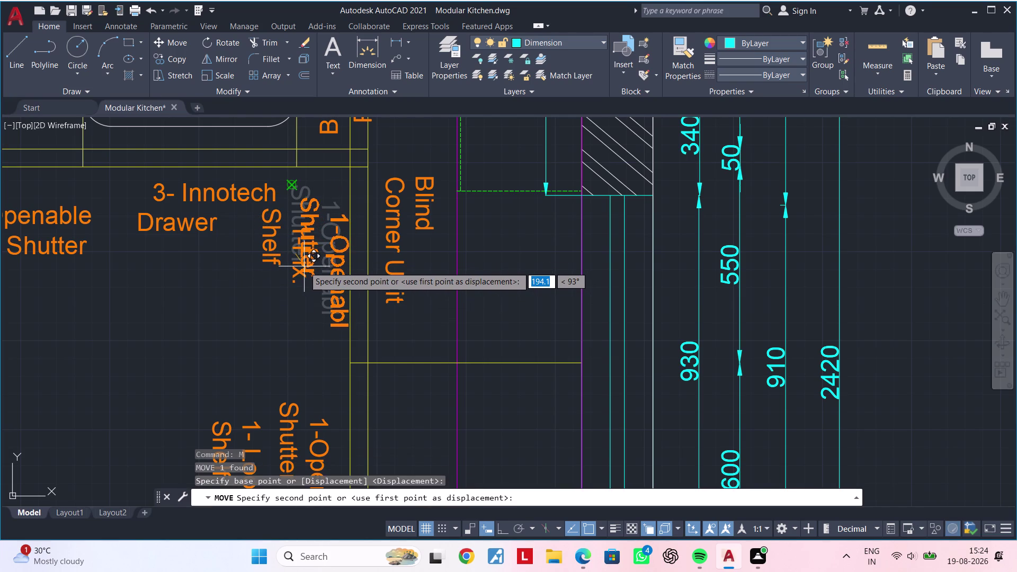
click(303, 263)
key(Escape)
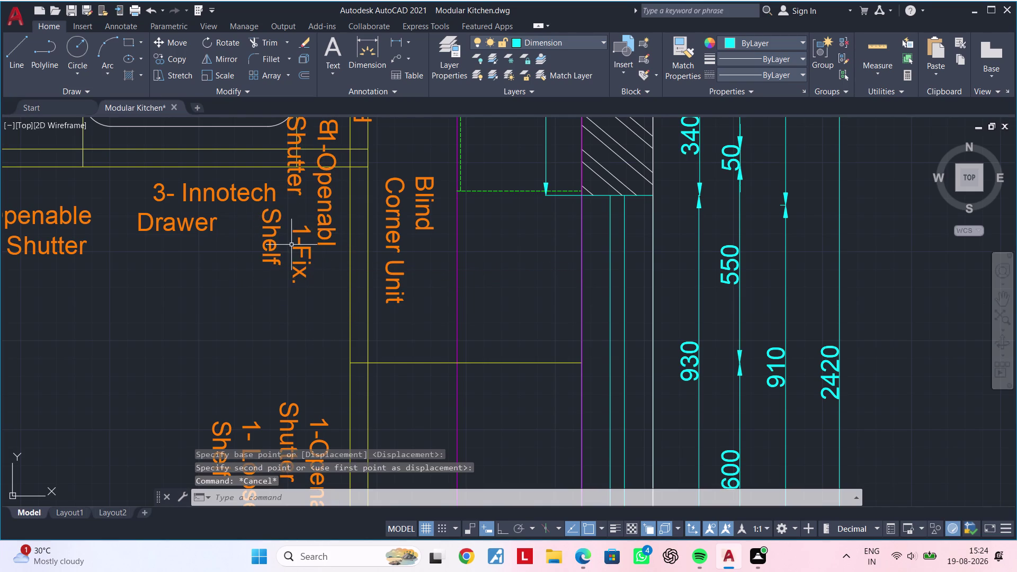
Move the 1-Fix. Shelf label to the left of the shutter label.
click(296, 251)
text(m)
key(space)
click(296, 251)
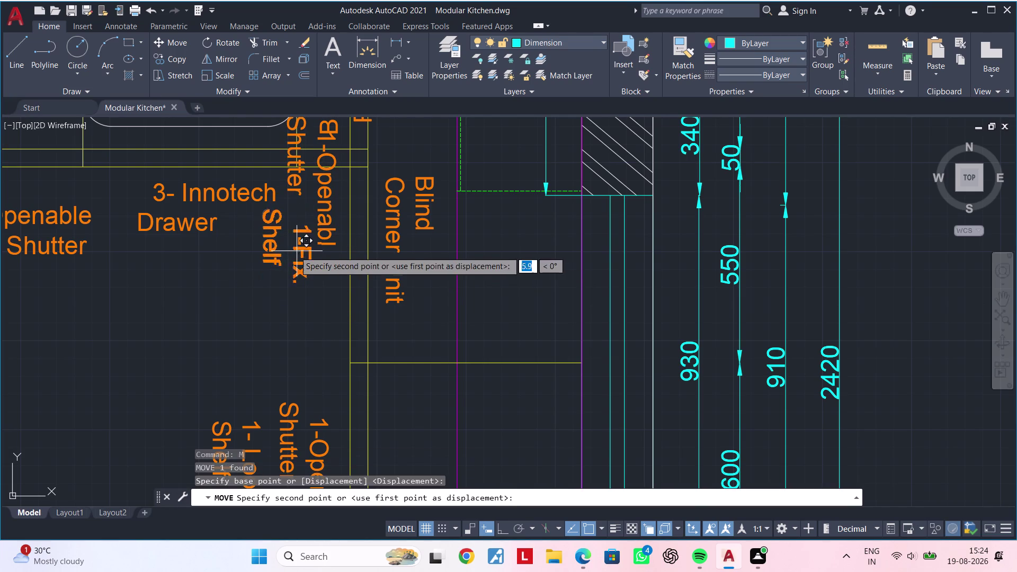
click(244, 280)
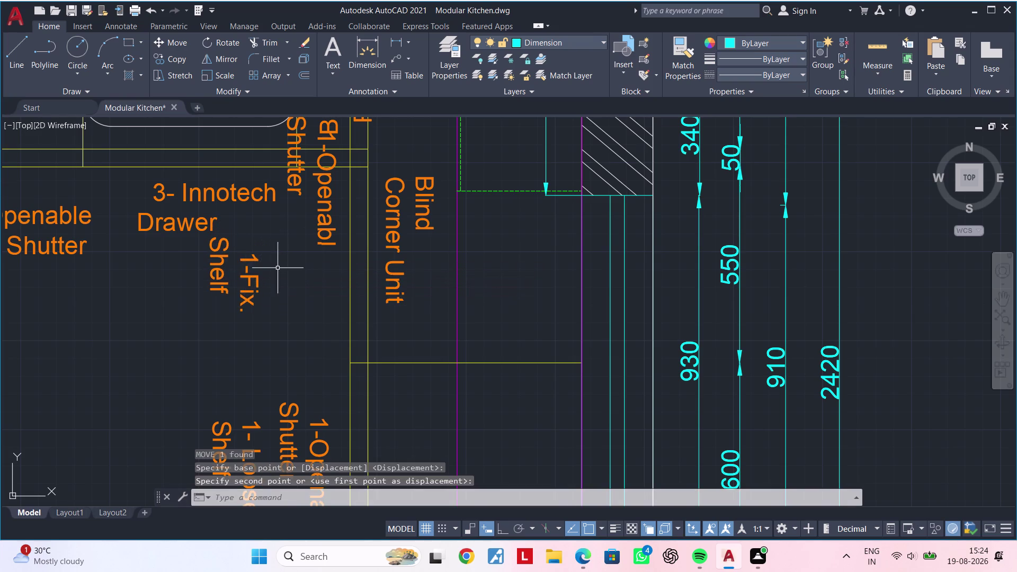
middle_drag(282, 276, 282, 354)
key(Escape)
Move the 1-Openable Shutter label lower in the cabinet.
click(298, 262)
text(m)
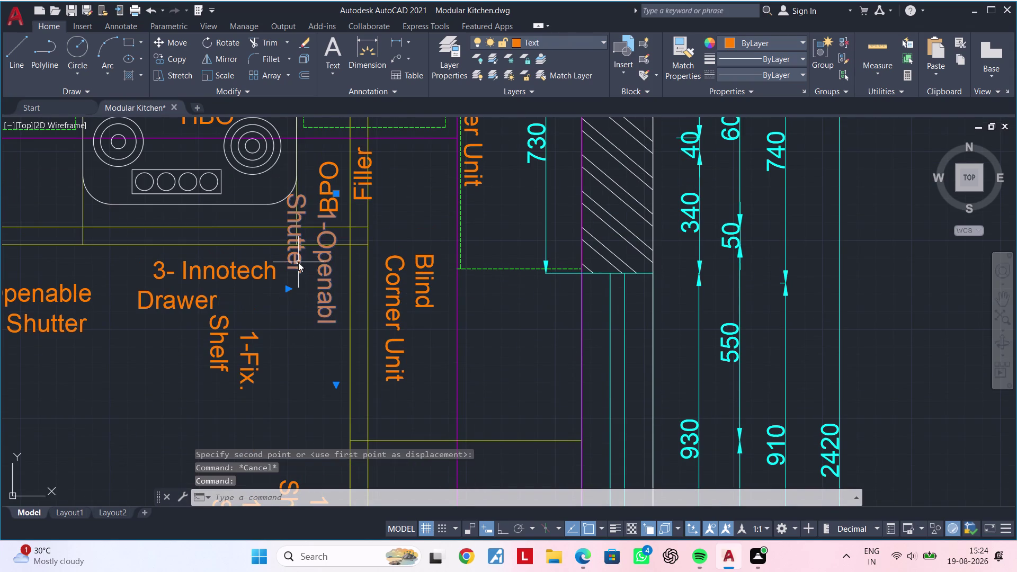
key(space)
click(298, 261)
click(299, 265)
click(323, 270)
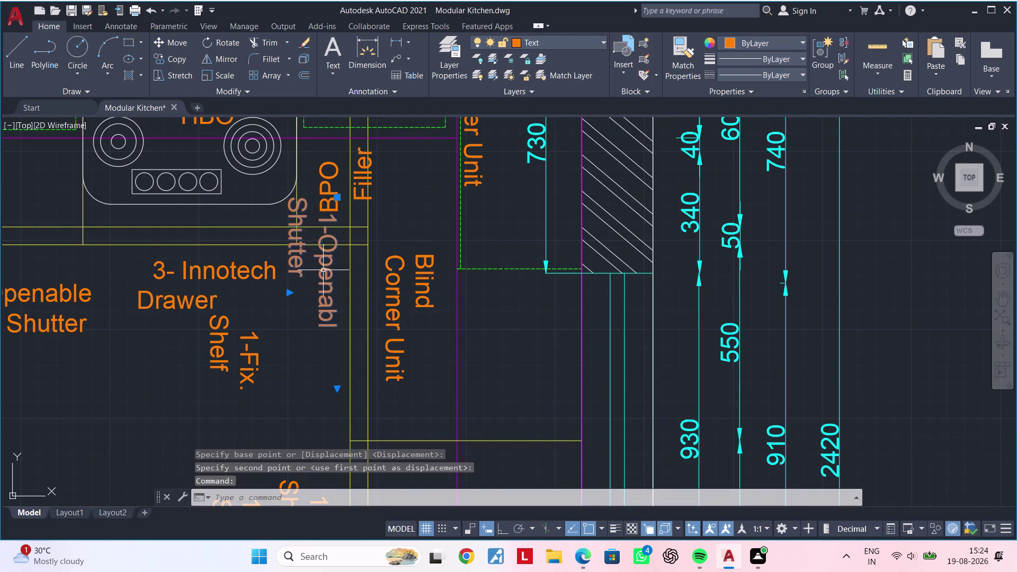
text(m)
key(space)
click(323, 270)
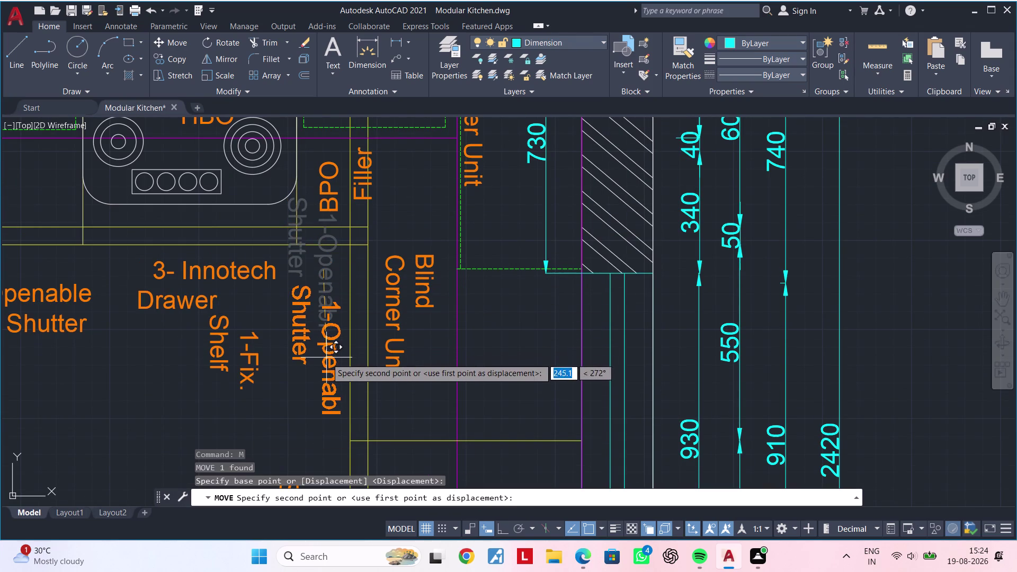
click(327, 358)
Edit the 1-Fix. Shelf text so it reads on one line.
middle_click(364, 391)
click(257, 363)
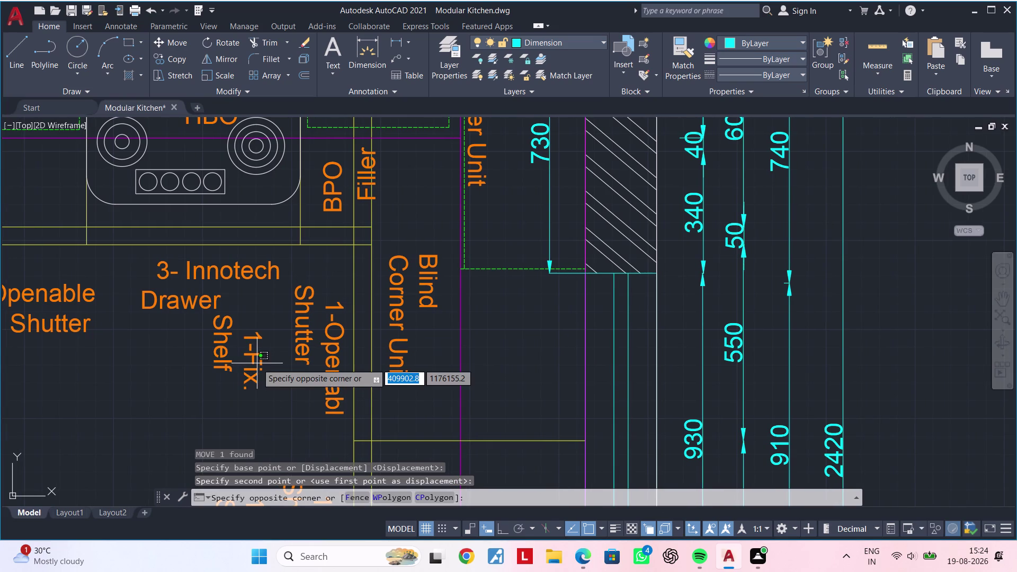
click(249, 363)
double_click(249, 364)
click(260, 368)
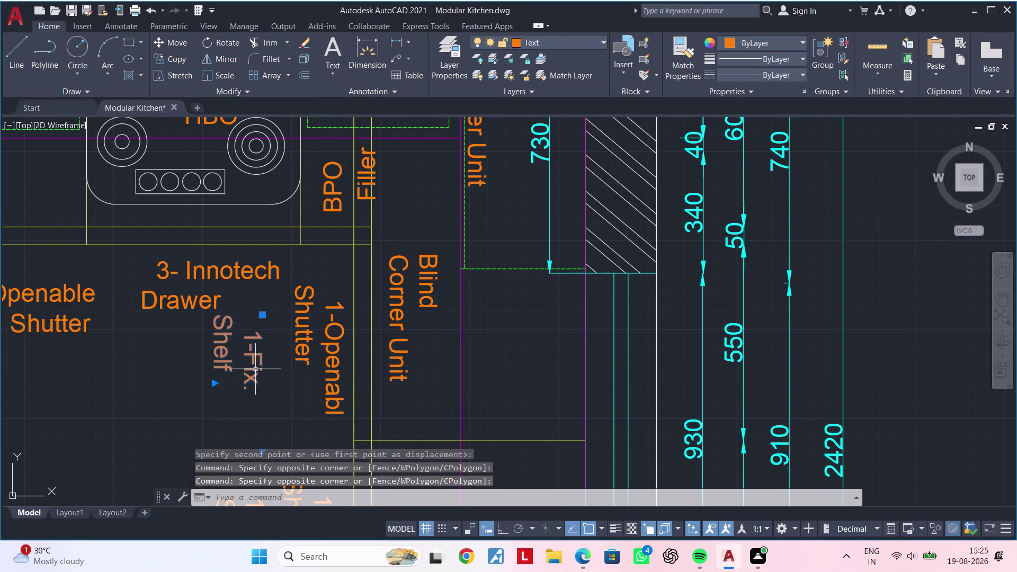
key(Escape)
double_click(253, 355)
click(341, 326)
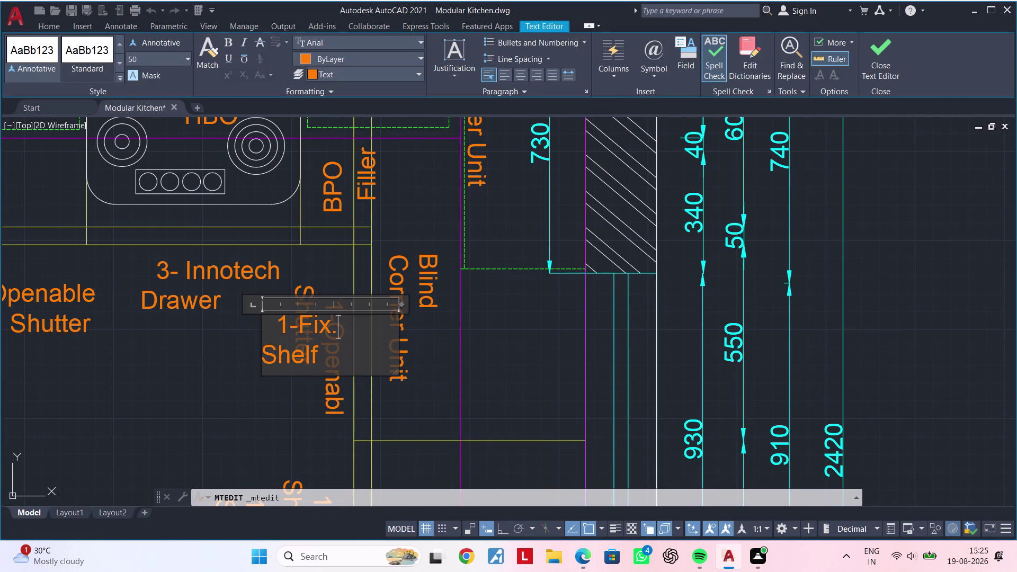
click(273, 324)
key(space)
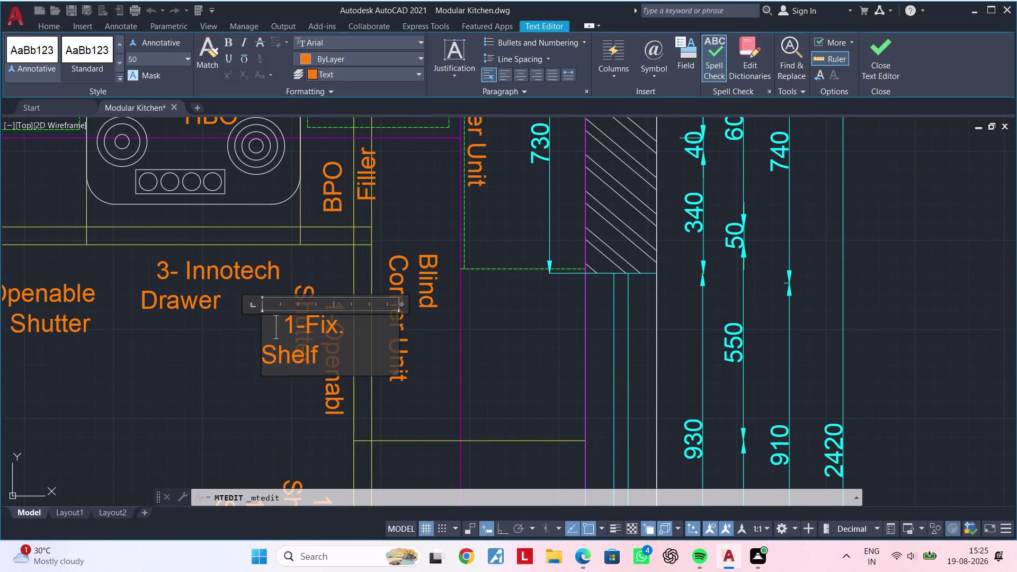
key(BackSpace)
key(BackSpace)
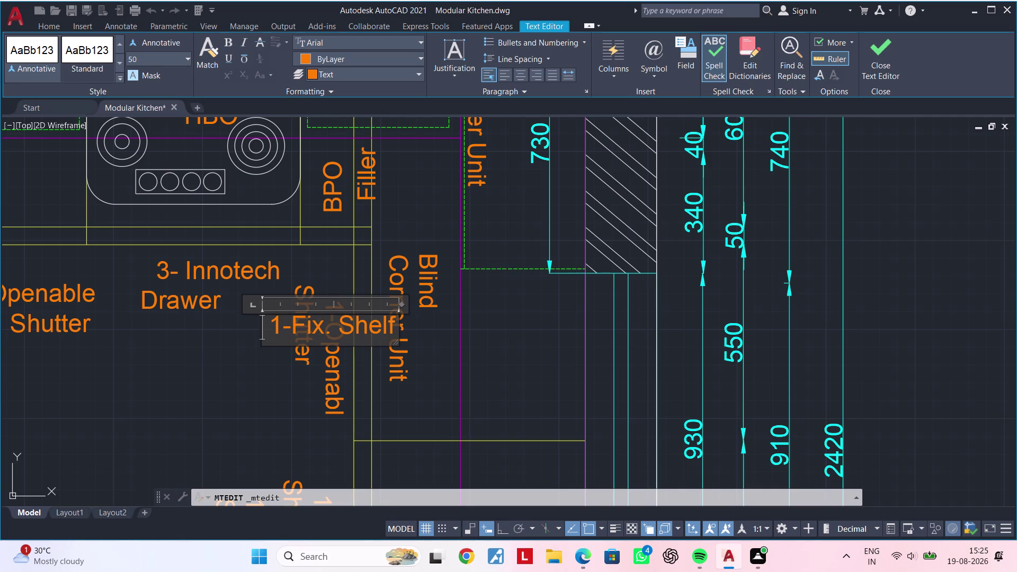
click(277, 394)
click(250, 391)
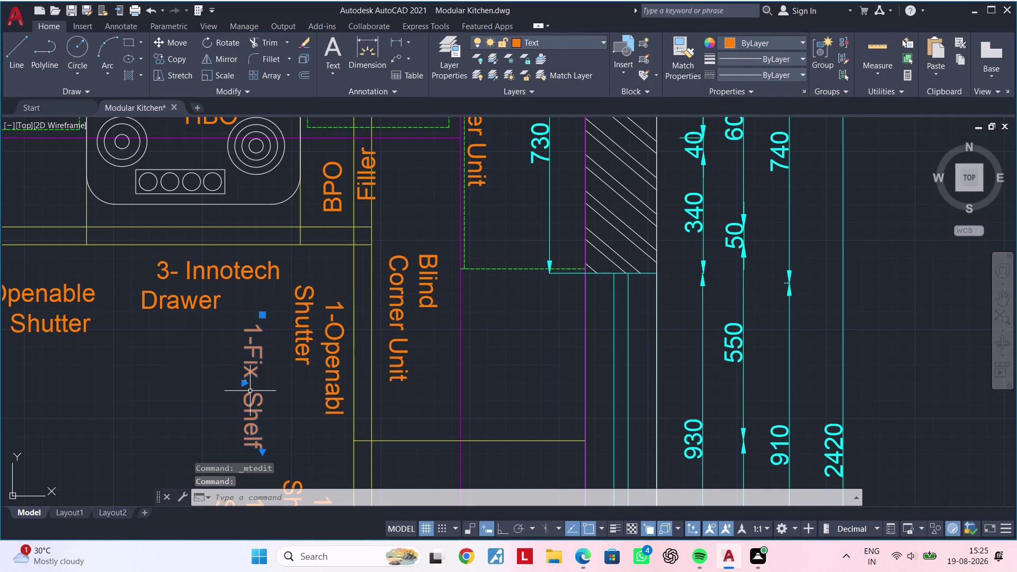
Move the edited 1-Fix. Shelf label beside the shutter label.
text(m)
key(space)
drag(250, 386, 255, 379)
click(272, 350)
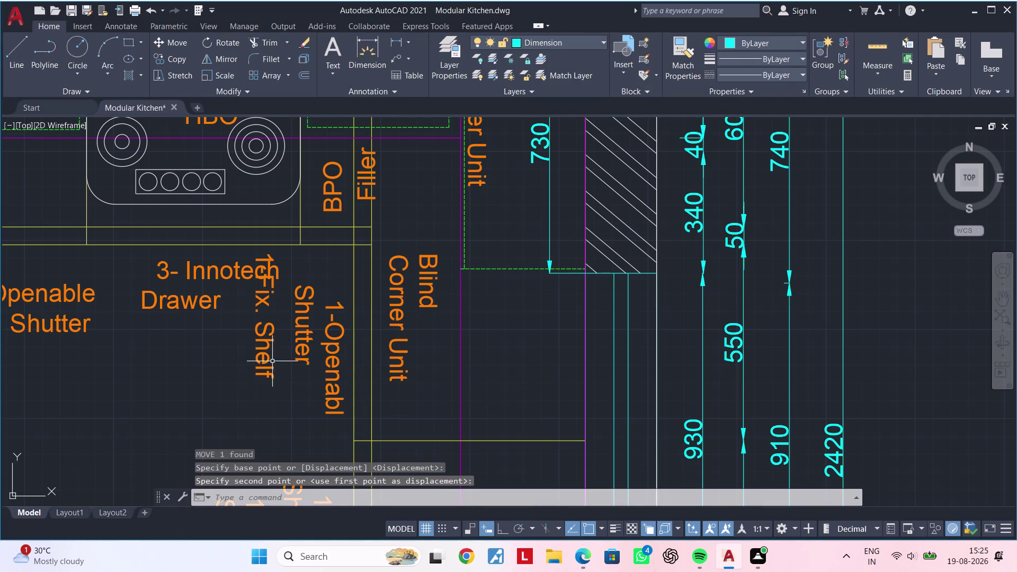
click(266, 354)
text(m)
key(space)
click(265, 355)
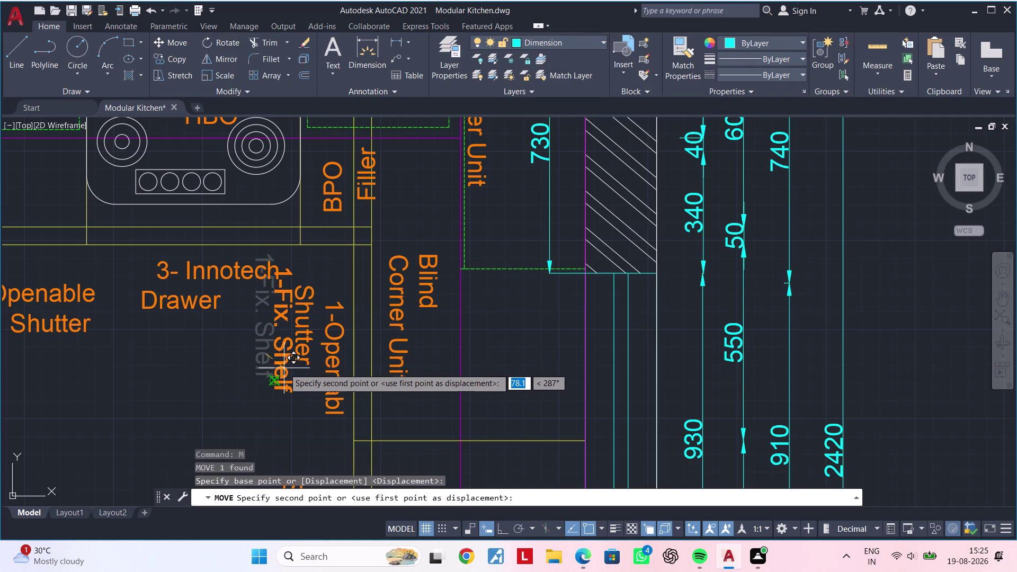
click(279, 392)
scroll(down, 3)
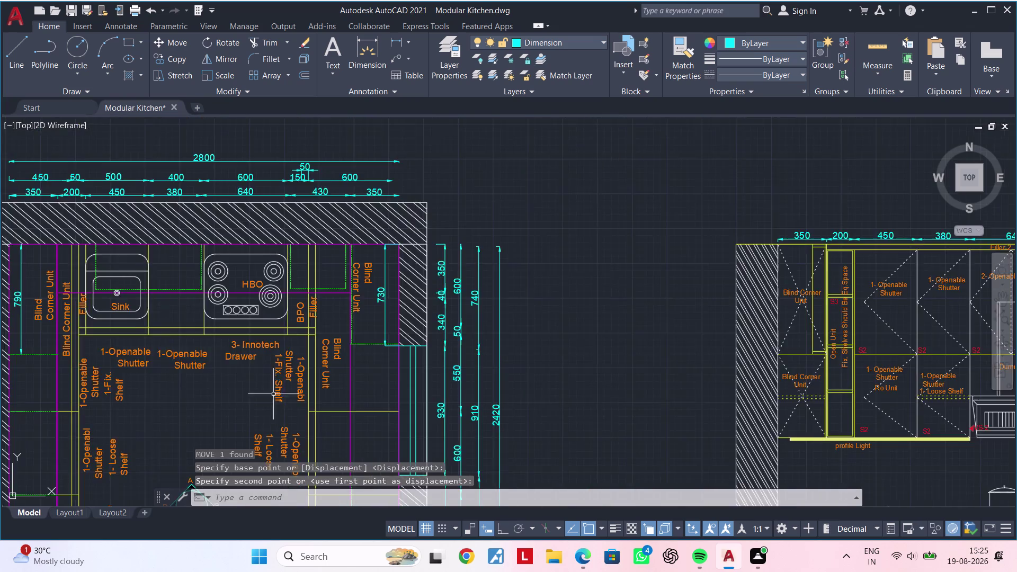
Widen the first 1- Loose Shelf text frame so it fits one line.
middle_drag(273, 394, 348, 300)
middle_drag(319, 372, 342, 330)
scroll(up, 3)
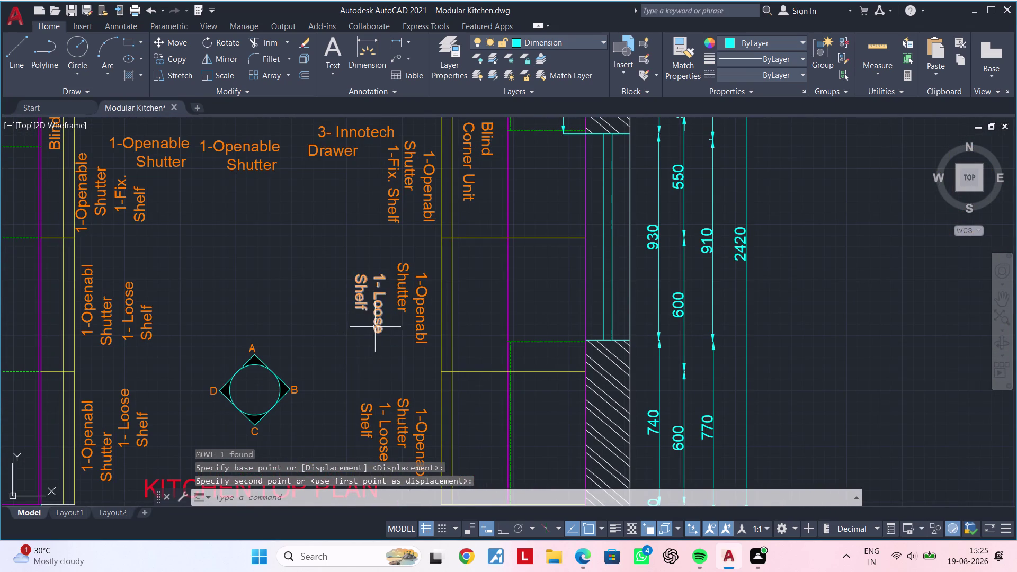
double_click(375, 327)
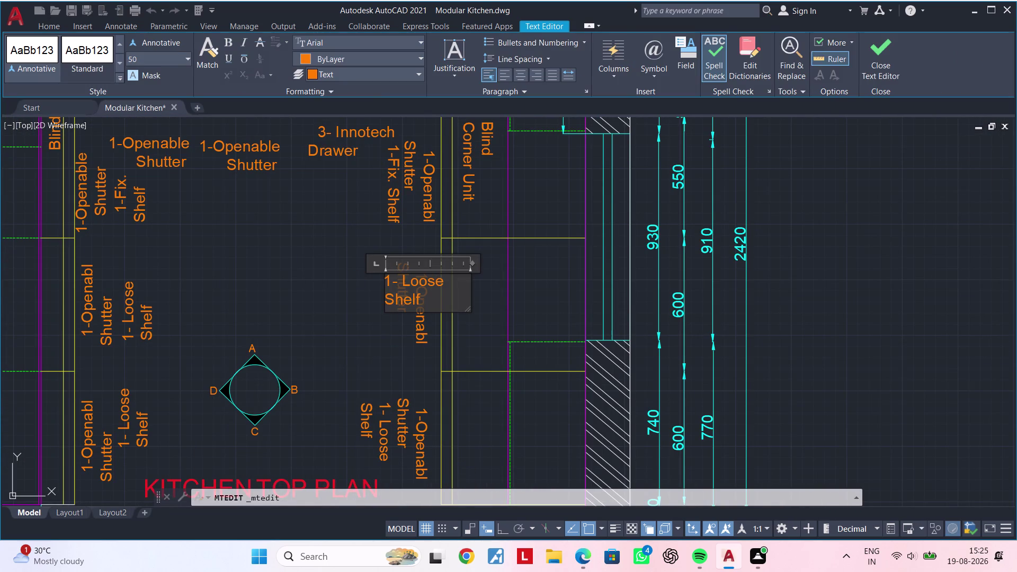
click(446, 281)
drag(469, 261, 482, 262)
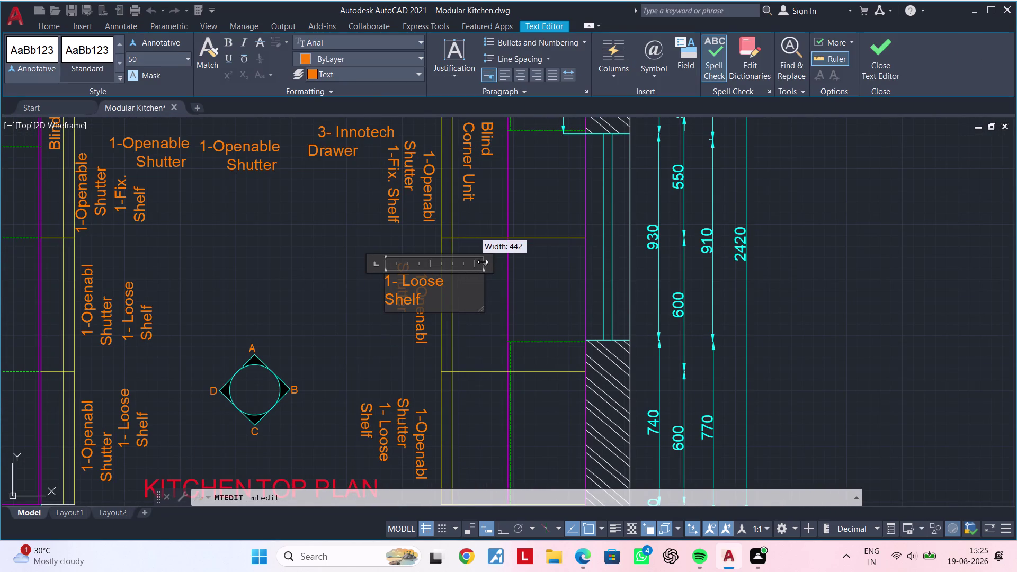
drag(483, 261, 492, 261)
click(381, 349)
Widen the second 1- Loose Shelf text frame to a single line.
middle_drag(376, 365, 386, 269)
scroll(up, 3)
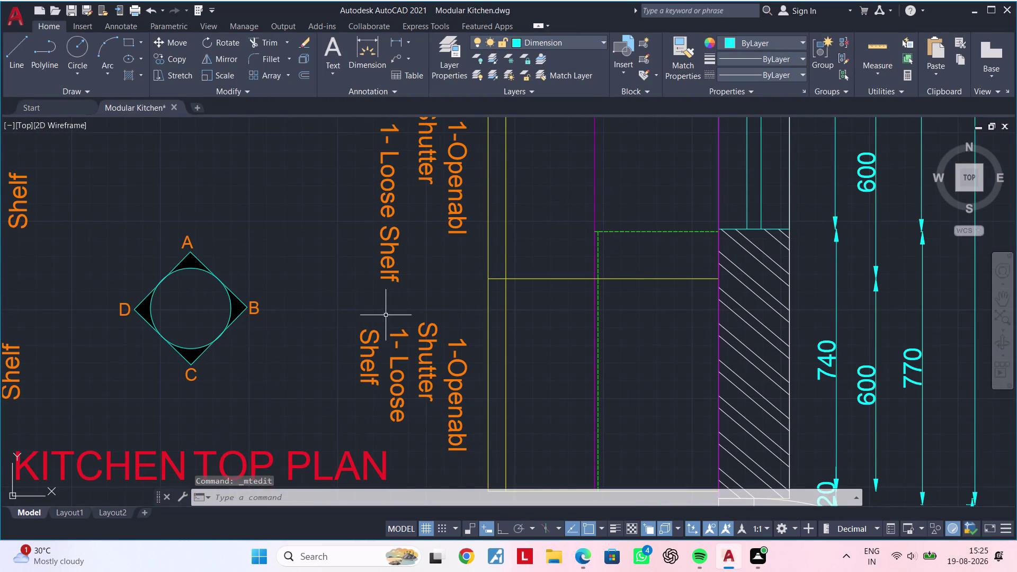
double_click(398, 368)
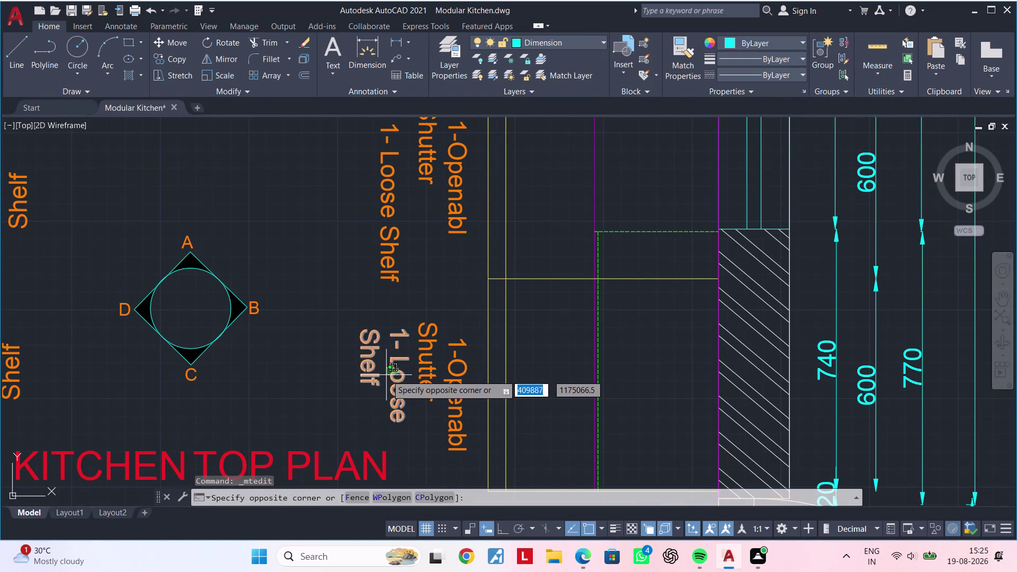
double_click(387, 375)
click(386, 375)
double_click(397, 396)
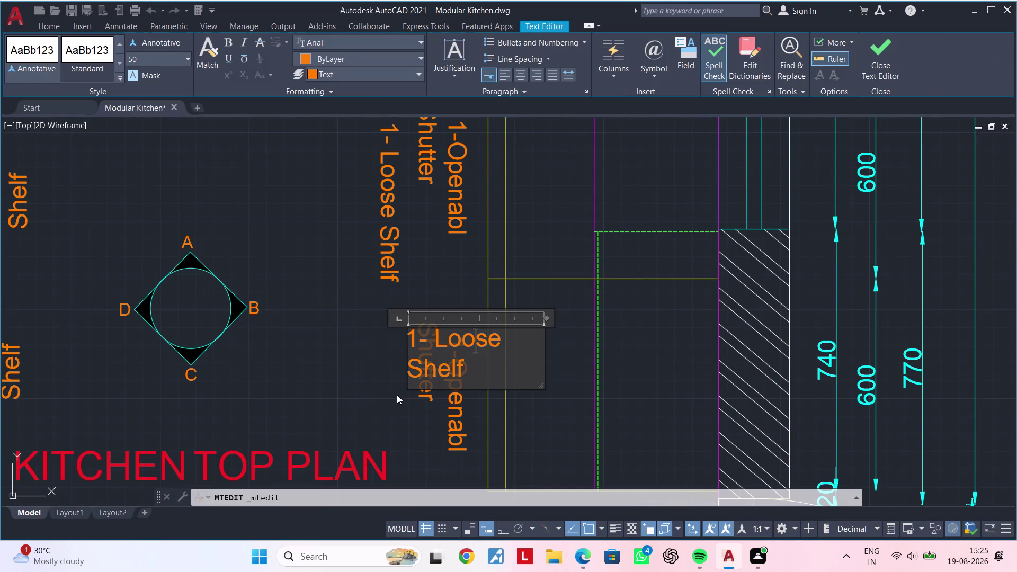
drag(543, 318, 560, 317)
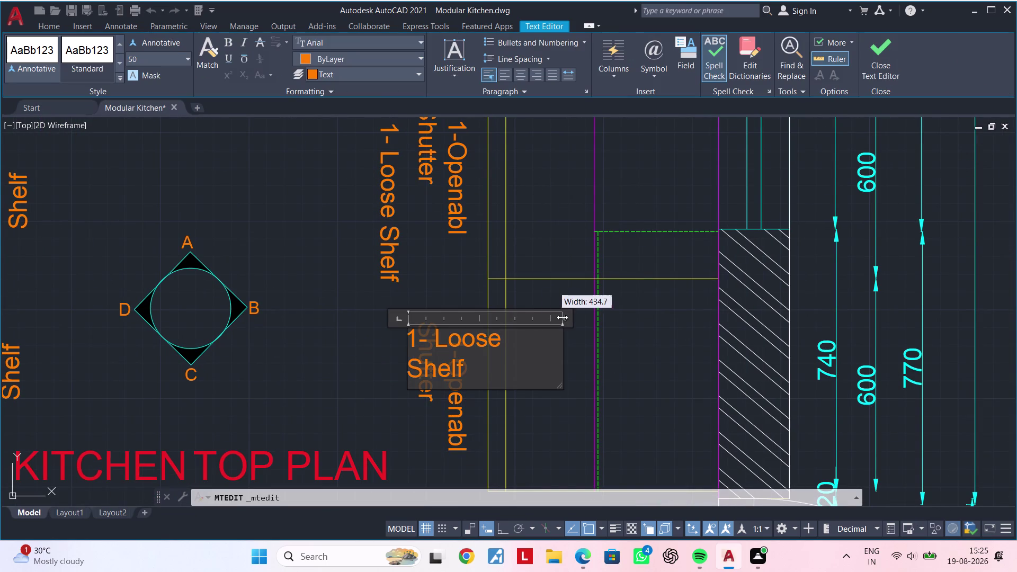
drag(559, 317, 580, 316)
click(531, 389)
Move the KITCHEN TOP PLAN title down below the compass symbol.
scroll(down, 3)
middle_drag(532, 388, 522, 345)
scroll(up, 3)
middle_drag(472, 338, 509, 314)
click(396, 347)
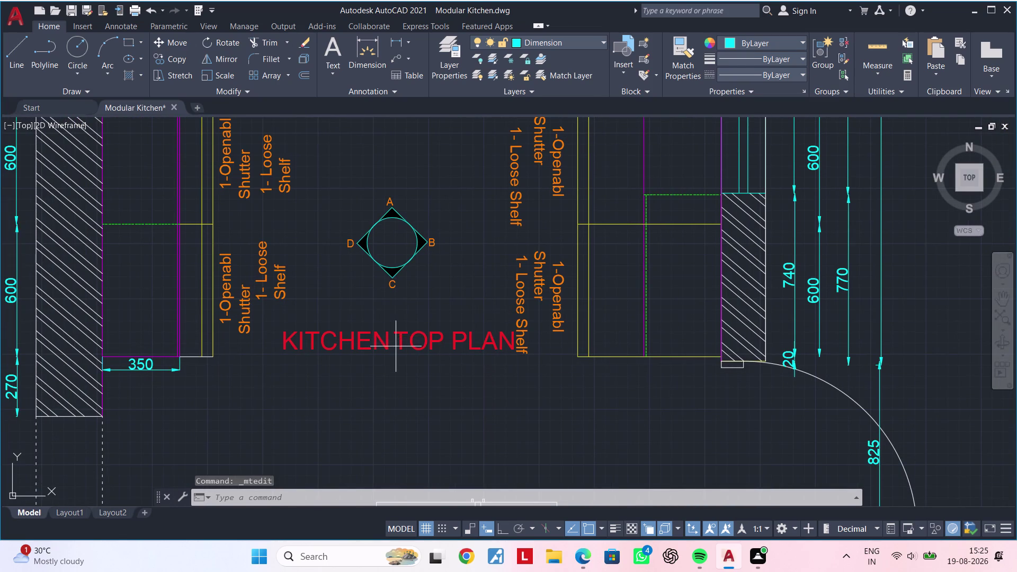
click(370, 340)
text(m)
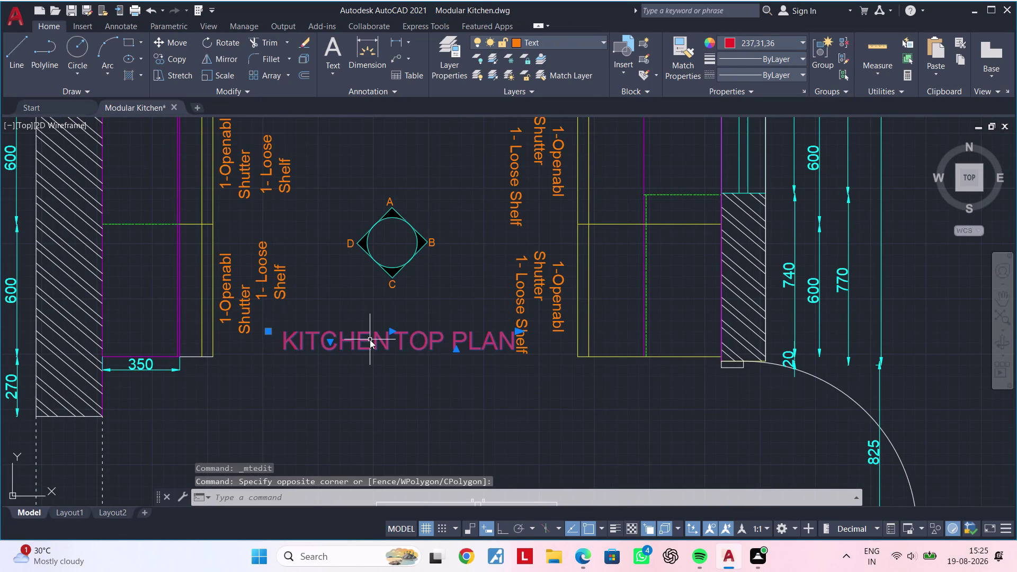
key(space)
click(369, 339)
click(368, 377)
scroll(down, 3)
middle_drag(370, 377, 405, 337)
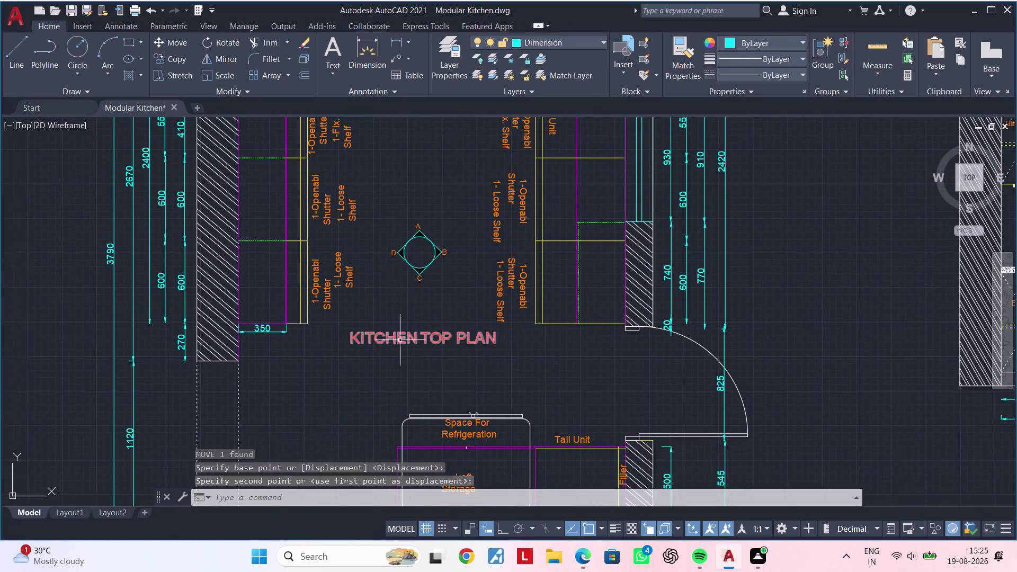
scroll(down, 3)
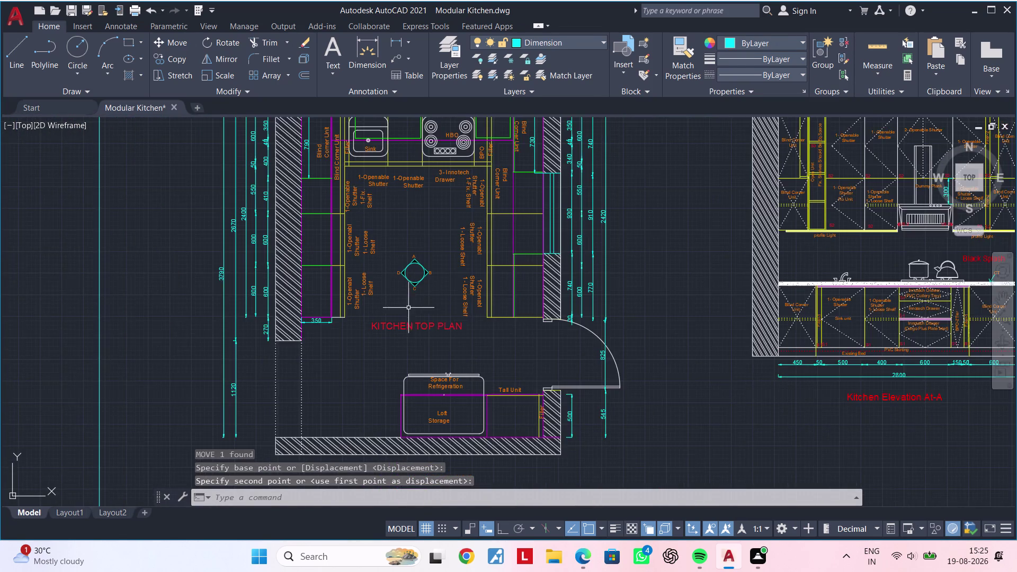
Zoom into Elevation A-A and select the Blind Corner Unit and 1- Openable Shutter labels.
middle_drag(385, 304, 271, 285)
middle_drag(436, 323, 319, 322)
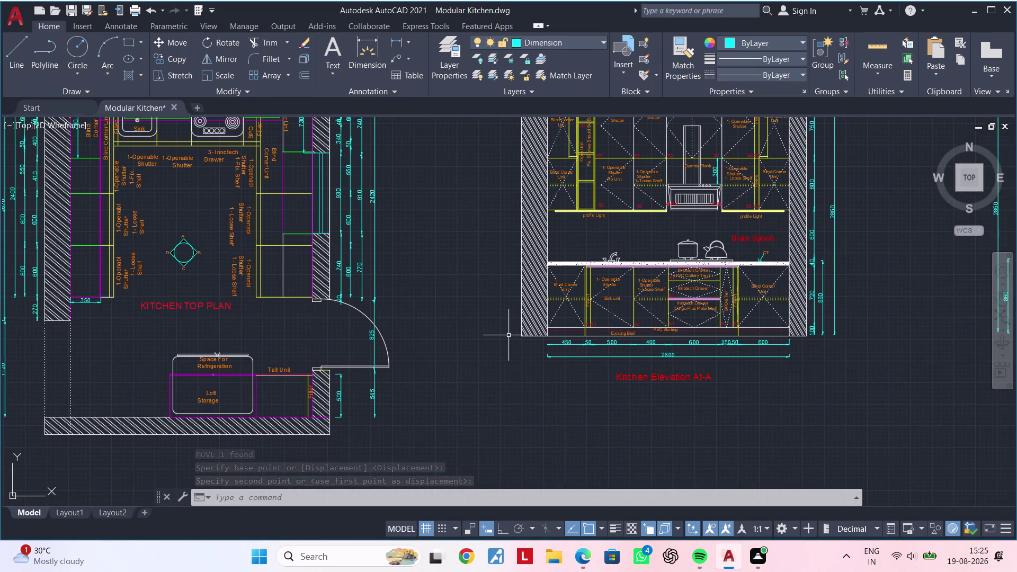
middle_drag(485, 339, 352, 352)
middle_drag(327, 350, 309, 388)
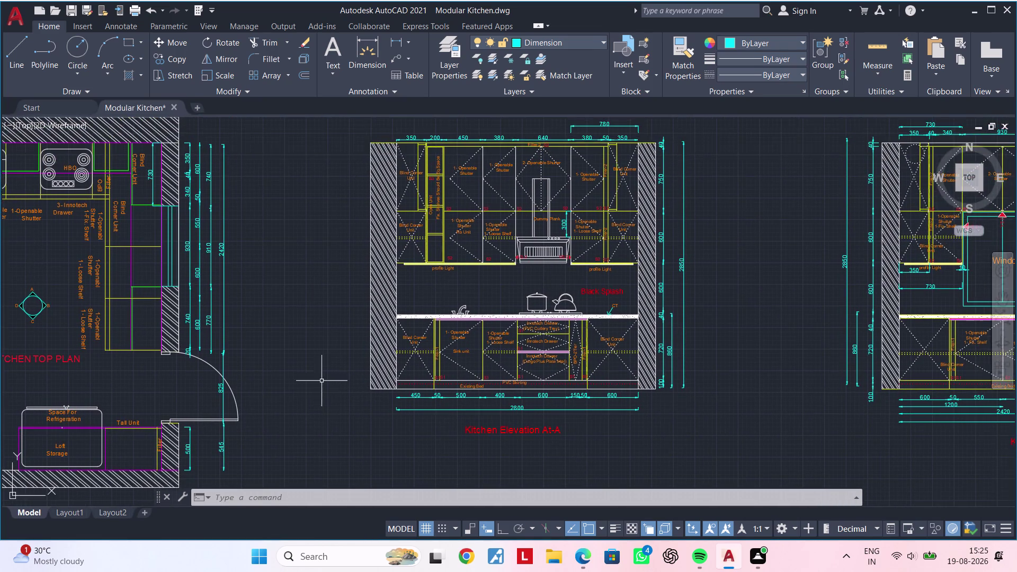
scroll(up, 3)
click(418, 297)
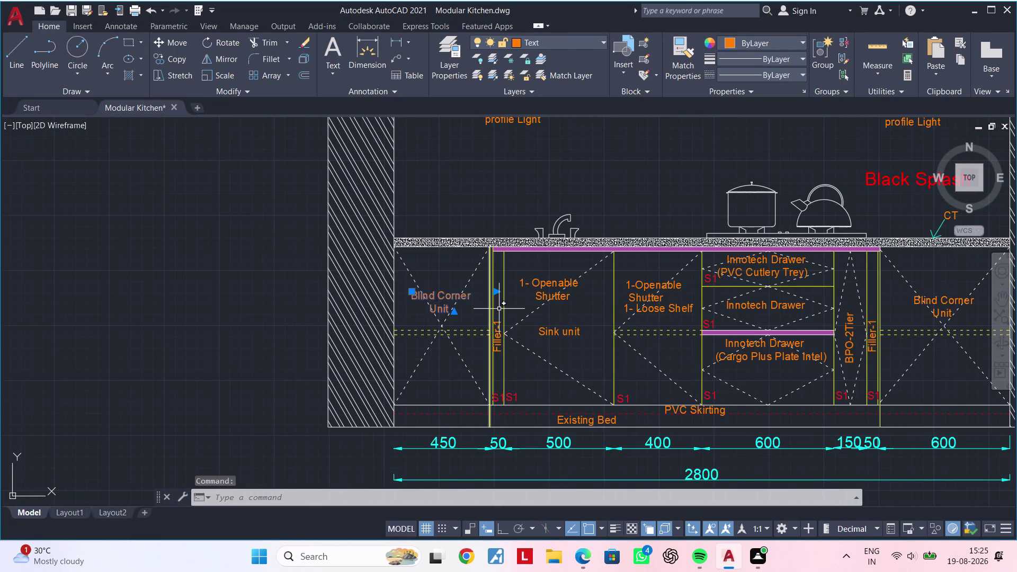
middle_drag(498, 310, 401, 330)
scroll(up, 3)
click(442, 293)
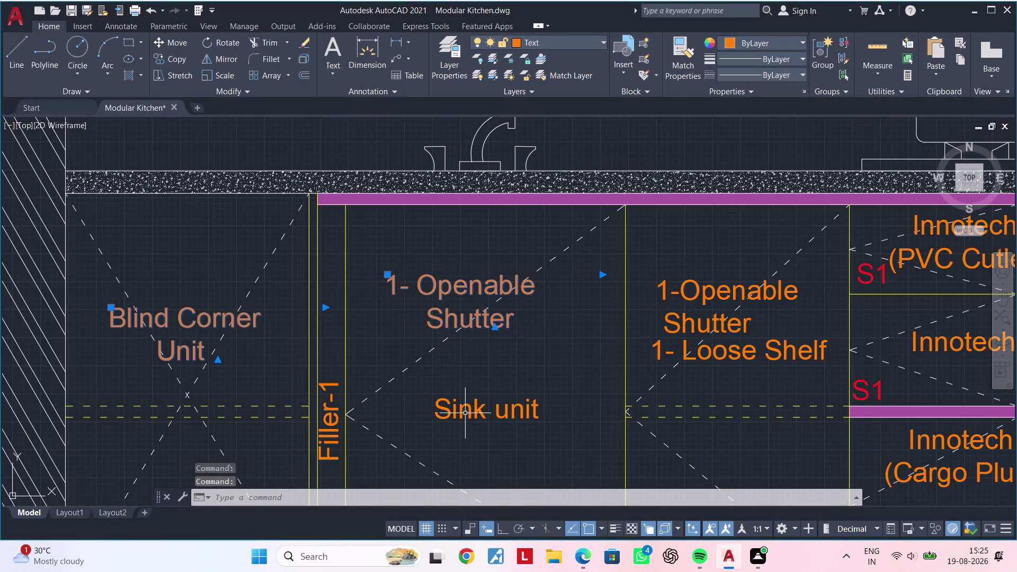
Add the Sink unit and 1-Openable Shutter 1- Loose Shelf labels to the selection.
click(464, 414)
click(443, 396)
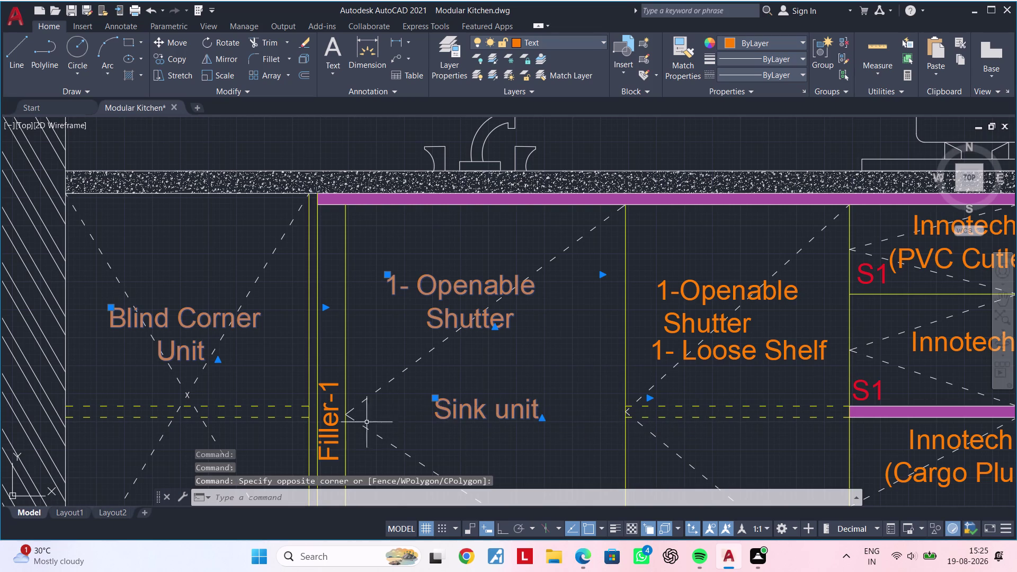
click(336, 427)
middle_drag(531, 387, 401, 407)
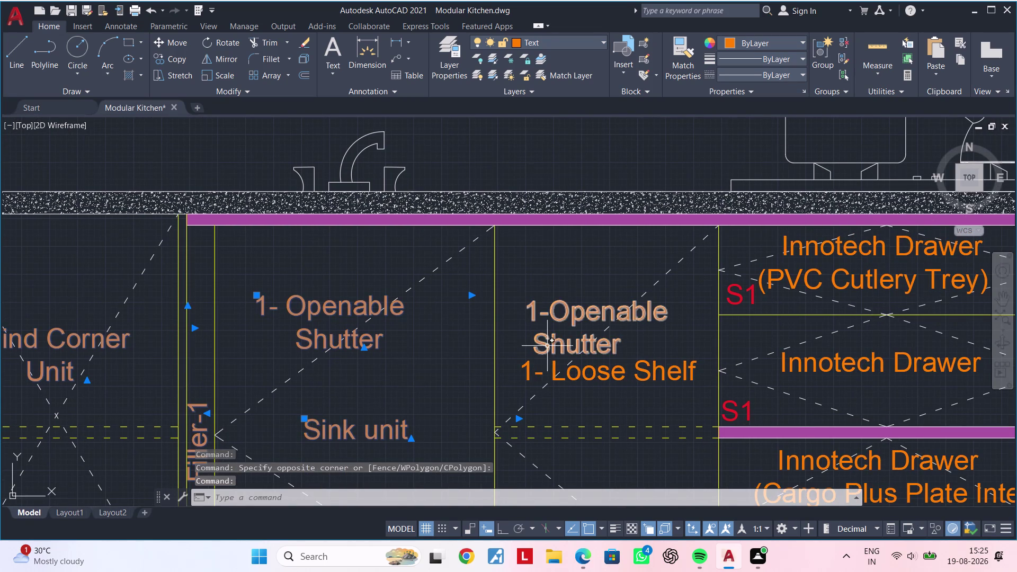
click(547, 345)
click(571, 376)
Add the PVC Cutlery Trey, Innotech Drawer and Cargo Plus Plate Intel drawer labels.
middle_drag(669, 372, 419, 454)
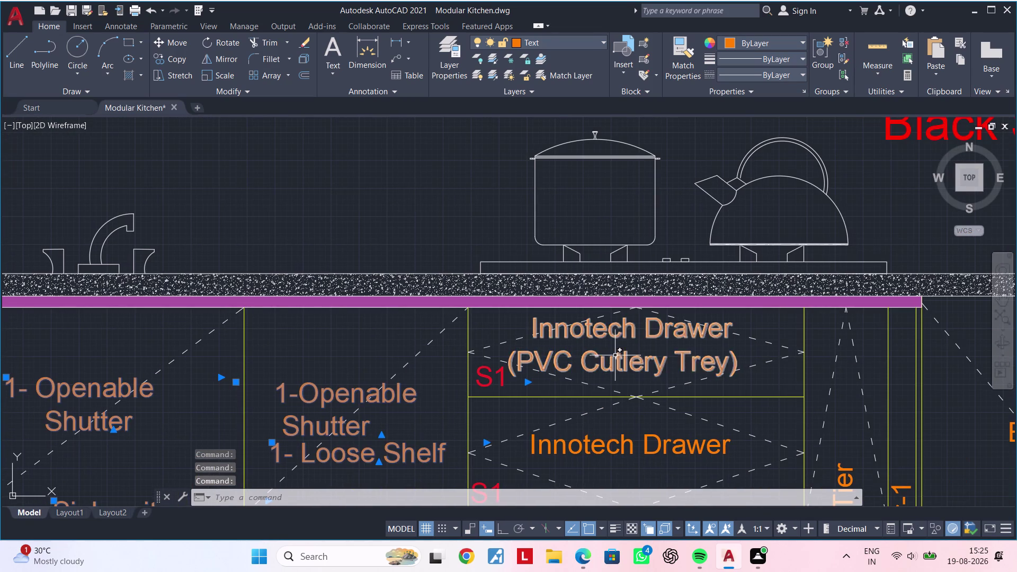
click(609, 362)
click(605, 435)
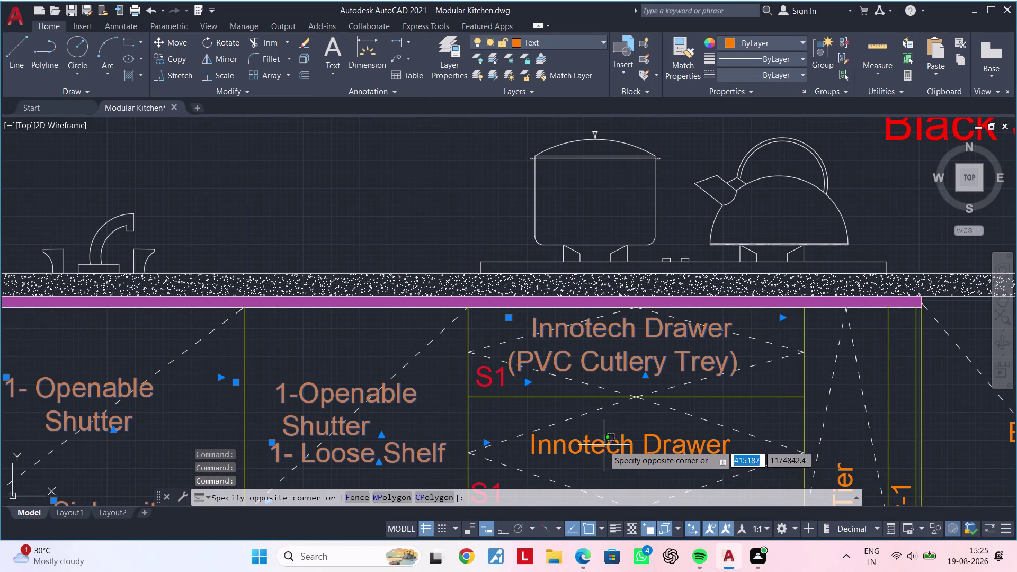
click(595, 450)
middle_drag(633, 438, 648, 203)
click(625, 333)
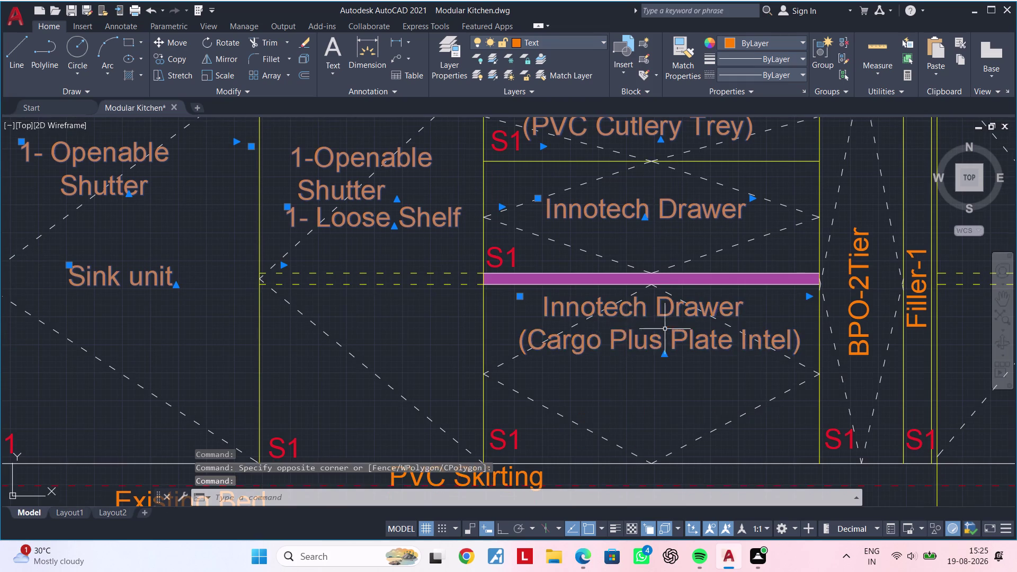
Add the PVC Skirting and Existing Bed labels to the selection.
scroll(down, 3)
middle_drag(641, 334, 499, 339)
middle_drag(481, 365, 542, 314)
click(467, 378)
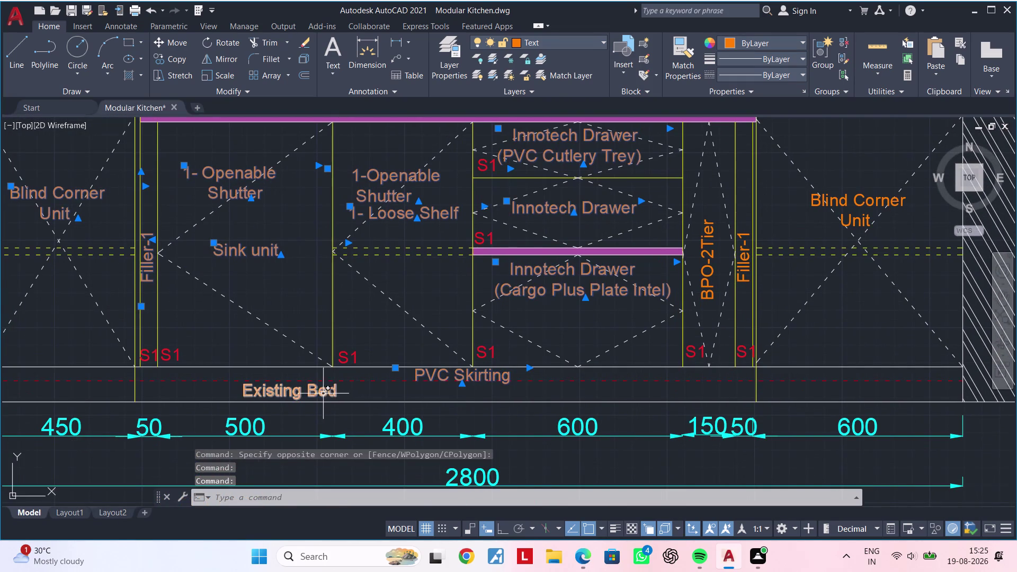
click(313, 393)
Add the Filler-1 and BPO-2Tier labels on the last base cabinets.
middle_drag(589, 362, 311, 418)
scroll(up, 3)
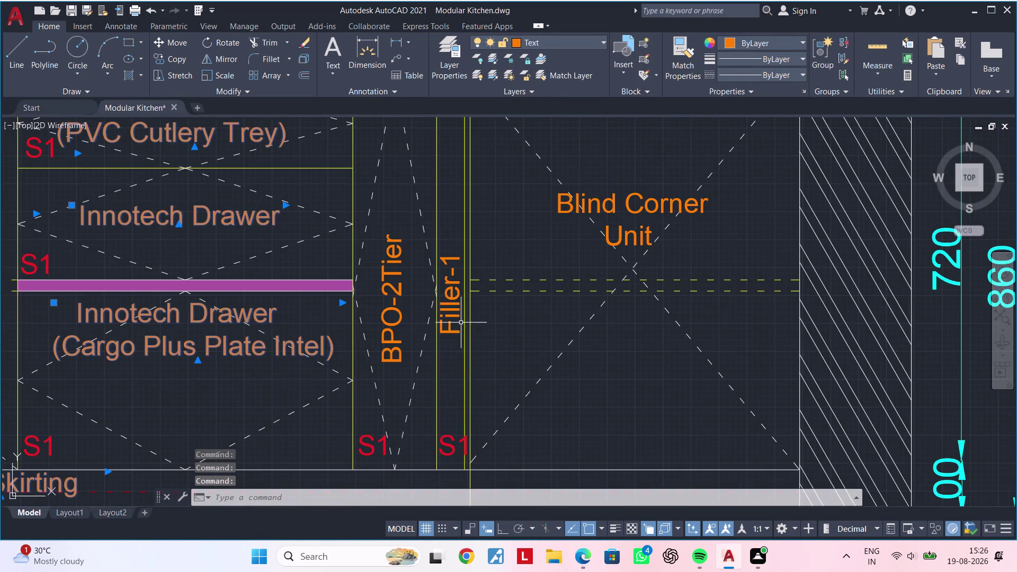
click(457, 320)
click(446, 313)
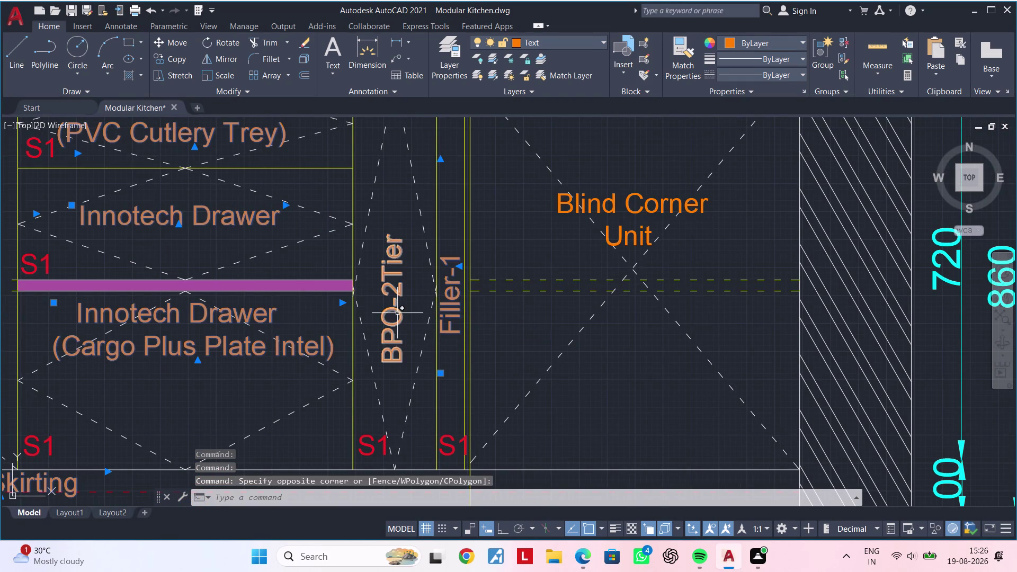
click(397, 313)
click(622, 233)
scroll(down, 3)
middle_drag(578, 266, 562, 499)
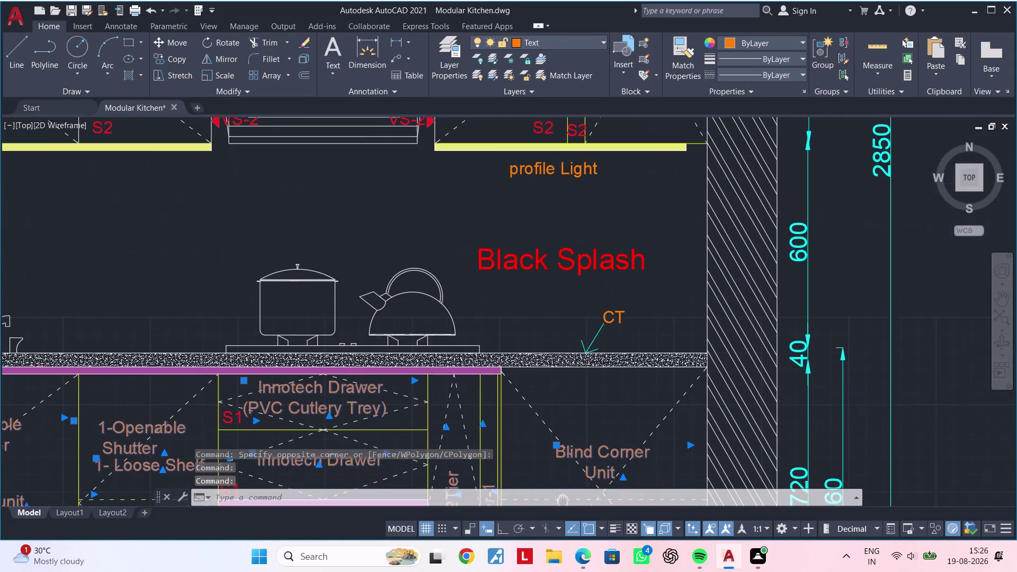
Add the profile Light, 1- Loose Shelf and Blind Corner Unit wall labels.
middle_drag(562, 499, 563, 504)
middle_drag(578, 379, 584, 484)
click(555, 280)
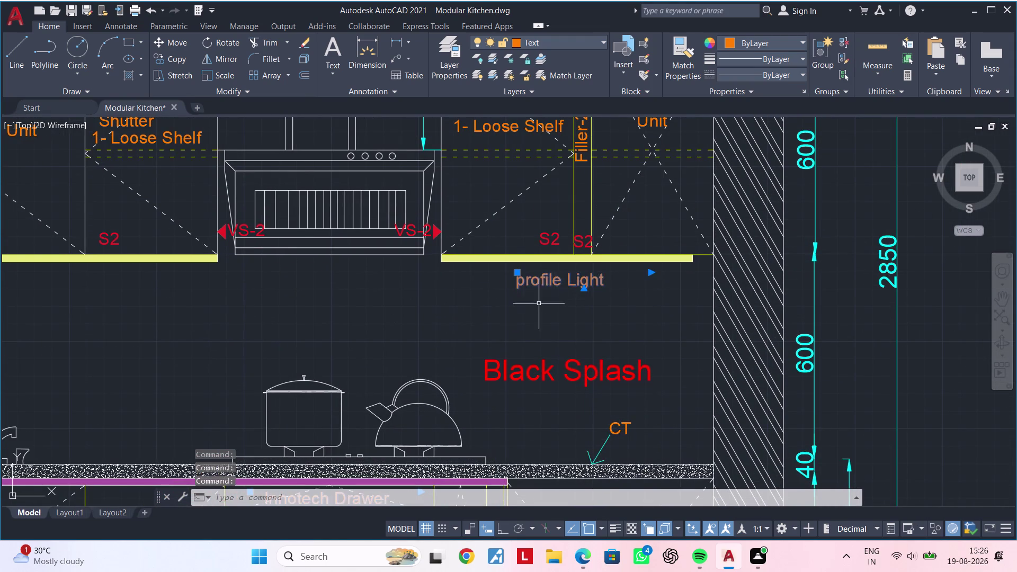
middle_drag(538, 332, 526, 469)
click(571, 282)
click(516, 266)
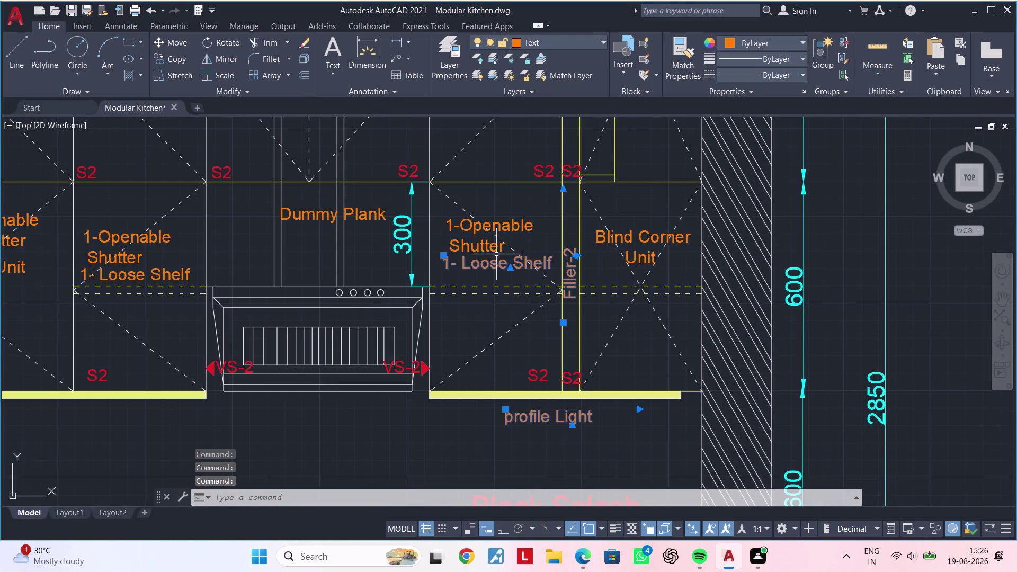
click(492, 253)
click(644, 257)
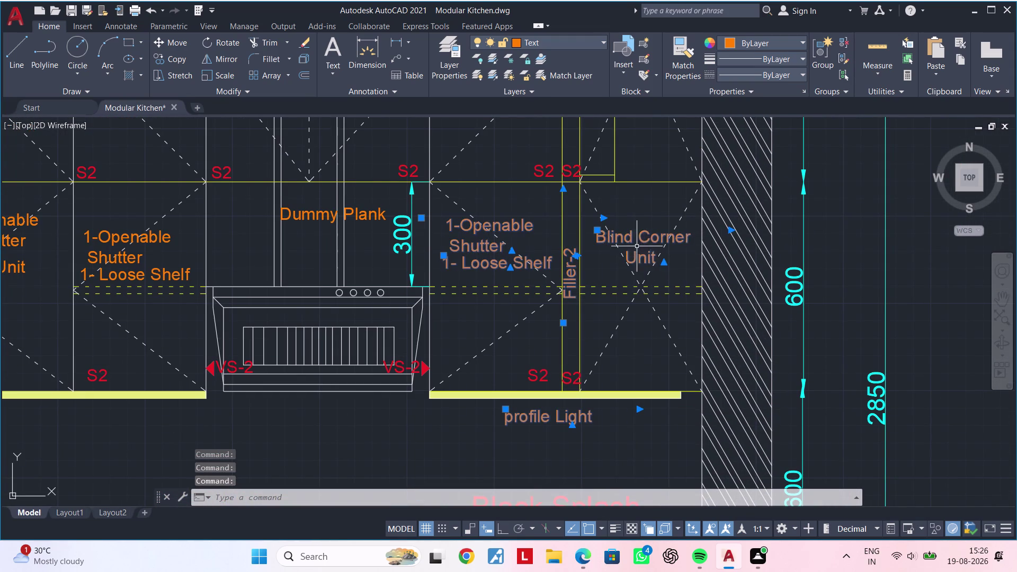
Add the upper Blind Corner Unit text via selection cycling, plus 1- and 2- Openable Shutter labels.
middle_drag(645, 290, 662, 491)
click(662, 236)
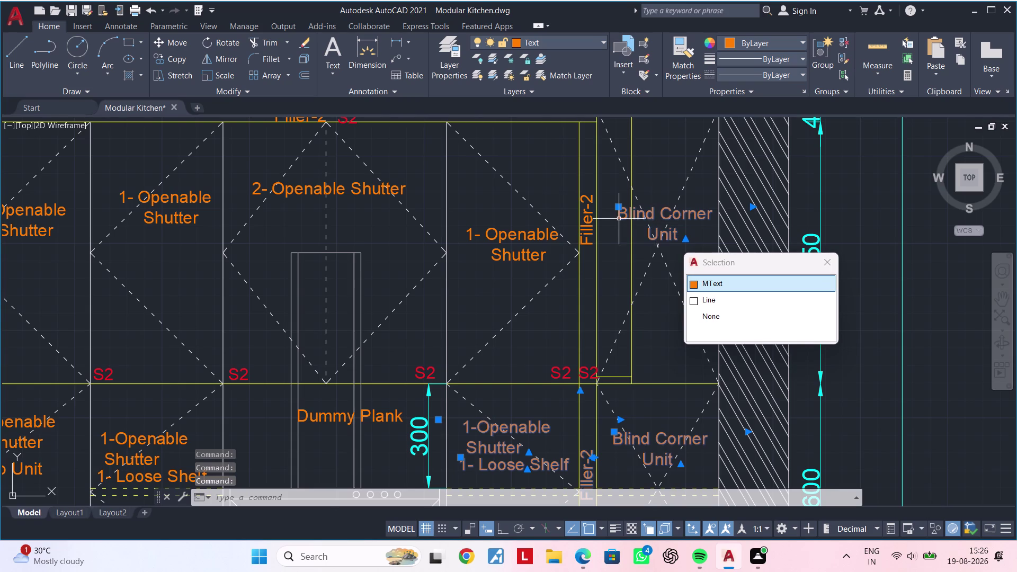
click(592, 221)
click(540, 239)
middle_drag(487, 260, 605, 252)
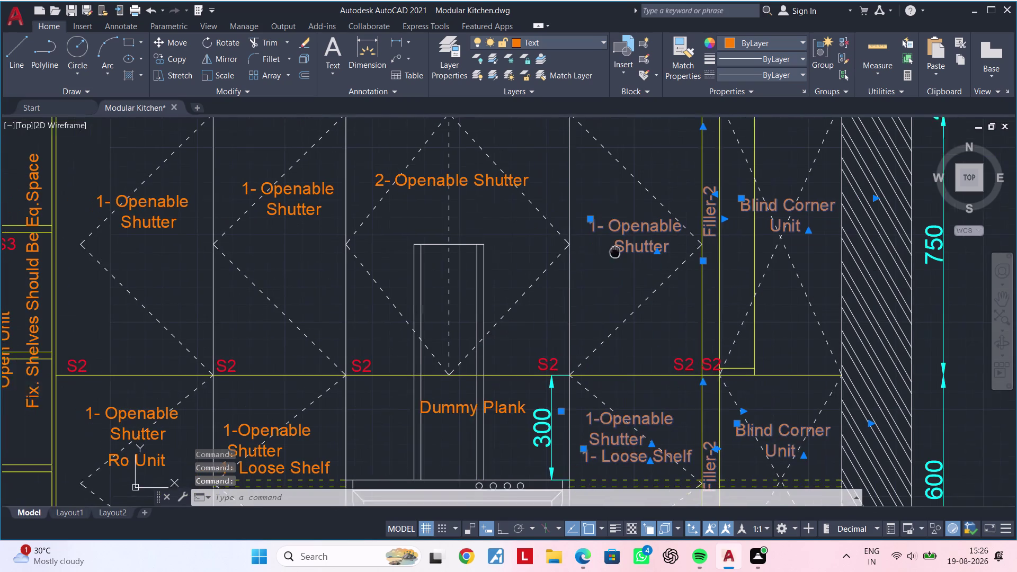
middle_drag(606, 252, 622, 251)
click(475, 405)
click(445, 180)
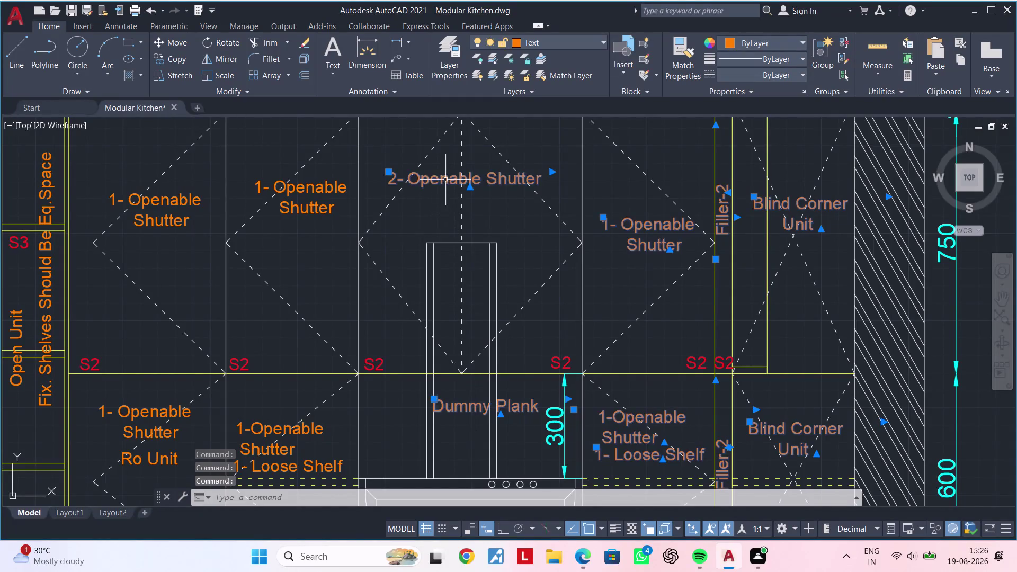
Add two more 1- Openable Shutter labels and the Fix. Shelves Should Be Eq.Space note.
middle_drag(457, 229, 698, 234)
click(554, 209)
click(401, 219)
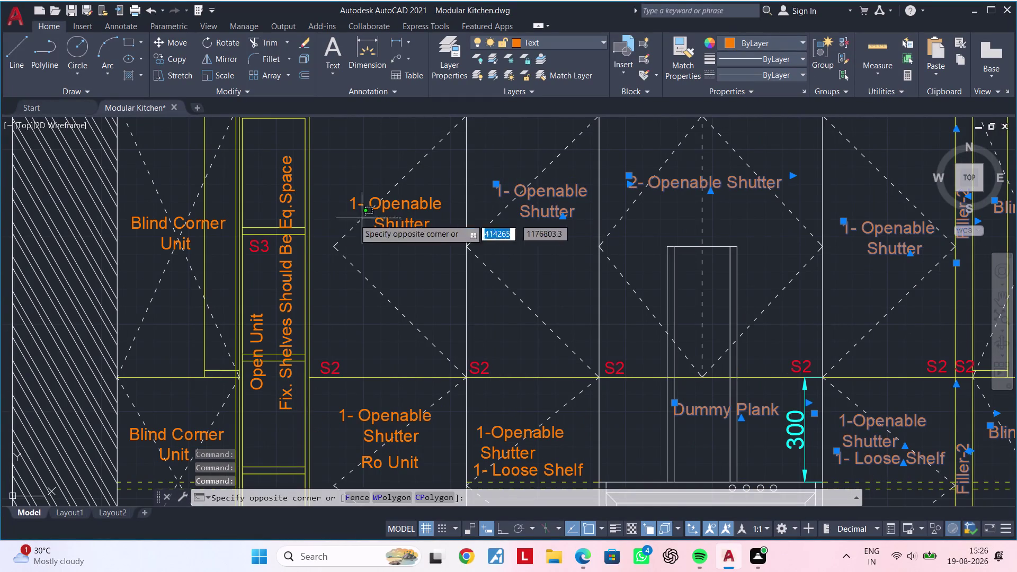
click(401, 225)
click(397, 228)
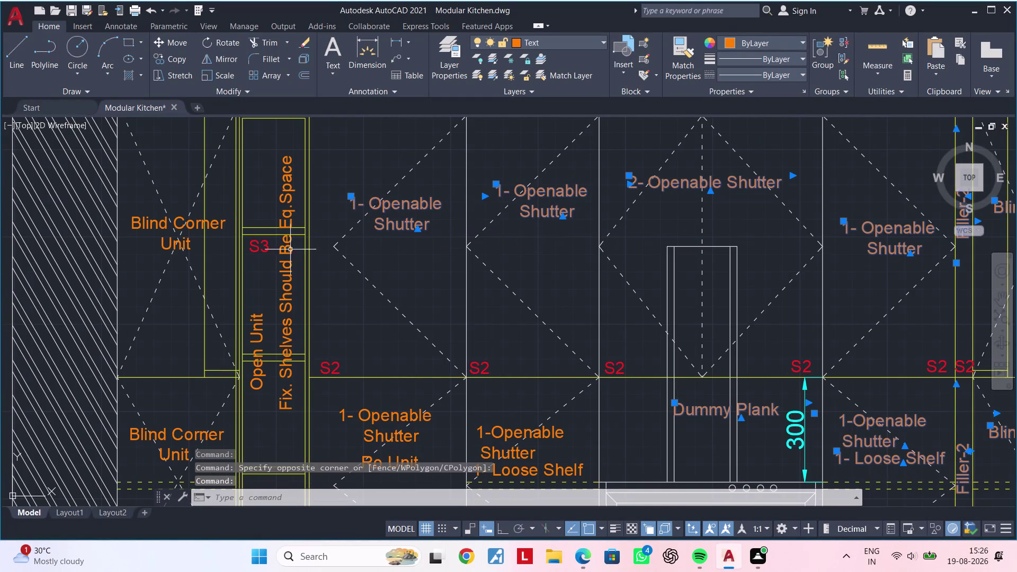
click(289, 256)
click(287, 264)
Add the Open Unit, Ro Unit shutter, 1- Loose Shelf and lower Blind Corner Unit labels.
middle_drag(315, 258, 386, 218)
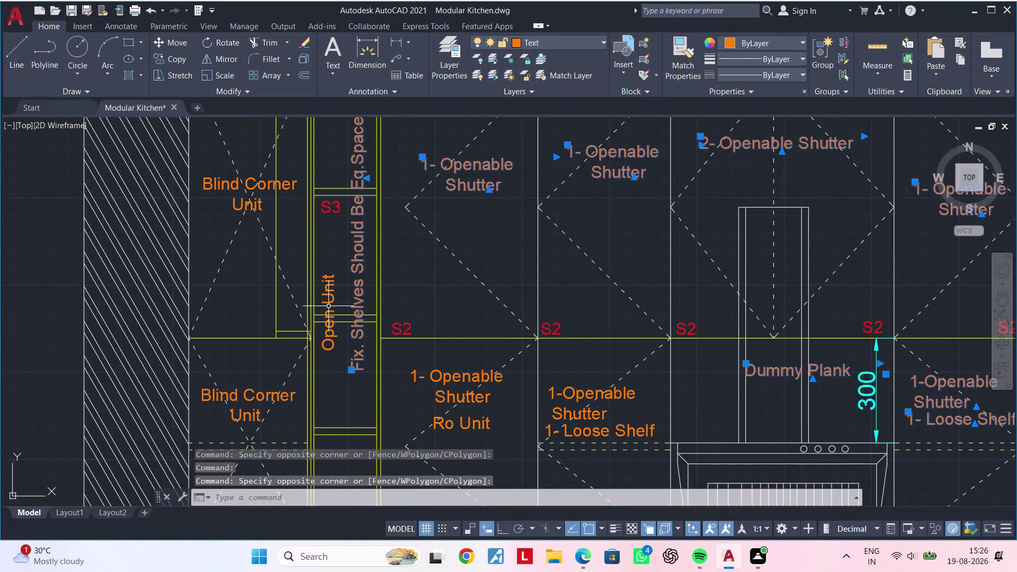
click(331, 298)
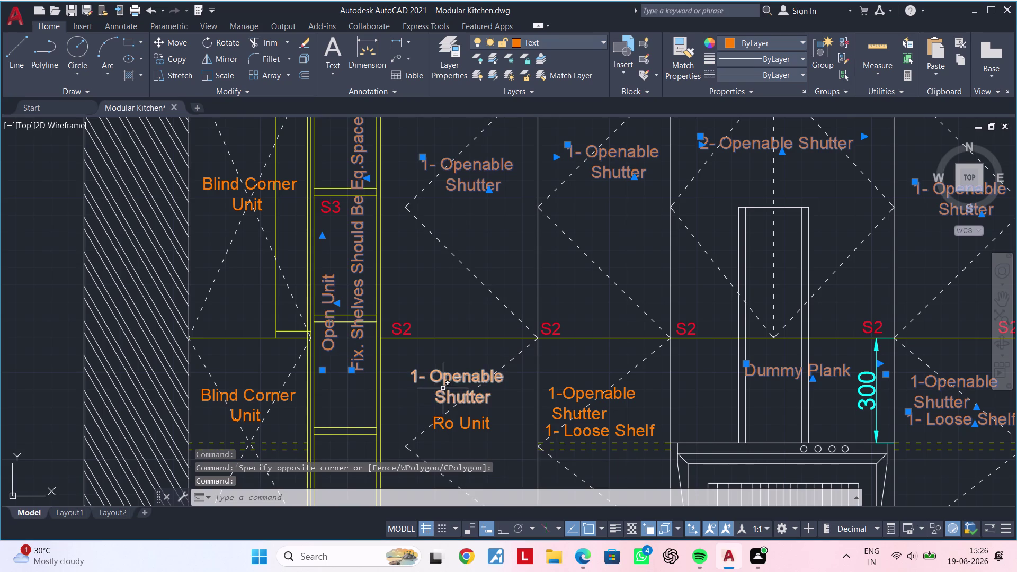
click(443, 388)
click(452, 425)
click(594, 428)
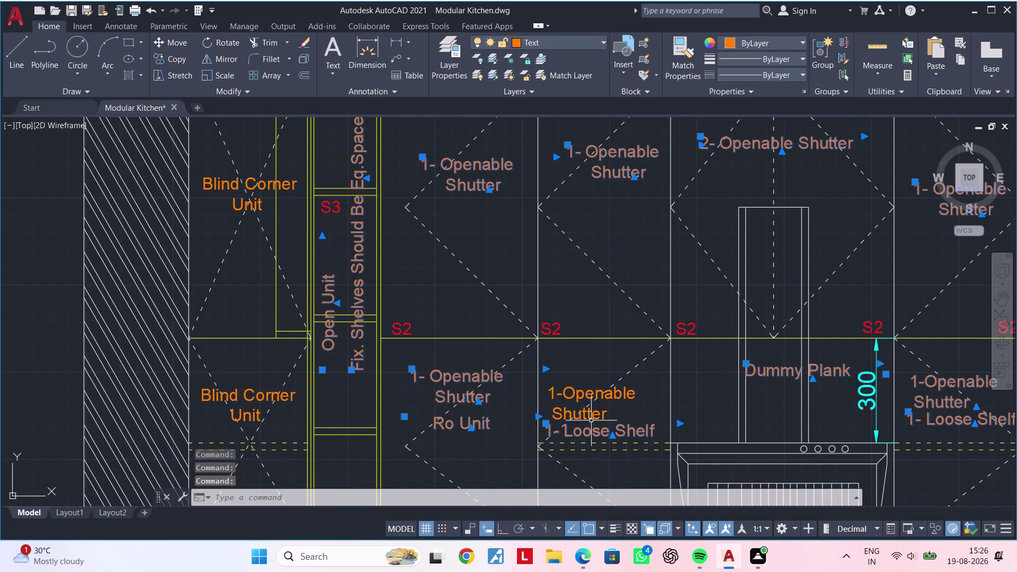
click(591, 421)
middle_drag(486, 418, 702, 409)
click(471, 386)
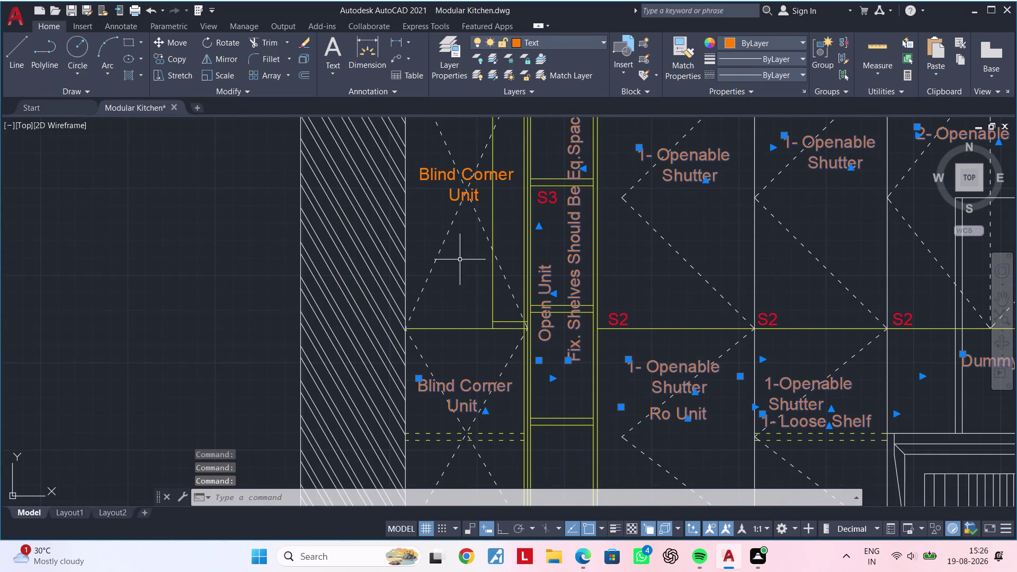
click(446, 179)
Add the left profile Light label, then pan over to Kitchen Elevation B.
scroll(down, 3)
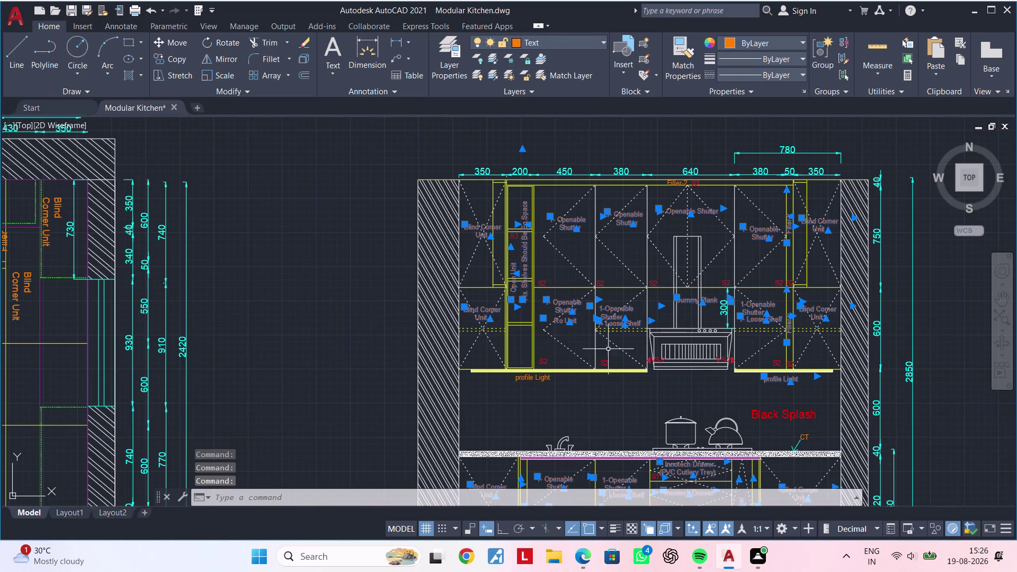
middle_drag(724, 383, 546, 252)
scroll(up, 3)
click(349, 245)
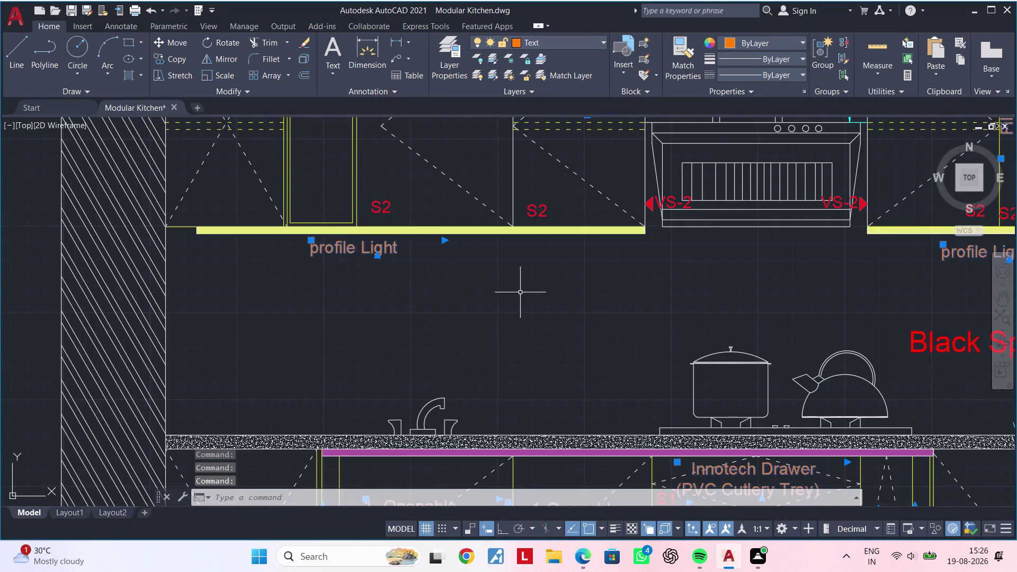
scroll(down, 3)
middle_drag(565, 299, 341, 244)
middle_drag(701, 297, 344, 289)
middle_drag(490, 309, 280, 342)
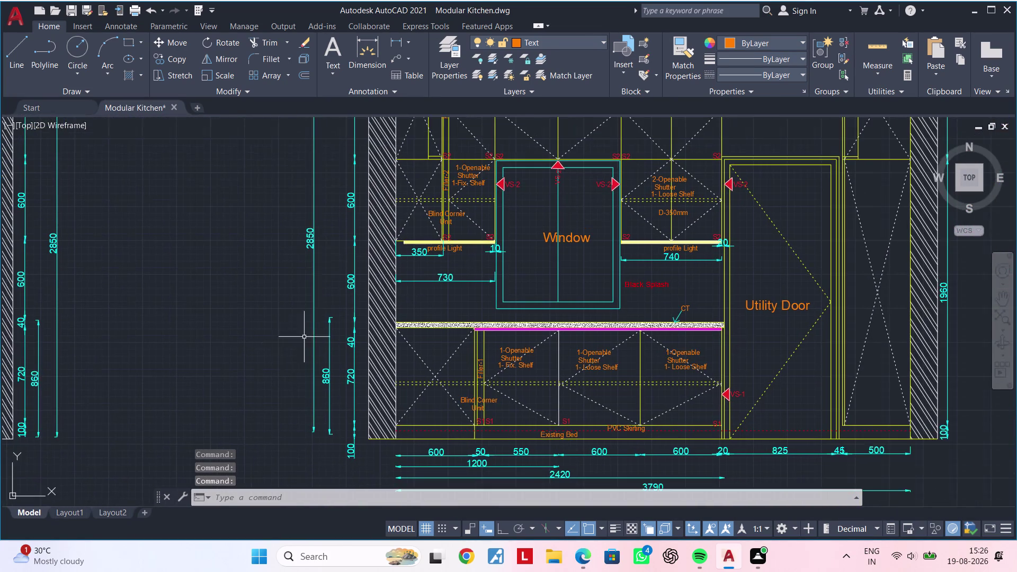
Zoom into Elevation At-B and select the 1- and 2- Openable Shutter labels.
middle_drag(454, 283, 435, 323)
scroll(up, 3)
scroll(down, 3)
middle_drag(440, 286, 427, 368)
scroll(down, 3)
middle_drag(439, 299, 412, 382)
scroll(up, 3)
click(412, 321)
click(407, 323)
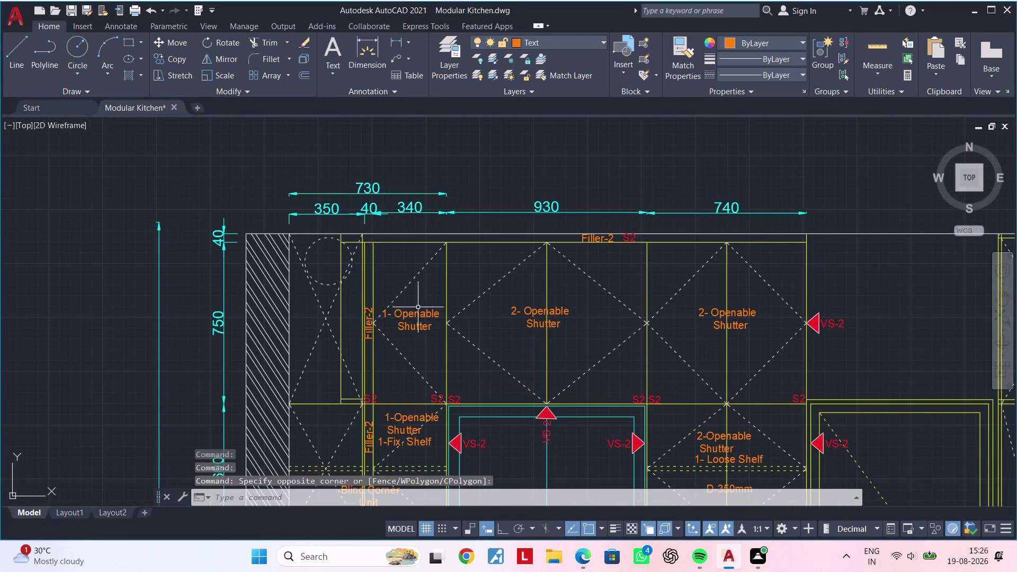
click(411, 316)
click(529, 309)
scroll(up, 3)
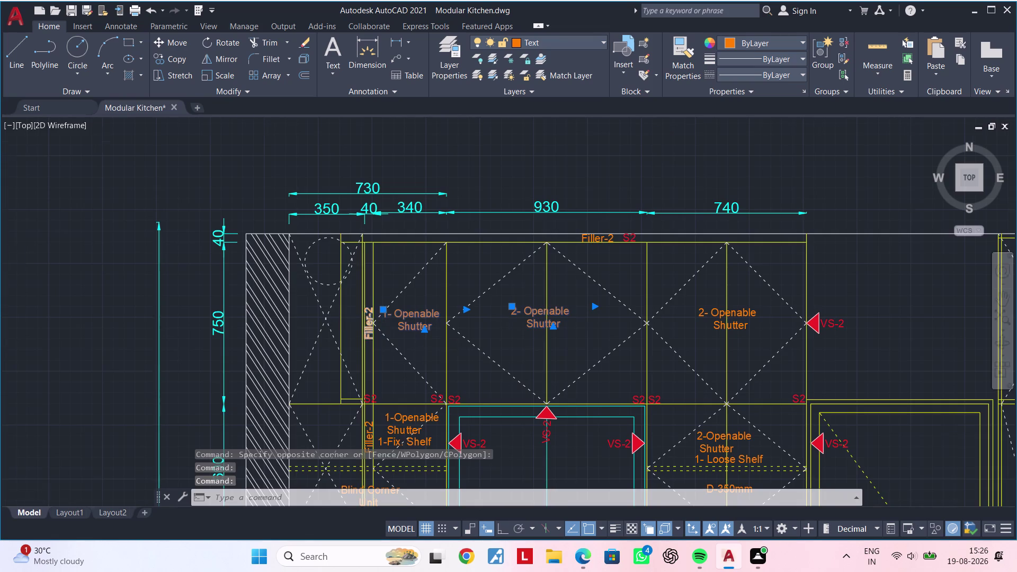
scroll(up, 3)
click(358, 329)
Add the 1-Openable Shutter, Blind Corner Unit, Filler-2 and profile Light wall-unit labels.
scroll(down, 3)
middle_drag(459, 337, 486, 176)
scroll(up, 3)
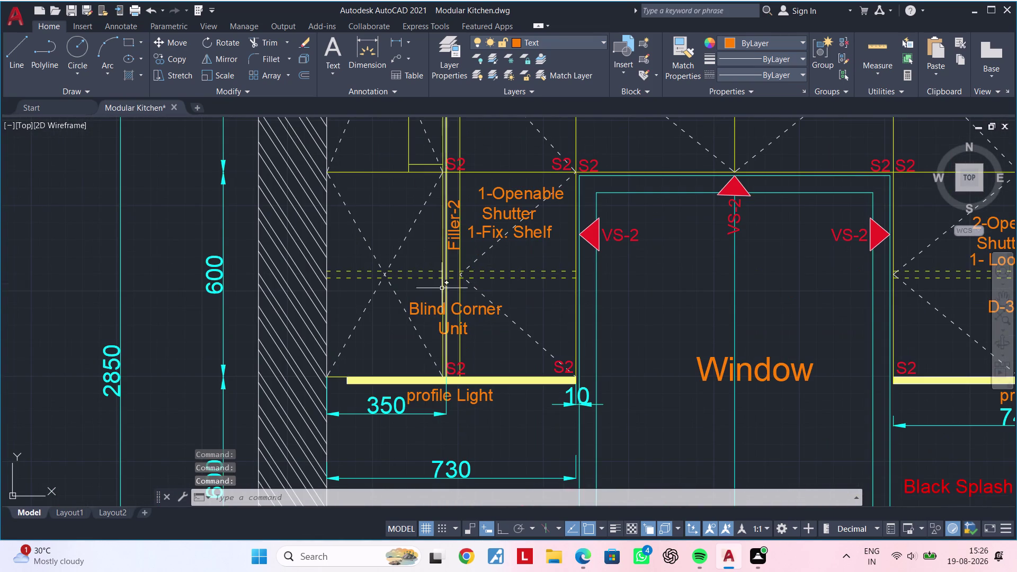
click(422, 312)
click(457, 239)
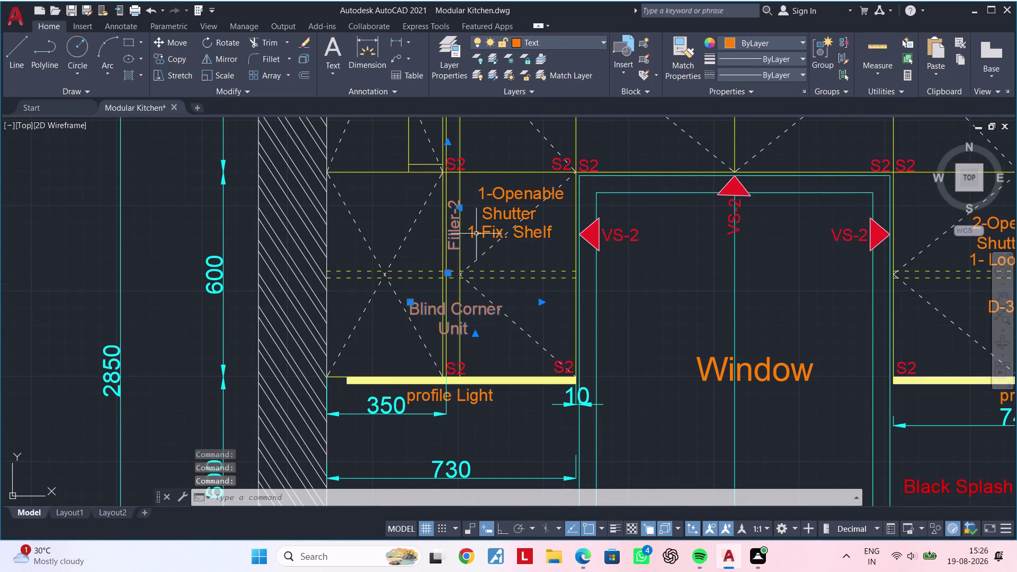
click(480, 231)
click(499, 217)
click(468, 394)
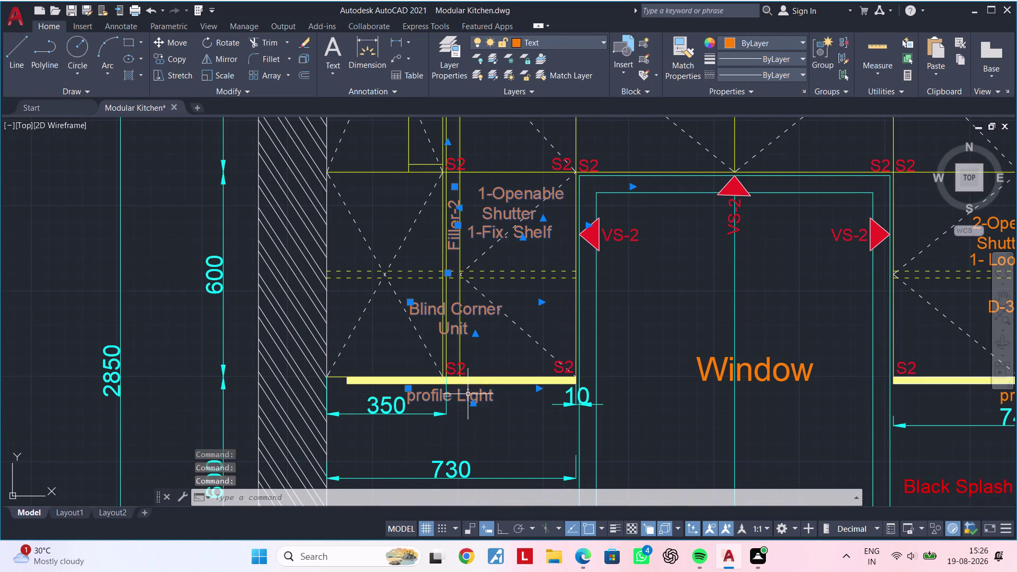
Add the window-side 2- Openable Shutter, Loose Shelf and D-350mm labels.
middle_drag(564, 373, 305, 372)
middle_drag(532, 287, 354, 486)
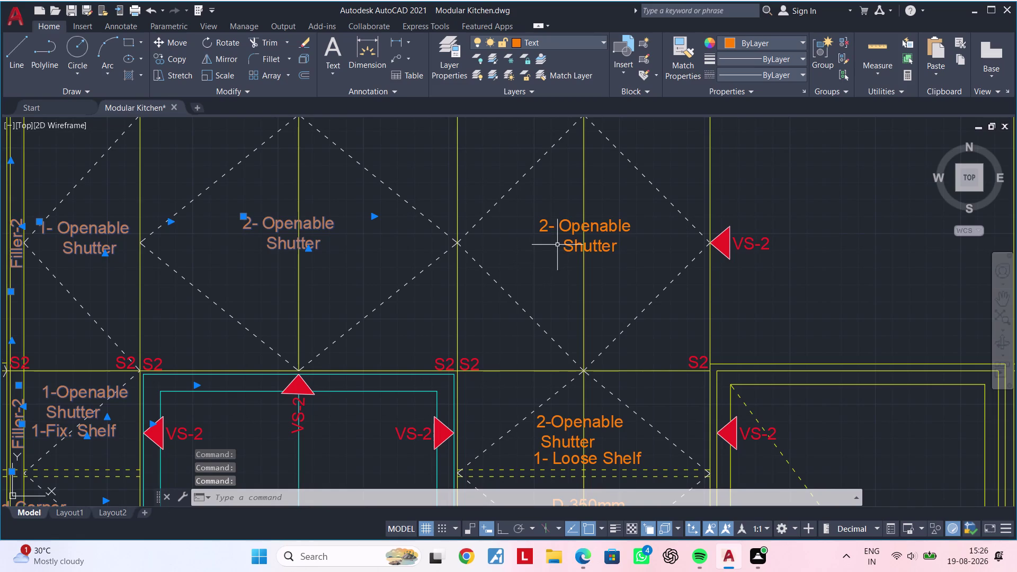
click(571, 242)
middle_drag(580, 343, 568, 165)
click(547, 274)
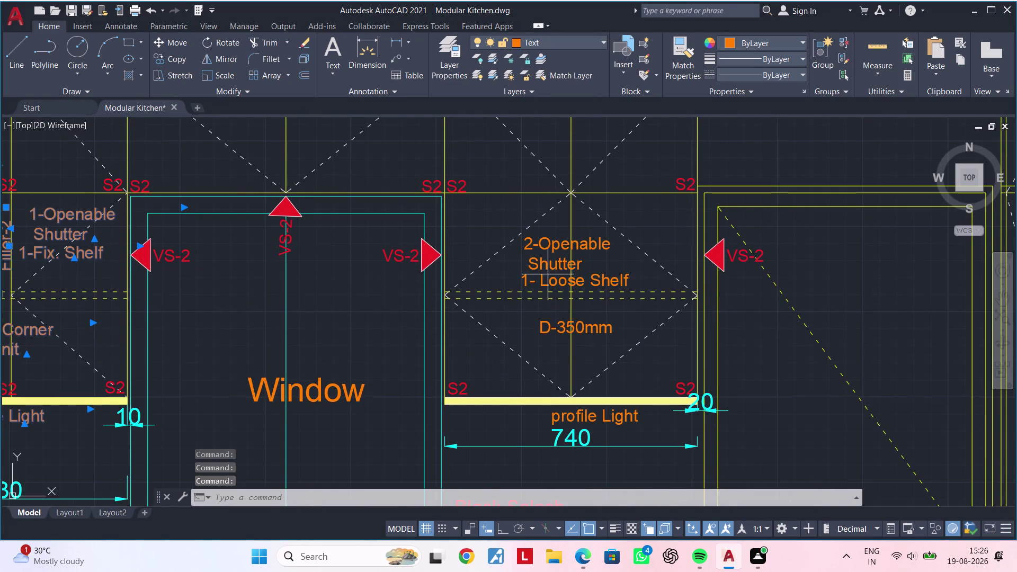
click(548, 247)
click(555, 280)
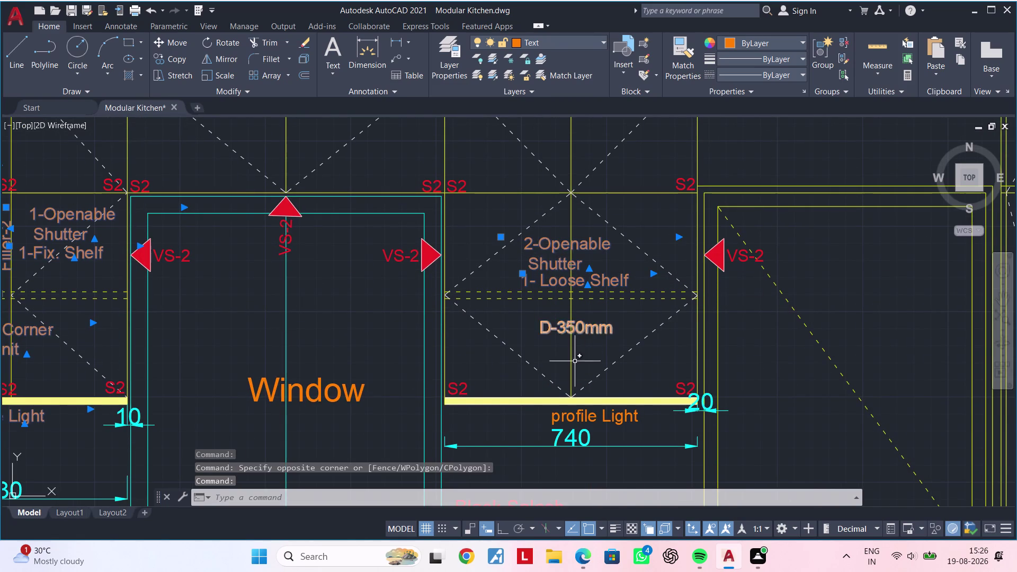
click(564, 333)
Add the right profile Light and 1-Openable Shutter 1- Fix. Shelf labels.
middle_drag(580, 322, 639, 293)
scroll(down, 3)
middle_drag(584, 355, 551, 278)
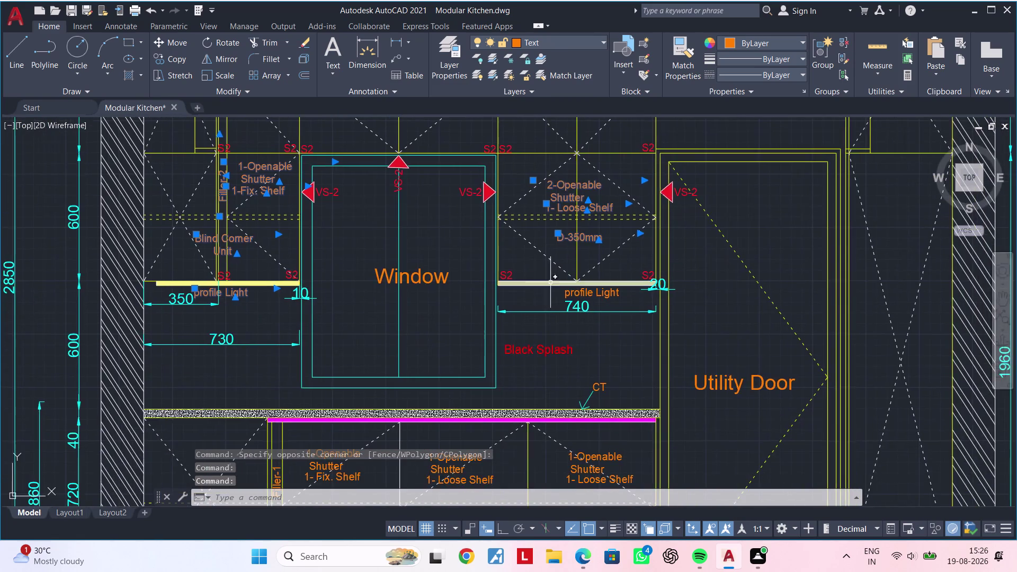
scroll(up, 3)
click(573, 280)
scroll(down, 3)
middle_drag(570, 329, 573, 287)
scroll(up, 3)
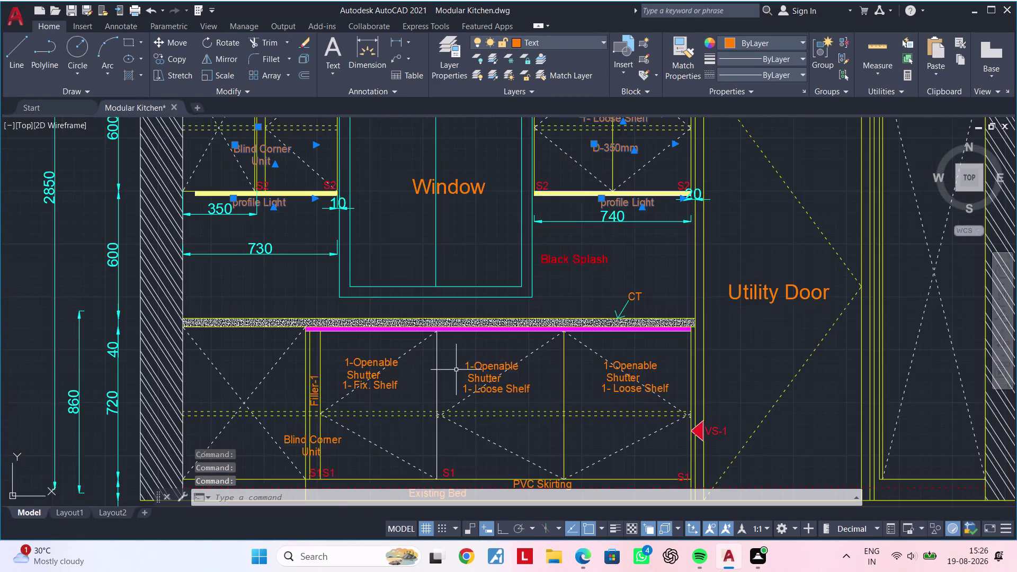
middle_drag(454, 368, 509, 301)
scroll(up, 3)
click(428, 321)
click(396, 301)
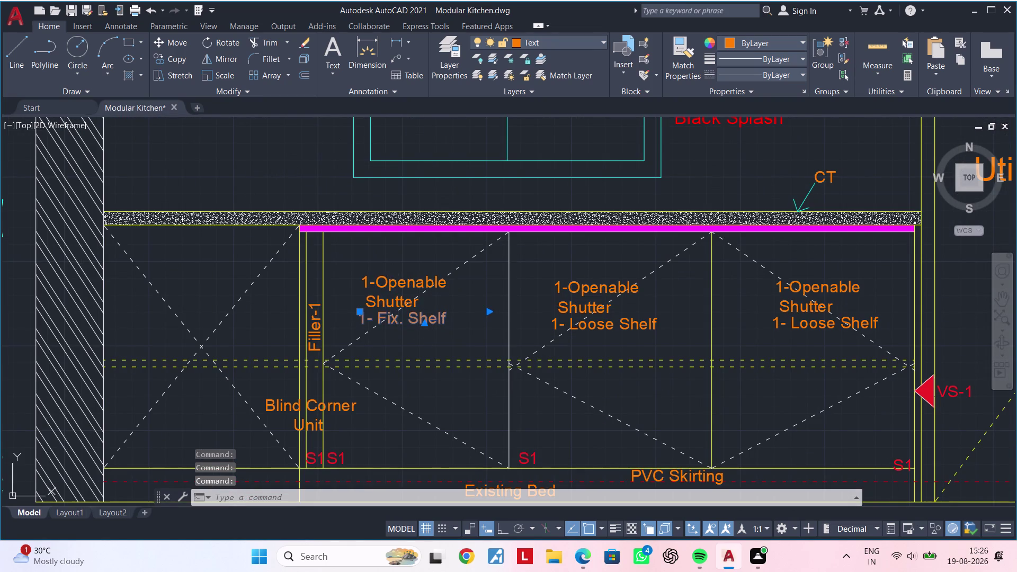
Add the Filler-1, base Blind Corner Unit, and remaining shutter and loose shelf base labels.
click(315, 327)
click(321, 409)
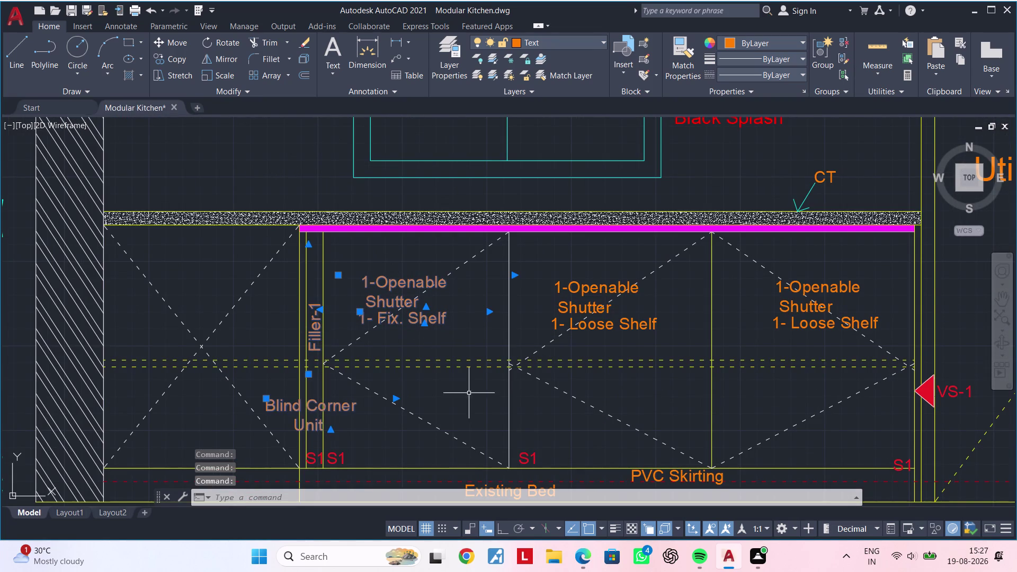
click(580, 326)
click(580, 305)
middle_drag(627, 307, 550, 308)
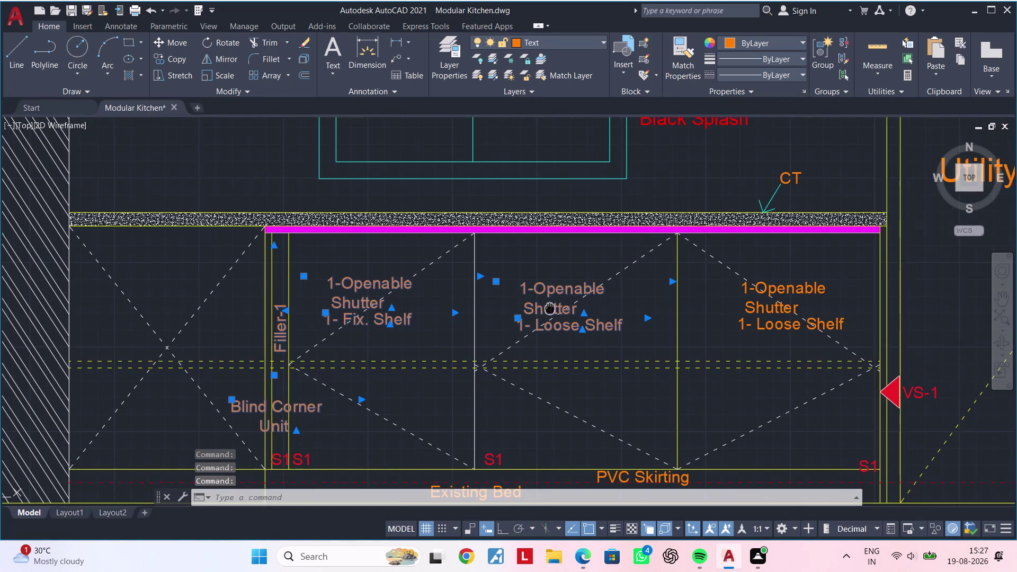
middle_drag(549, 308, 395, 309)
click(552, 304)
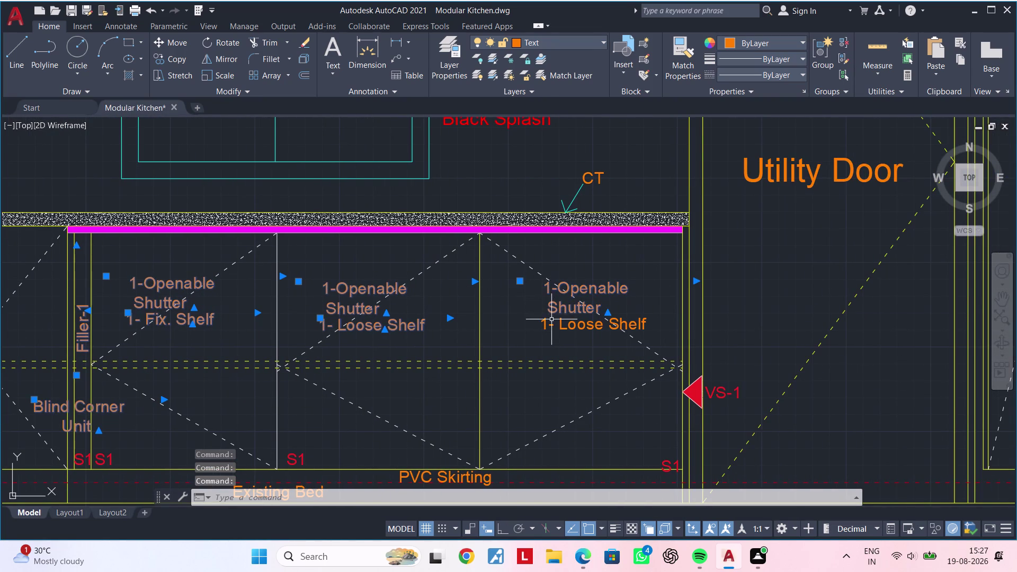
click(566, 324)
middle_drag(589, 333, 384, 345)
scroll(down, 3)
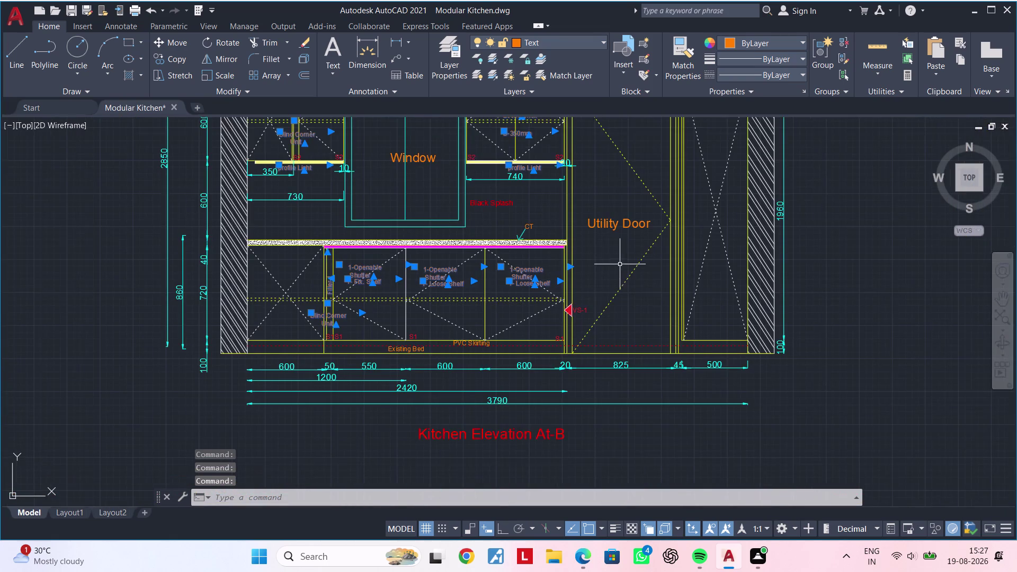
Window-select the PVC Skirting label and add the skirting text to the selection.
middle_drag(609, 239, 596, 212)
scroll(up, 3)
scroll(up, 3)
click(486, 320)
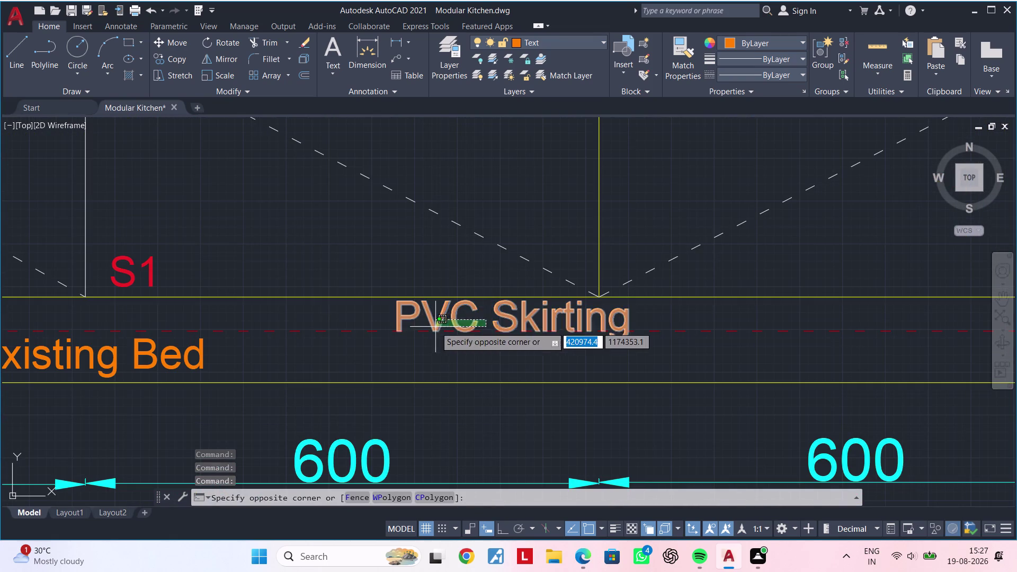
click(440, 311)
click(190, 354)
On Elevation At-C, select the 2-Openable Shutters, D-500mm and Complete Loft Storage loft labels.
scroll(down, 3)
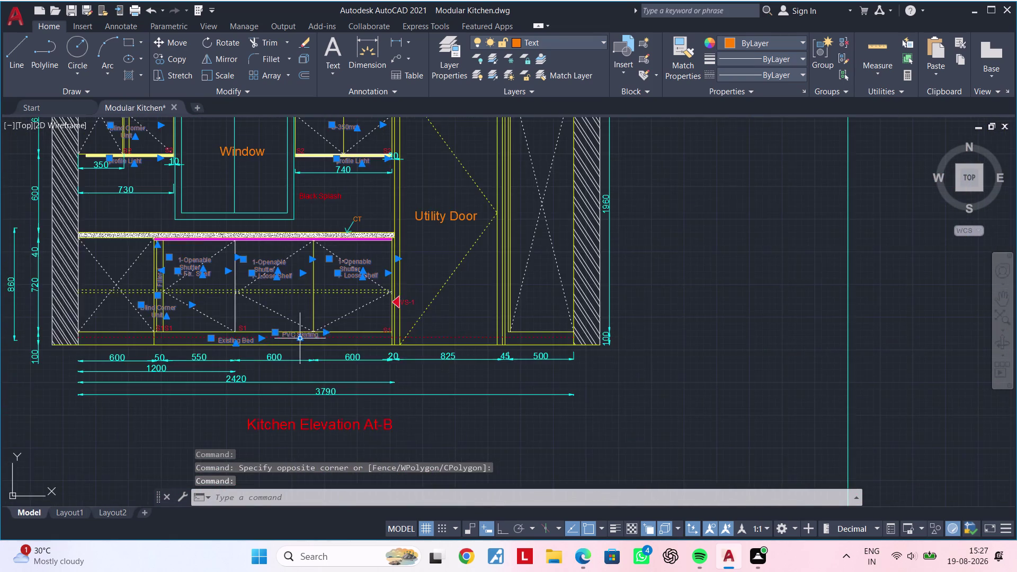
scroll(down, 3)
middle_drag(436, 368, 397, 456)
scroll(down, 3)
middle_drag(431, 380, 567, 183)
middle_drag(466, 361, 526, 303)
scroll(up, 3)
scroll(up, 3)
click(192, 220)
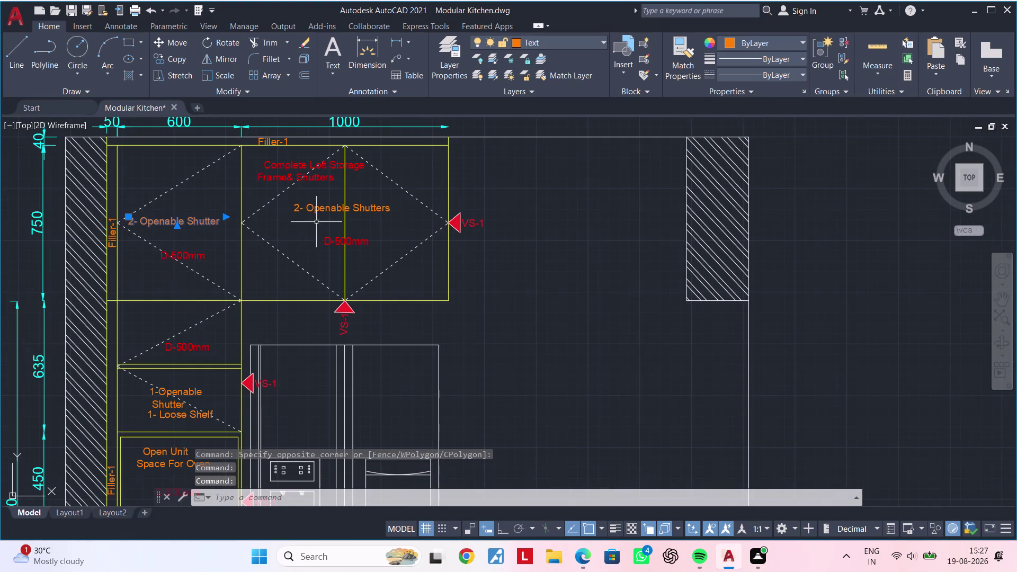
click(315, 206)
click(335, 244)
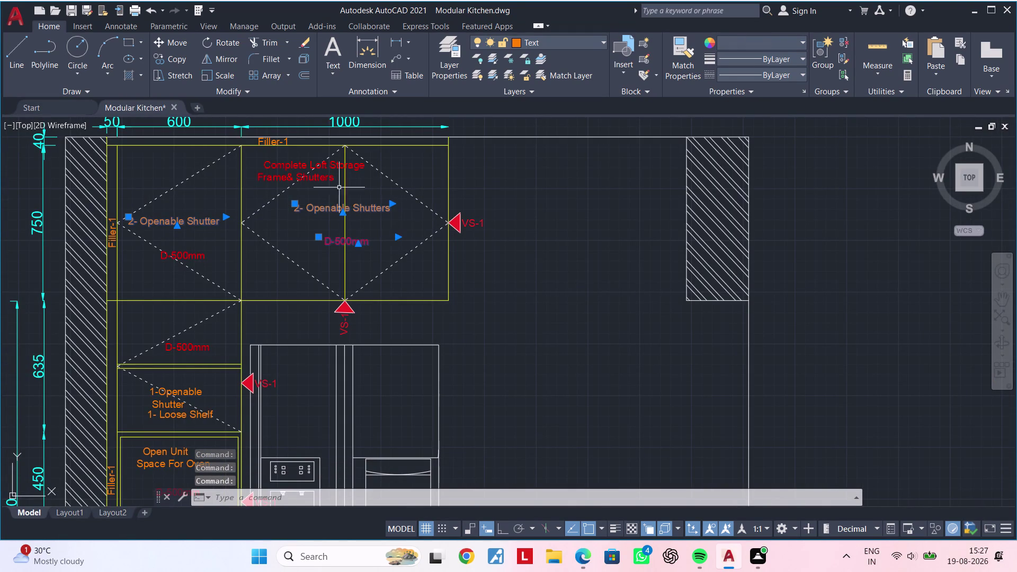
click(299, 167)
Add the Filler-1 label and the left loft's 2-Openable Shutter and D-500mm labels.
scroll(up, 3)
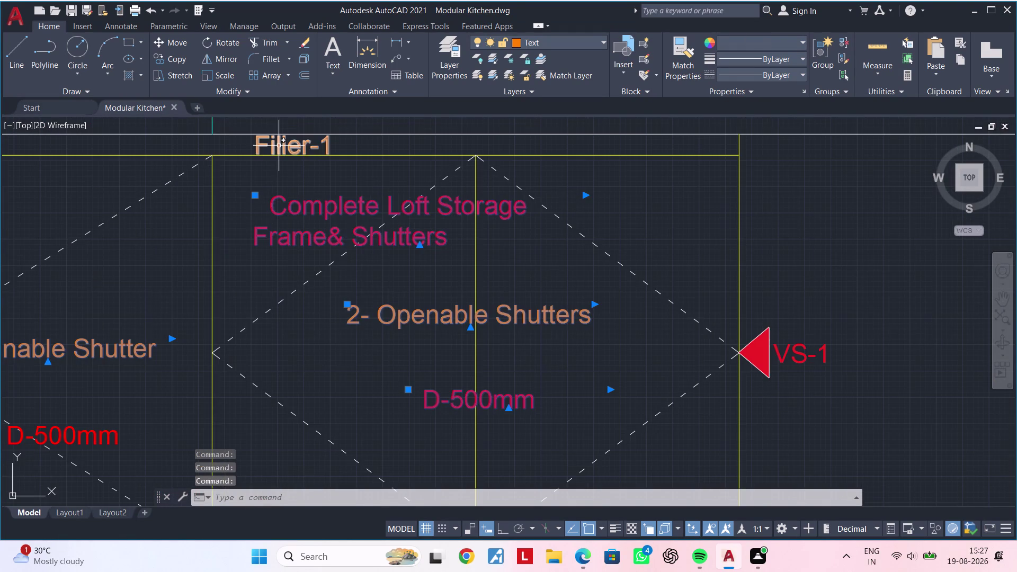
click(280, 145)
scroll(down, 3)
middle_drag(241, 216, 375, 169)
scroll(up, 3)
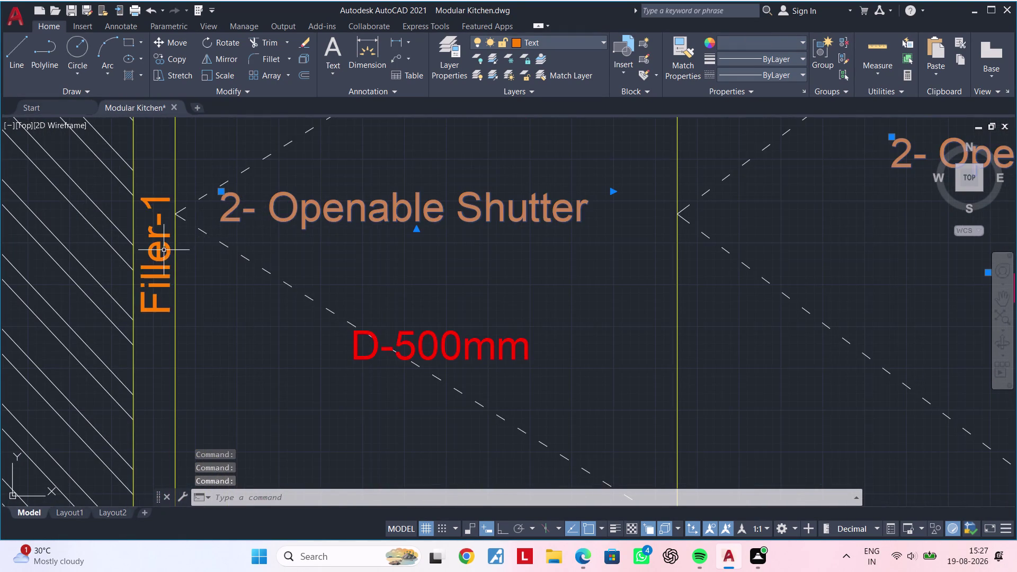
click(163, 250)
scroll(down, 3)
click(177, 266)
scroll(down, 3)
middle_drag(283, 221, 298, 188)
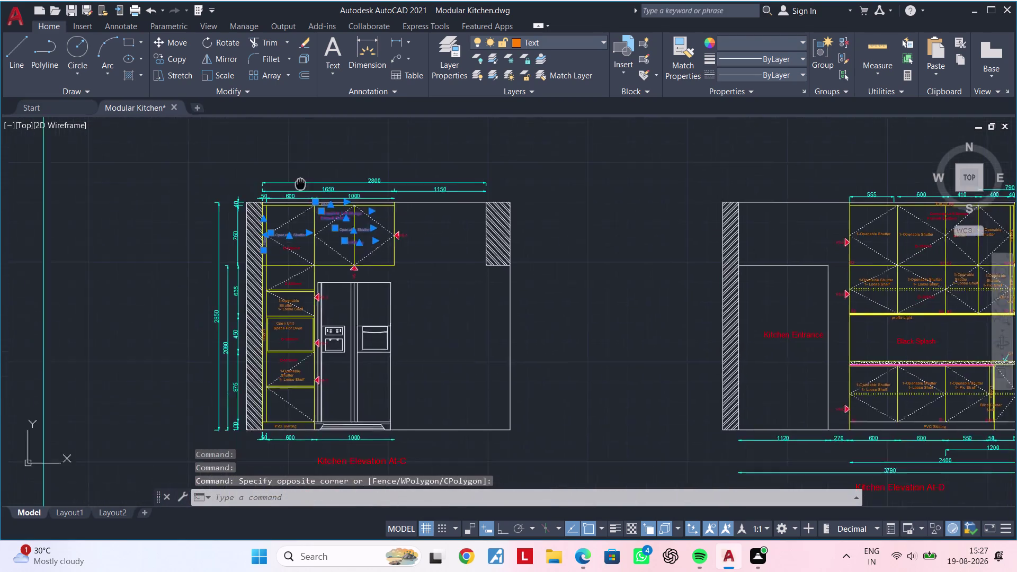
Select the D-500mm label above the tall unit and the next tall-unit label.
middle_drag(298, 188, 326, 155)
scroll(up, 3)
scroll(up, 3)
middle_drag(310, 286, 350, 149)
scroll(up, 3)
drag(359, 189, 358, 196)
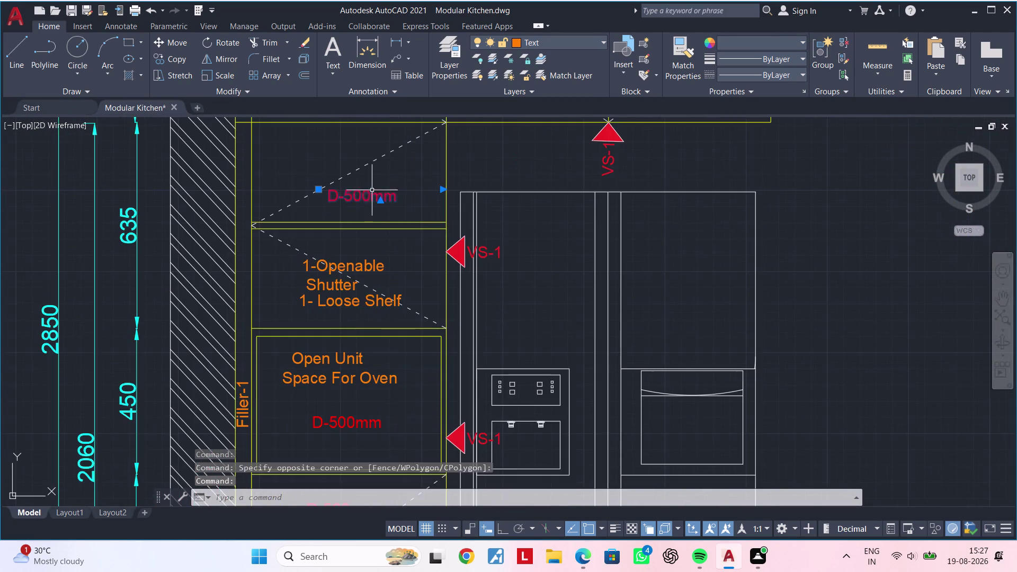
middle_drag(411, 186, 376, 357)
click(336, 221)
Window-select the upper 1-Openable Shutter and loose shelf label.
scroll(down, 3)
middle_drag(365, 247, 365, 243)
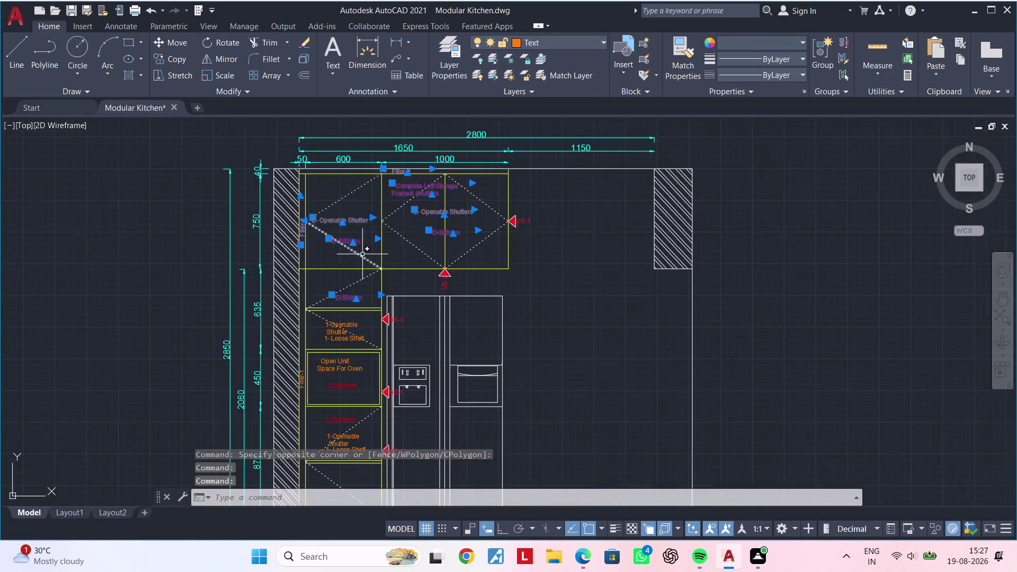
middle_drag(366, 243, 434, 111)
middle_drag(398, 197, 356, 279)
scroll(up, 3)
click(358, 284)
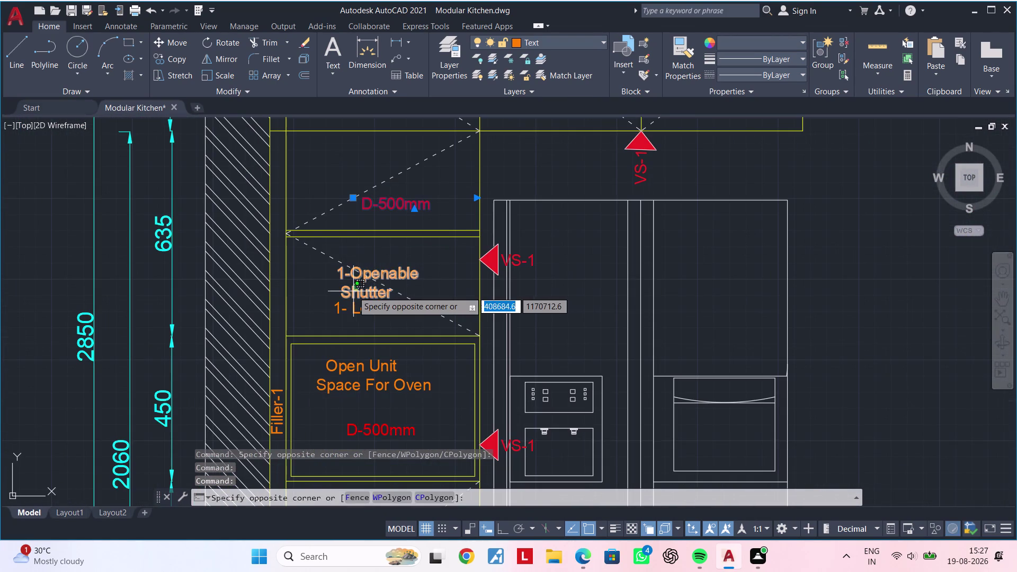
click(352, 291)
click(341, 308)
Add the Open Unit Space For Oven, D-500mm, lower 1-Openable Shutter and loose shelf labels.
middle_drag(359, 299, 440, 186)
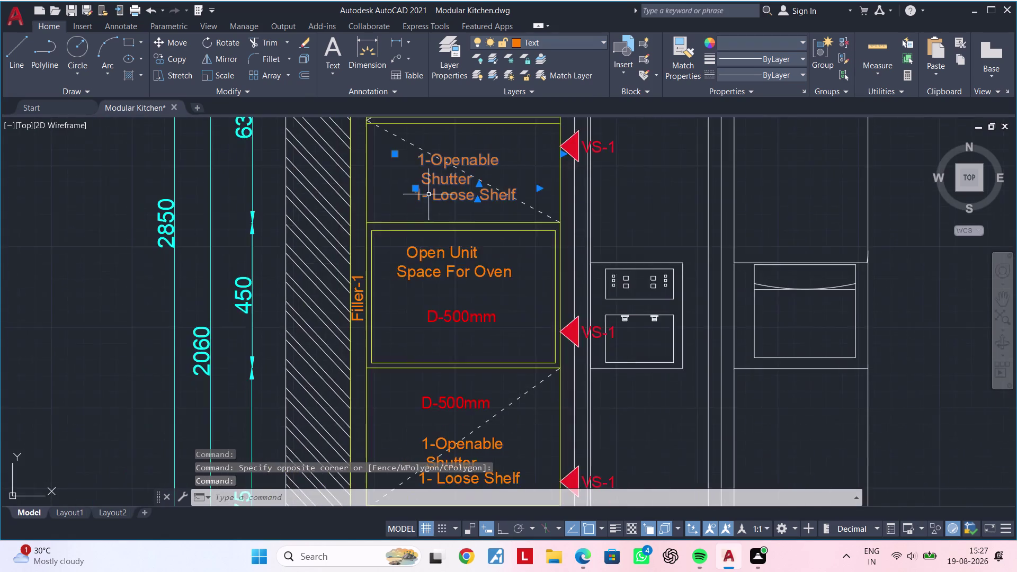
scroll(up, 3)
click(345, 307)
click(498, 264)
scroll(down, 3)
middle_drag(566, 253, 570, 118)
click(584, 202)
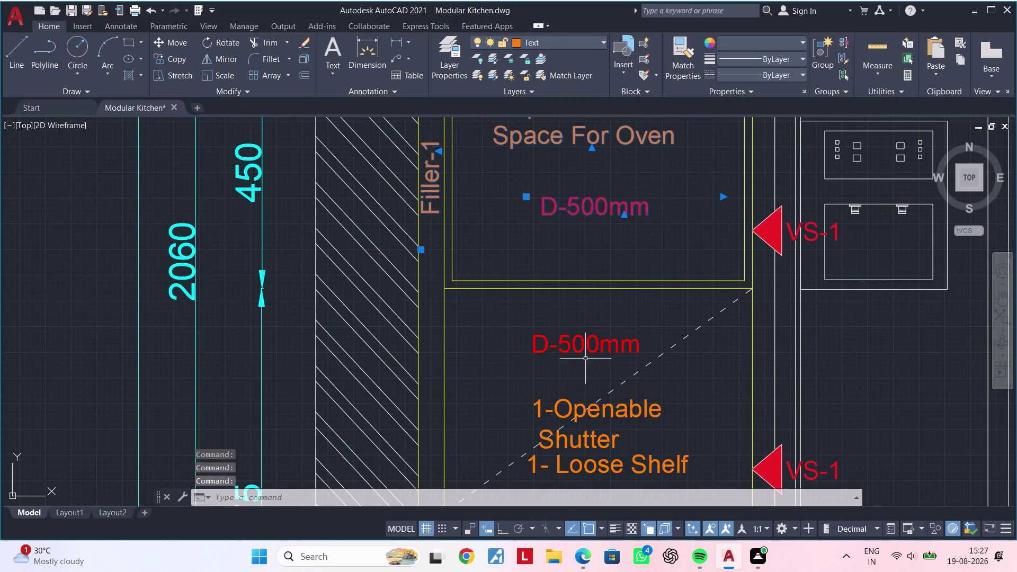
click(585, 346)
click(585, 415)
click(590, 463)
Select the PVC Skirting label at the base of the tall unit.
scroll(down, 3)
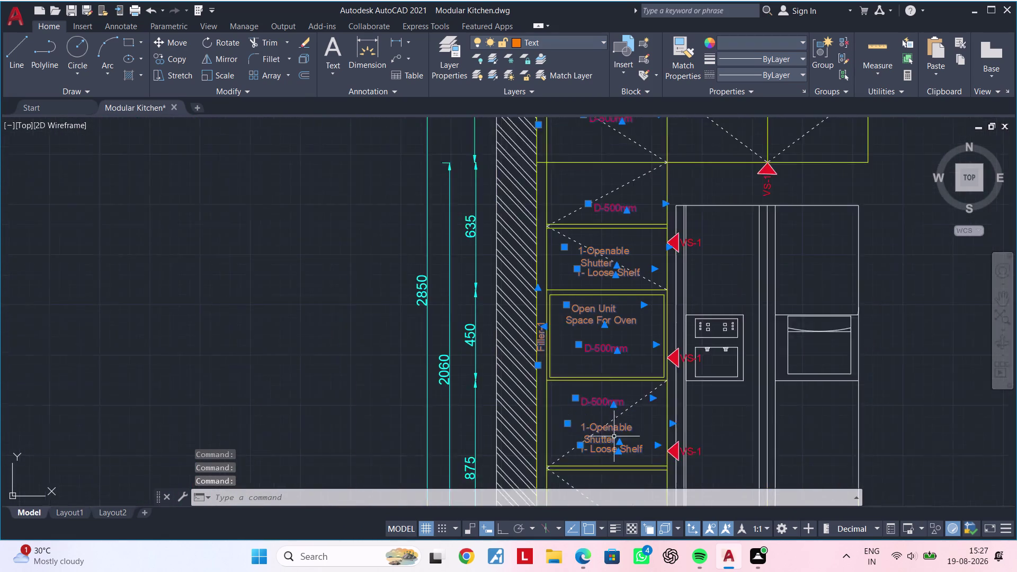
middle_drag(614, 409, 597, 284)
middle_drag(596, 363, 589, 300)
scroll(up, 3)
click(530, 411)
scroll(down, 3)
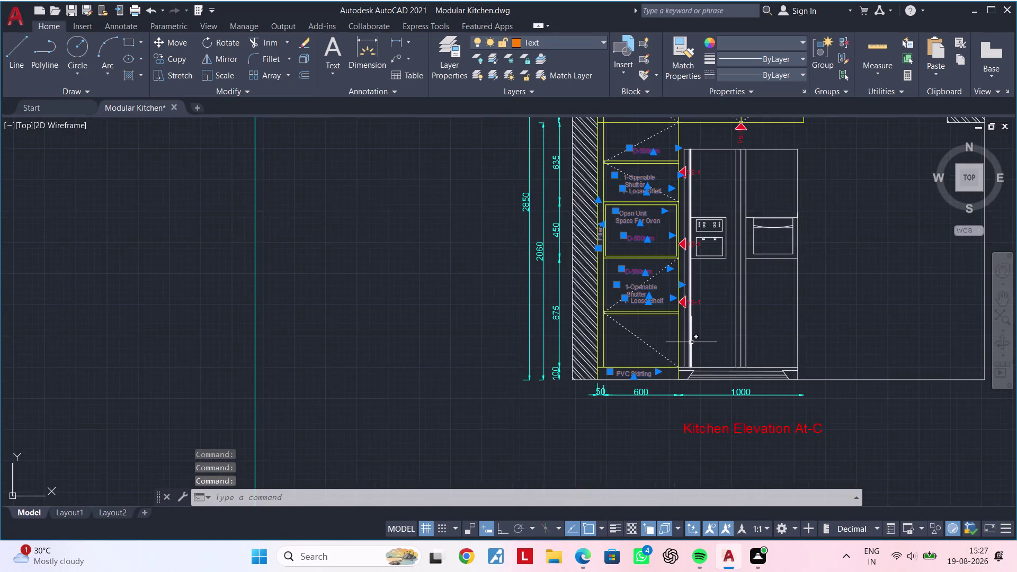
middle_drag(640, 377, 435, 432)
middle_drag(763, 320, 371, 427)
scroll(down, 3)
middle_drag(693, 340, 386, 313)
scroll(up, 3)
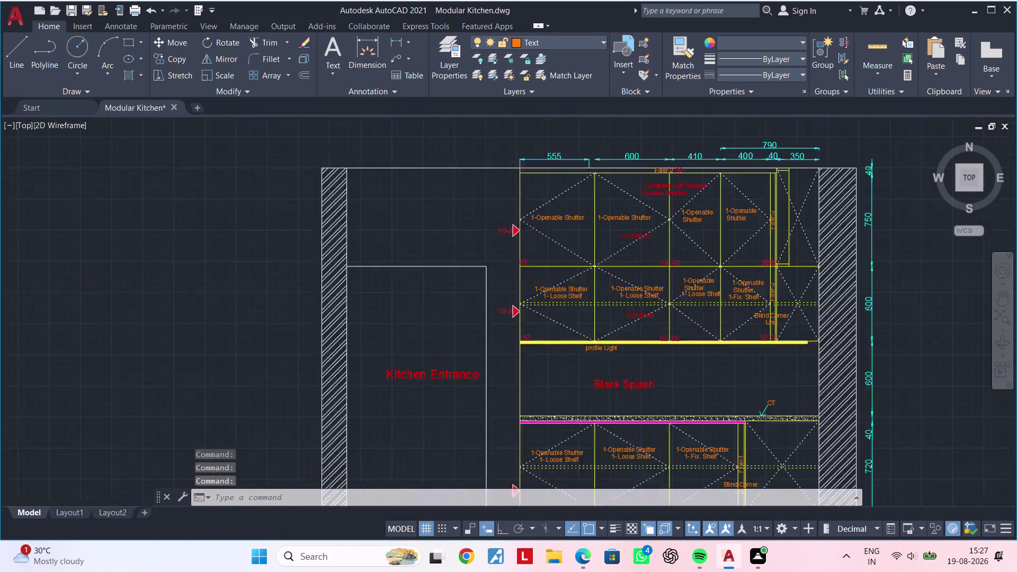
Select the 1-Openable Shutter 1-Loose Shelf label, two loft shutter labels and Complete Loft Storage.
click(564, 290)
scroll(up, 3)
click(570, 288)
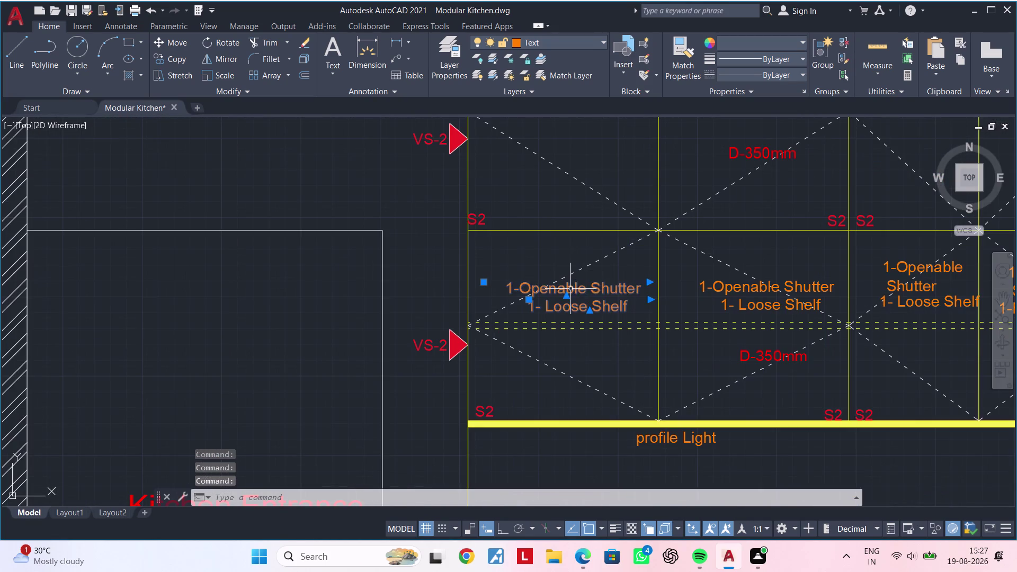
middle_drag(530, 266, 426, 392)
click(469, 231)
click(627, 231)
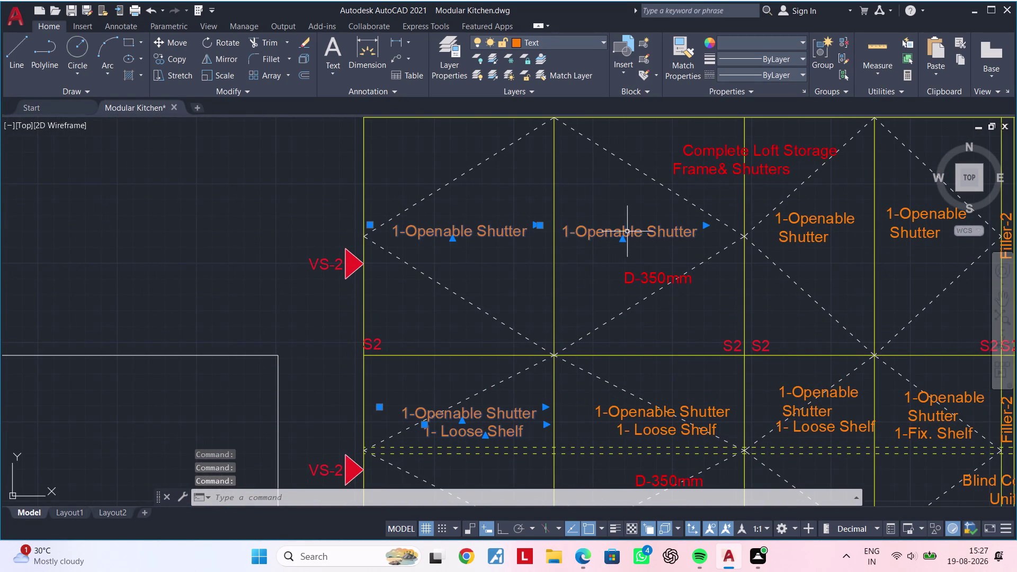
middle_drag(630, 262, 515, 279)
click(583, 172)
middle_drag(598, 165, 559, 248)
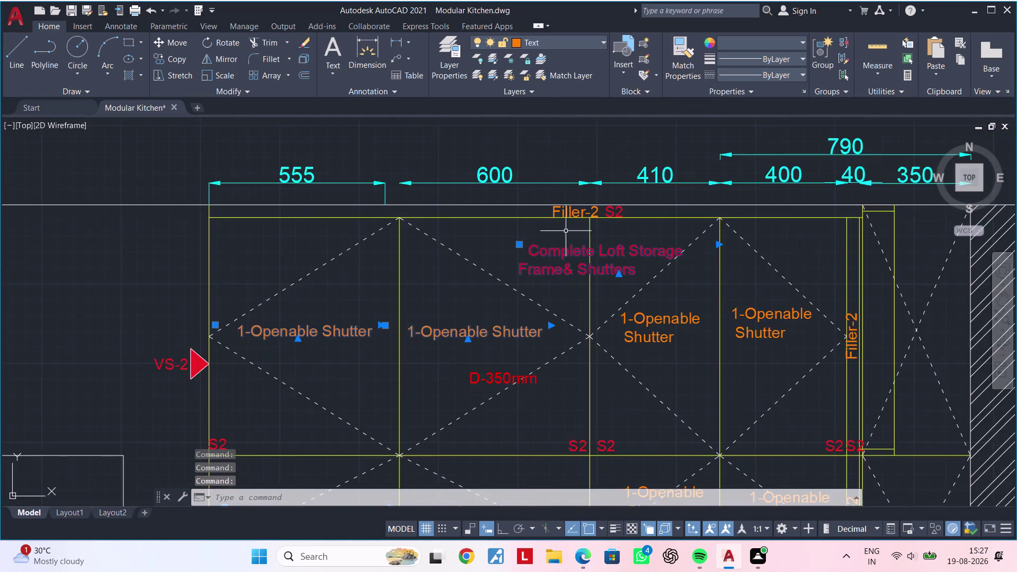